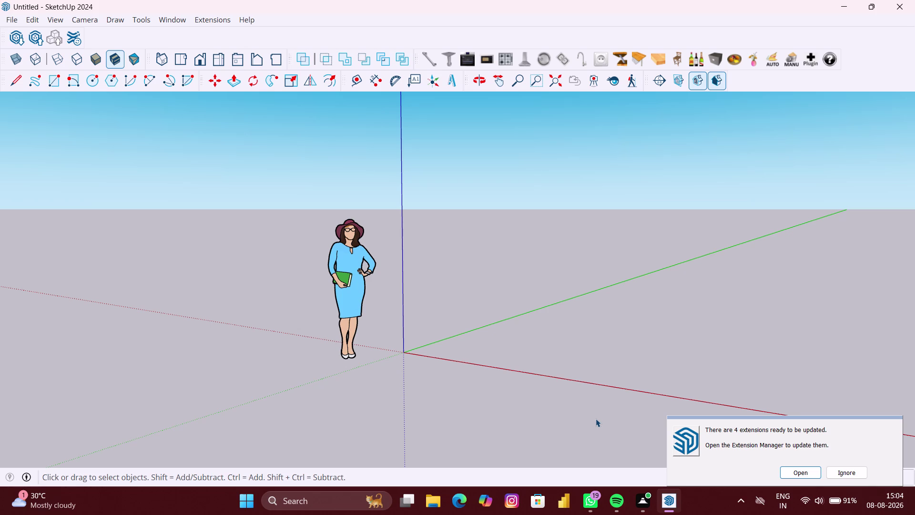
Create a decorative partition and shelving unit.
Delete the default scale figure and orbit the empty scene to look along the axes.
scroll(down, 3)
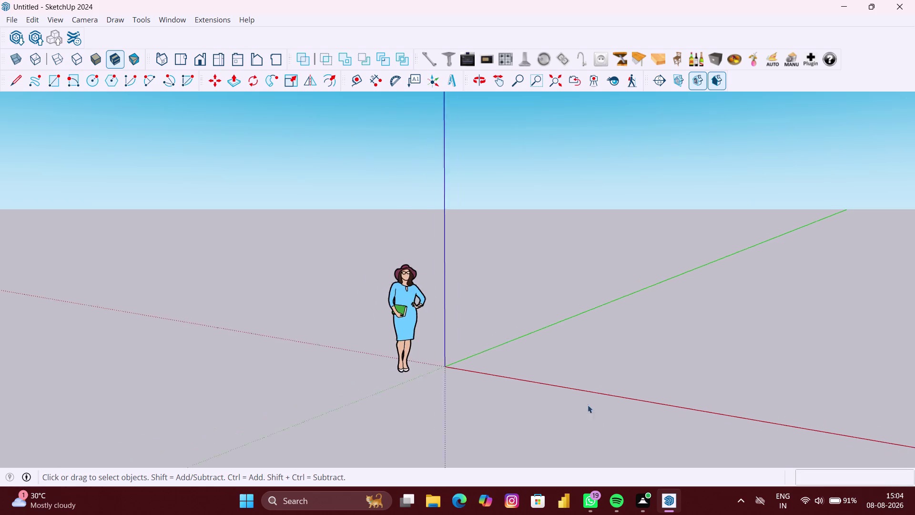
middle_drag(583, 390, 800, 380)
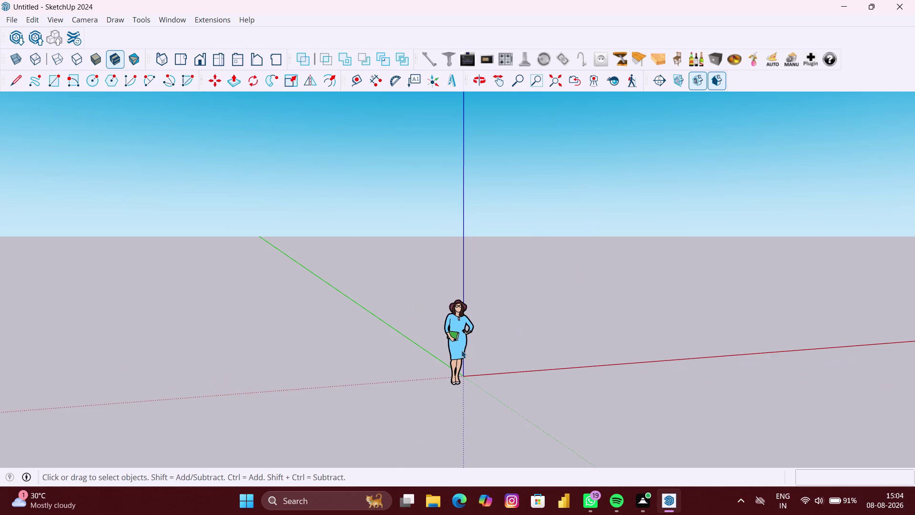
click(461, 350)
key(Delete)
scroll(down, 3)
middle_drag(619, 382, 533, 419)
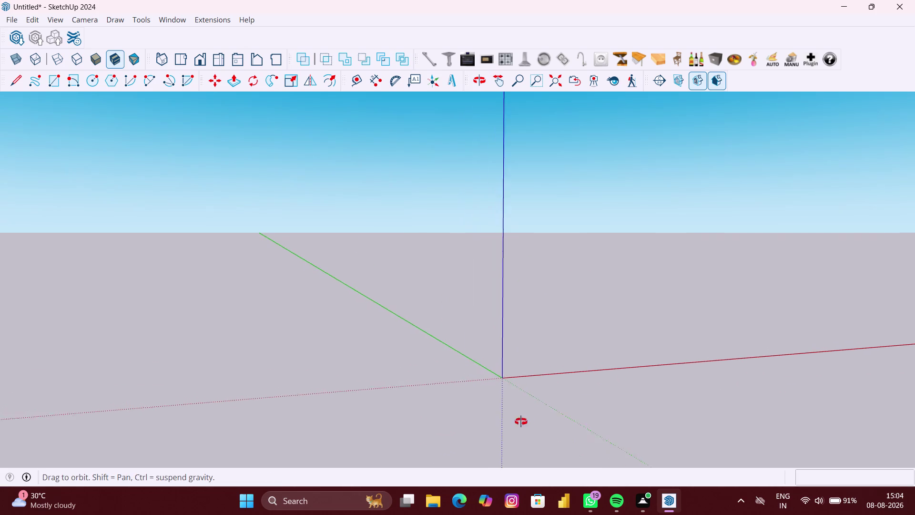
middle_drag(532, 419, 432, 438)
scroll(down, 3)
middle_drag(582, 421, 660, 378)
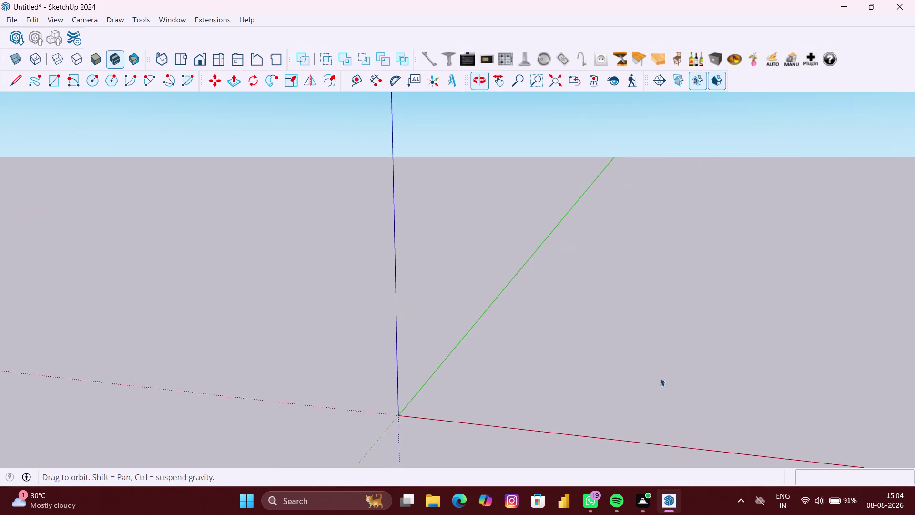
middle_drag(685, 387, 699, 384)
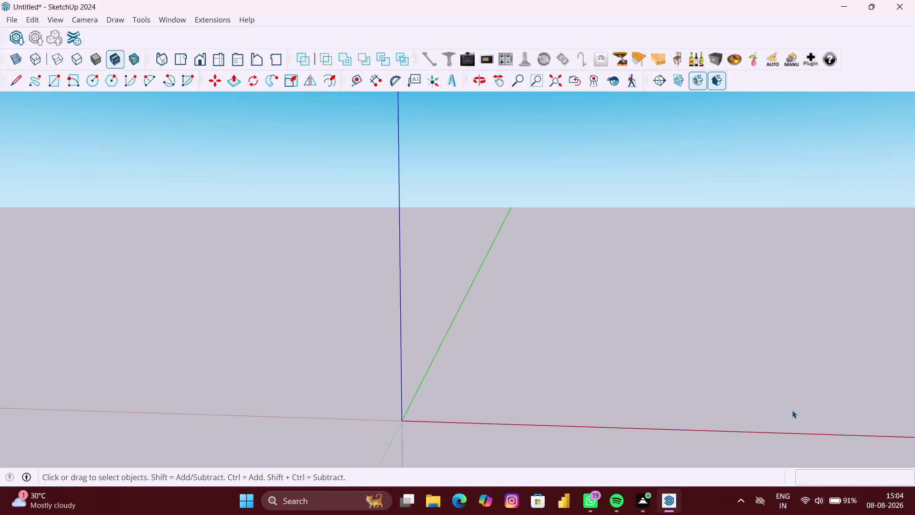
key(r)
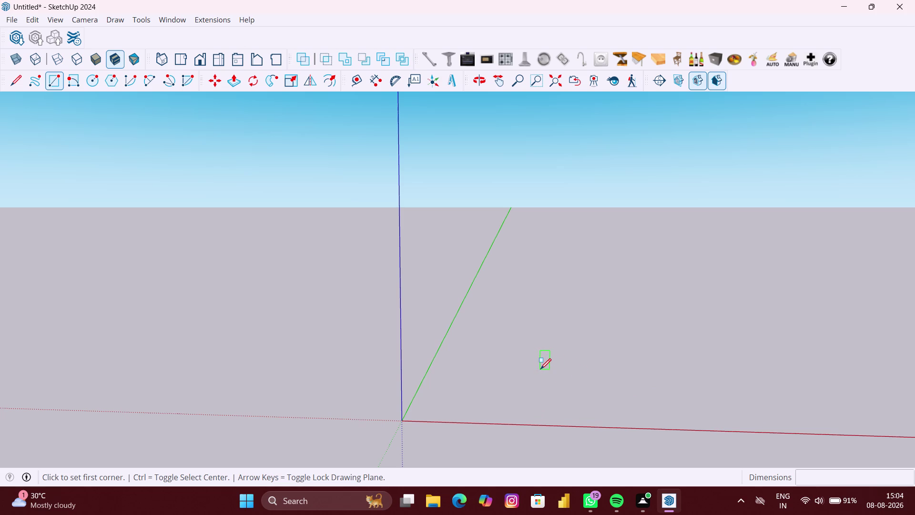
Draw the first rectangle face, 48 inches by 104.91 inches.
click(540, 369)
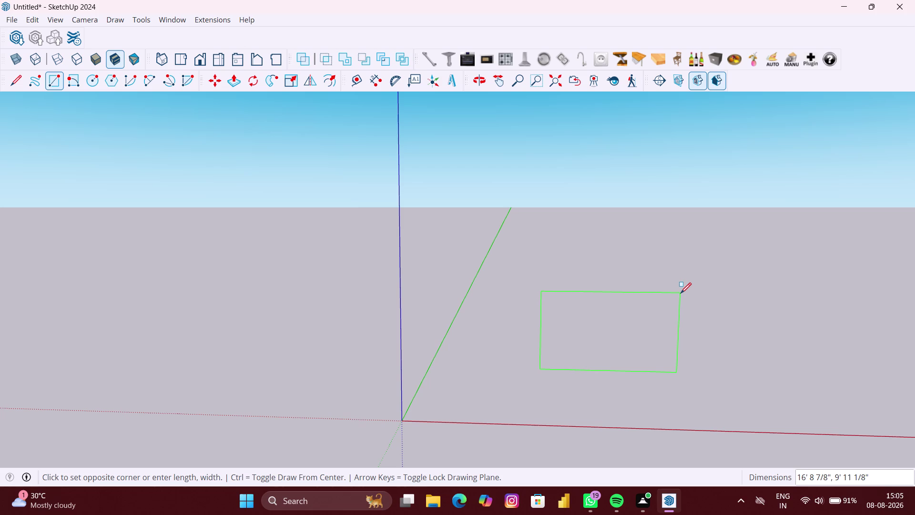
text(48)
key(shift+quotedbl)
key(comma)
text(10)
key(4)
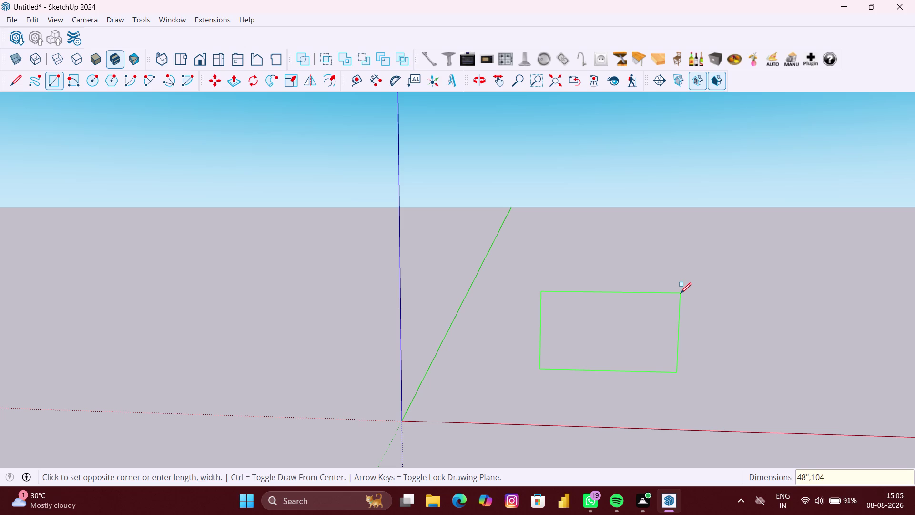
text(.)
text(91)
key(shift+quotedbl)
key(Return)
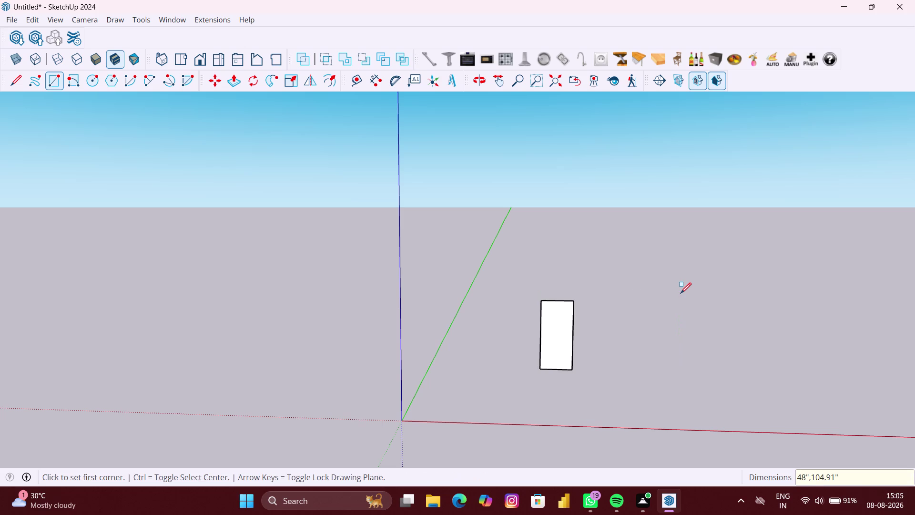
Place a Tape Measure guide 30 inches above the rectangle's bottom edge.
scroll(up, 3)
key(space)
click(621, 337)
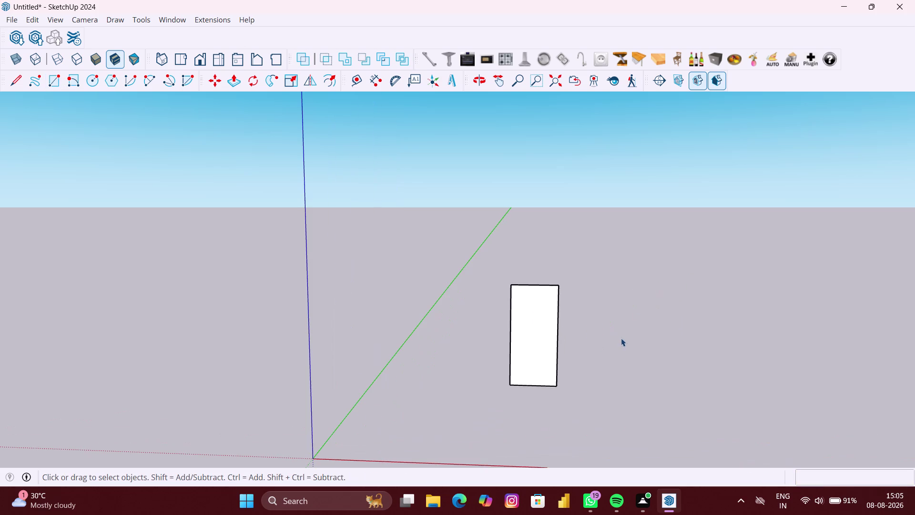
scroll(up, 3)
middle_drag(538, 392, 544, 383)
scroll(up, 3)
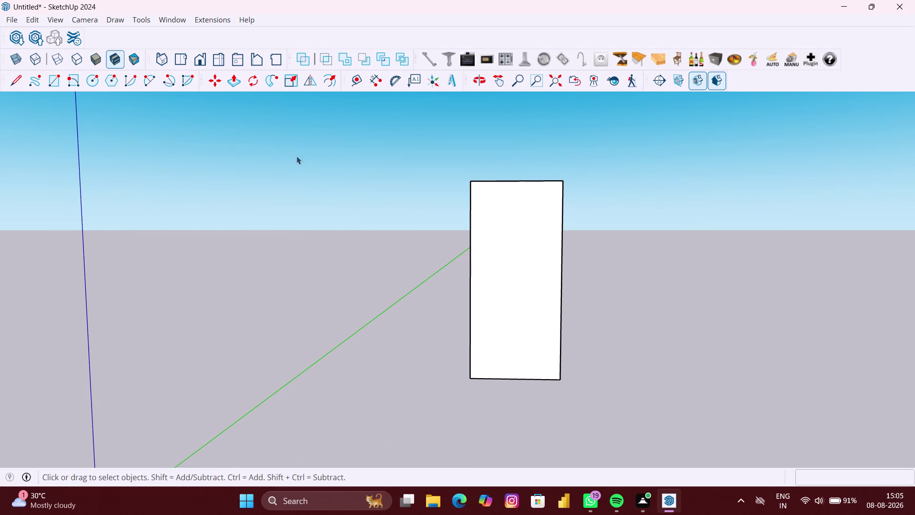
middle_click(307, 174)
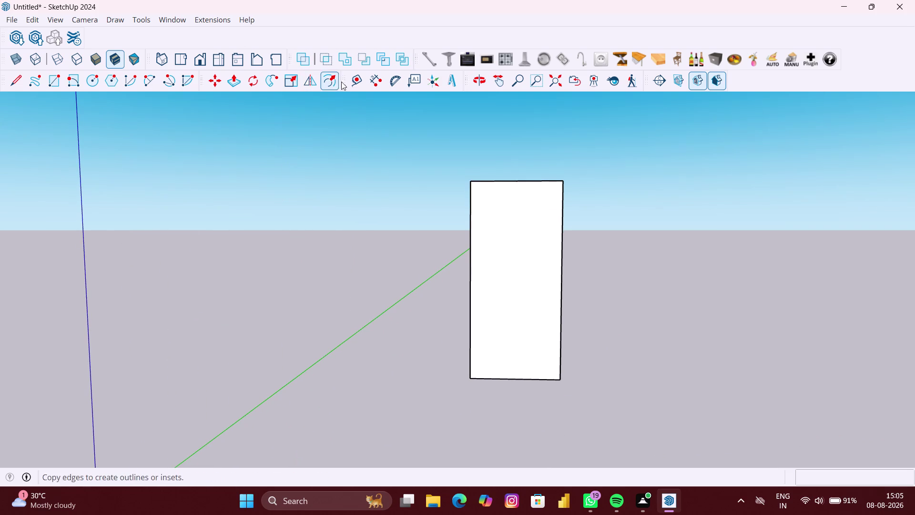
click(351, 82)
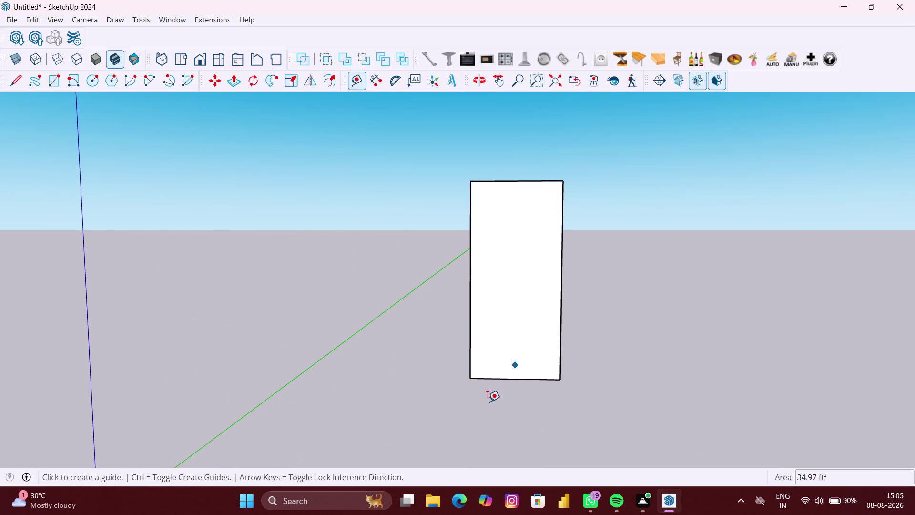
click(536, 379)
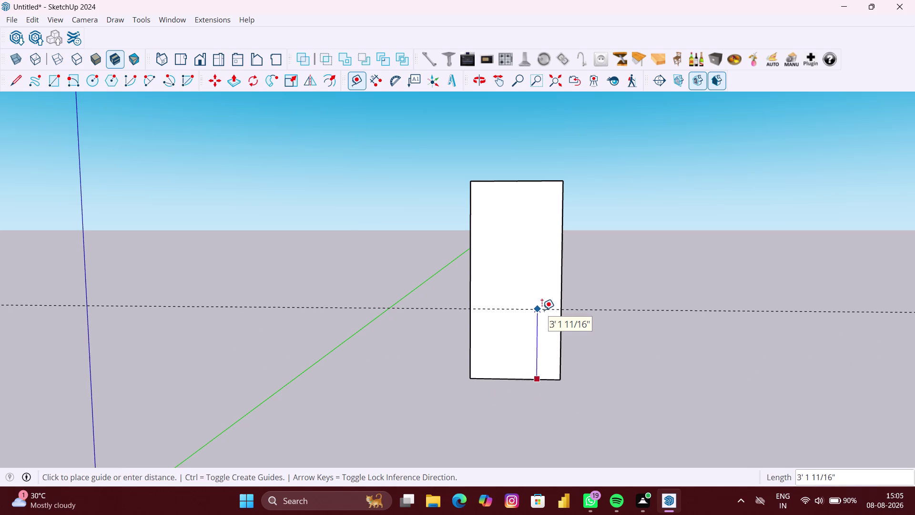
text(30")
key(Return)
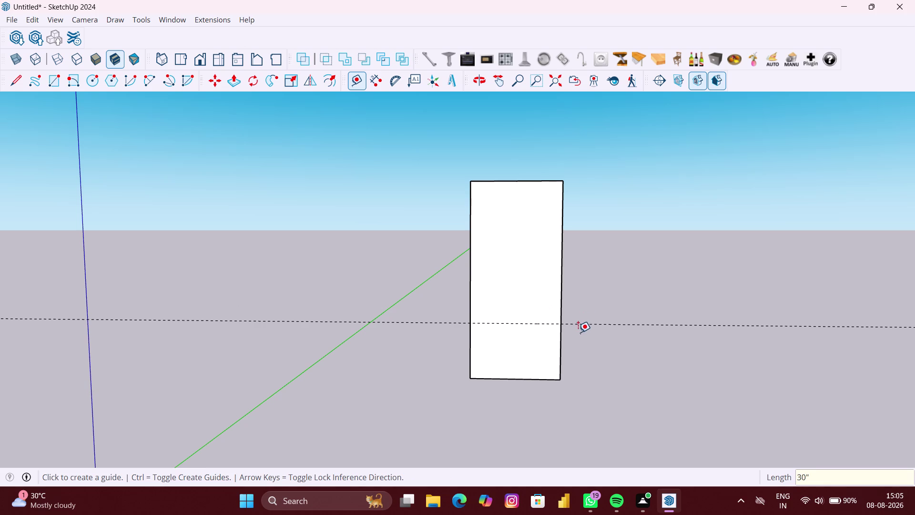
Add a second guide 3 inches above the first, at 33 inches.
click(548, 324)
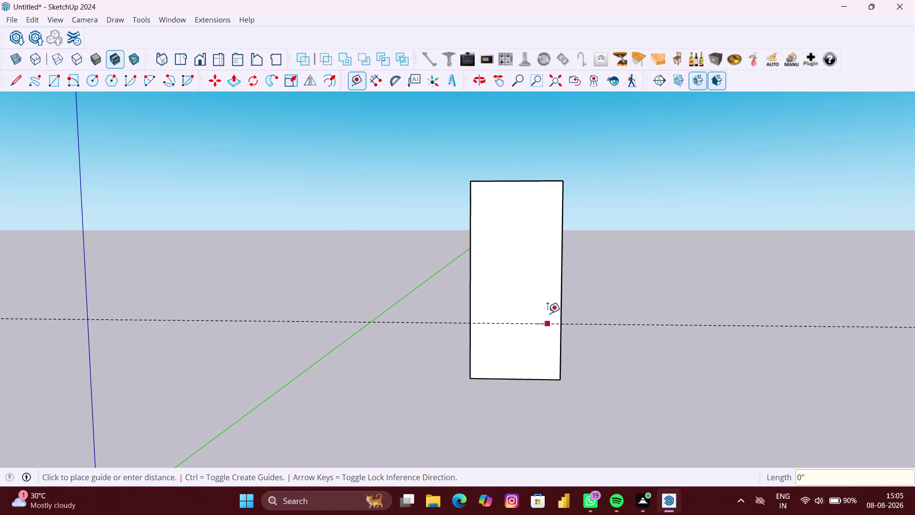
text(3")
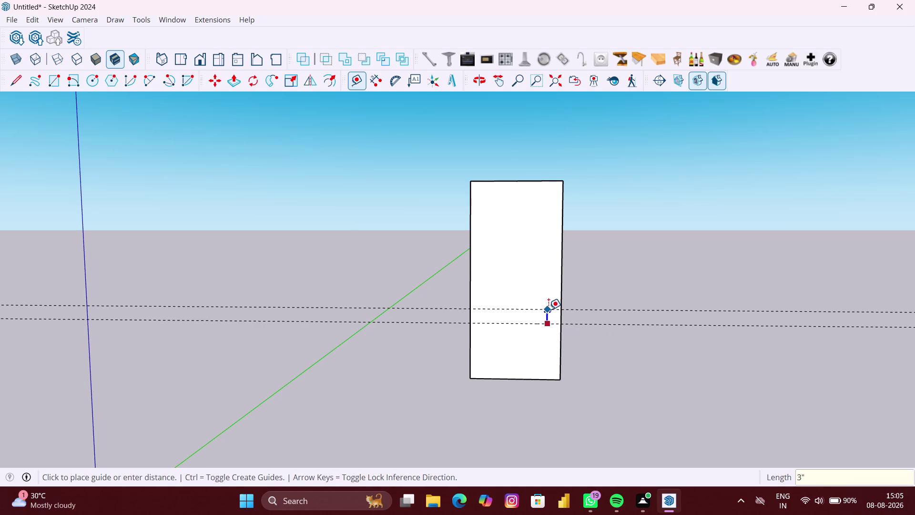
key(Return)
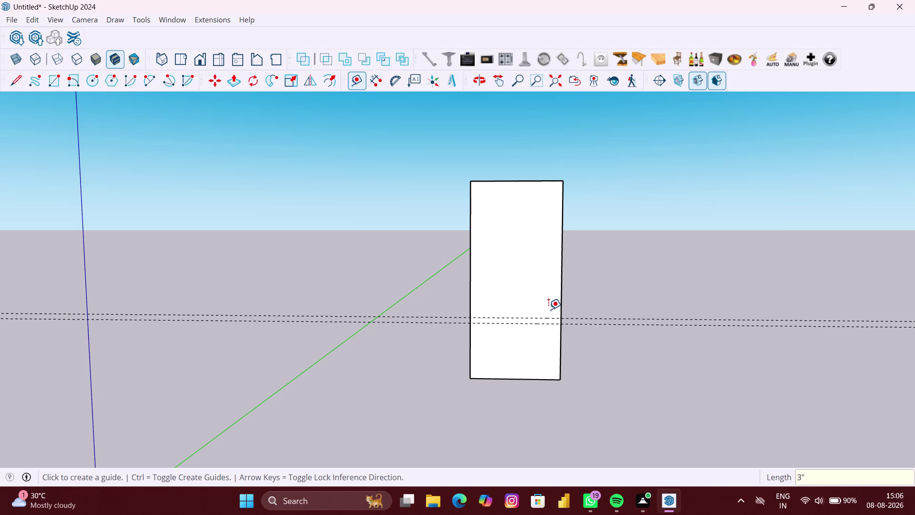
scroll(down, 3)
middle_drag(549, 310, 572, 276)
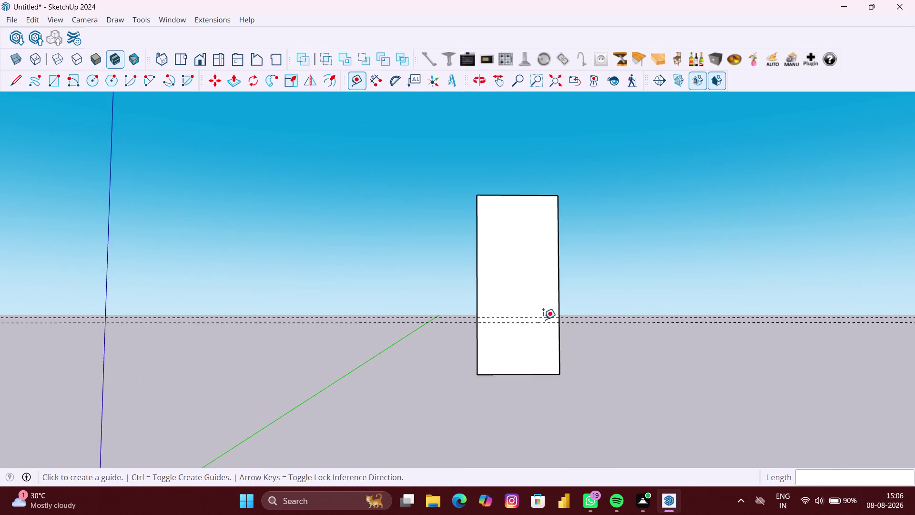
scroll(up, 3)
scroll(up, 3)
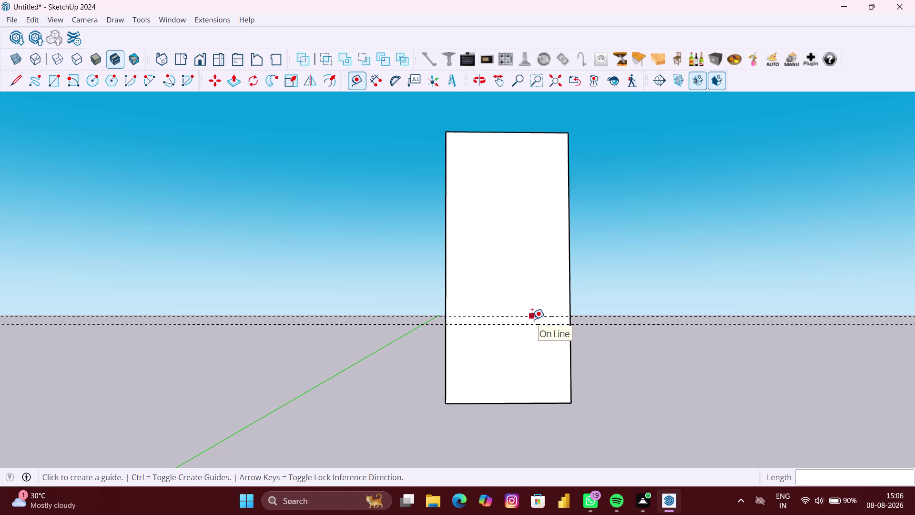
Select the rectangle face with its edges and make it a group.
key(space)
click(548, 295)
double_click(548, 294)
right_click(548, 295)
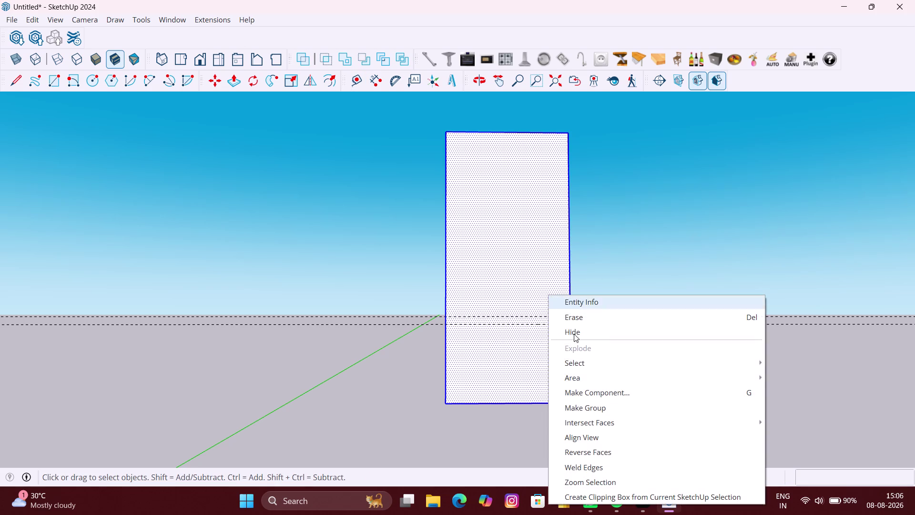
click(587, 406)
click(601, 359)
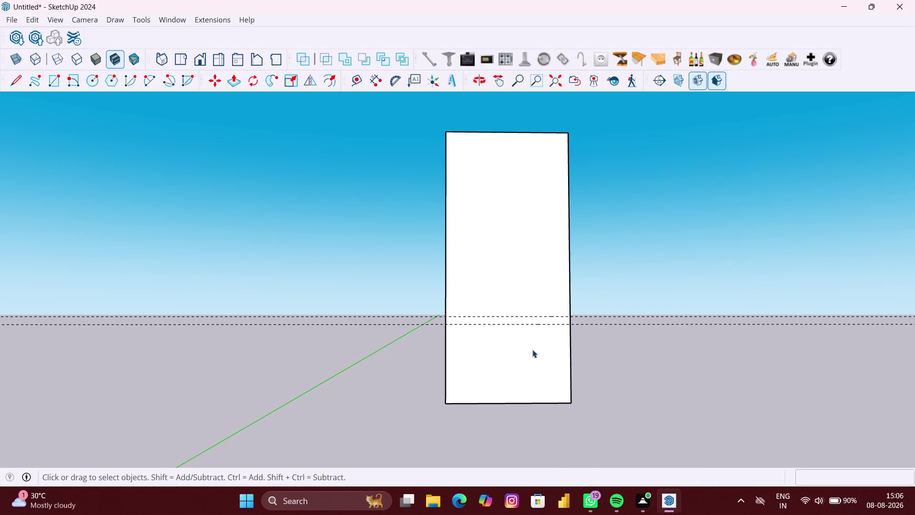
scroll(down, 3)
middle_drag(532, 350, 483, 368)
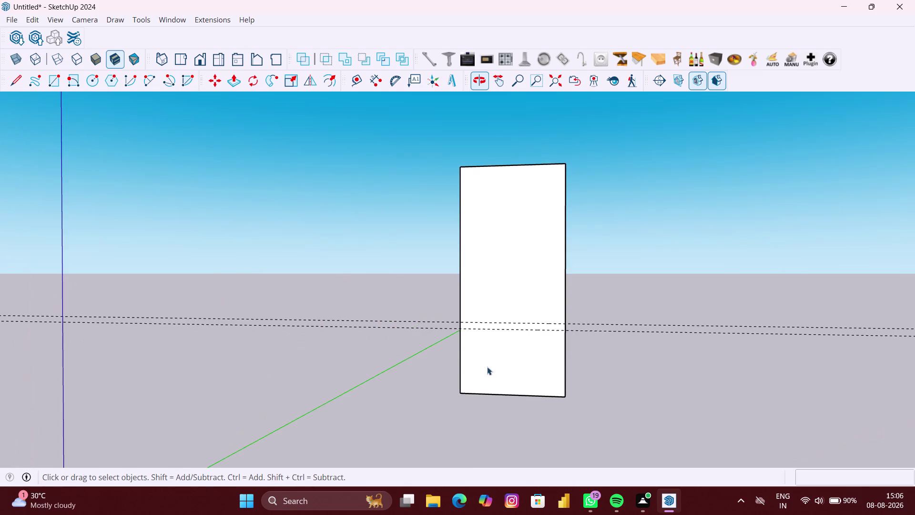
scroll(up, 3)
click(501, 357)
right_click(661, 341)
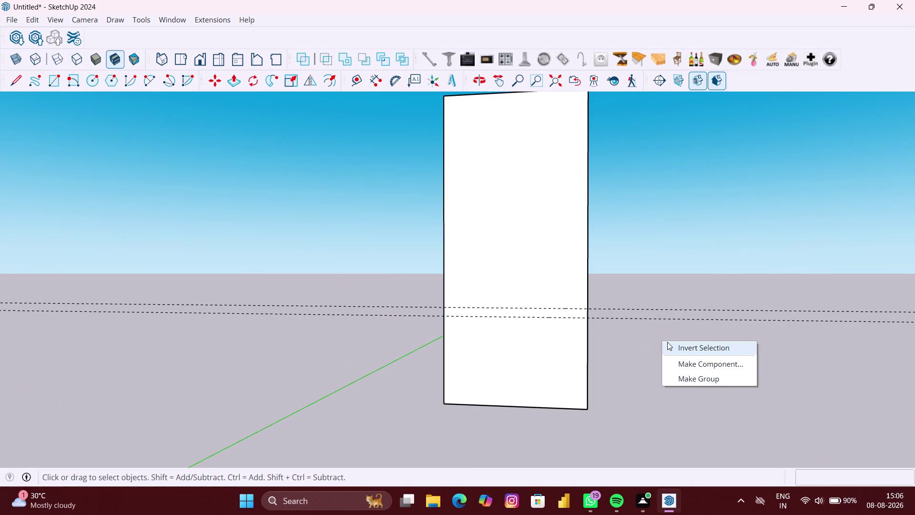
click(690, 381)
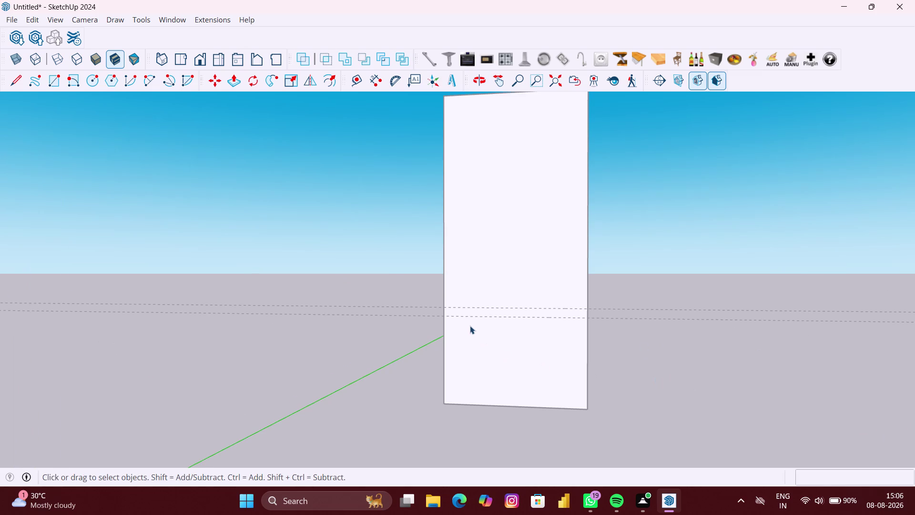
Draw a thin 3-inch strip rectangle between the two guides across the panel.
key(r)
click(444, 318)
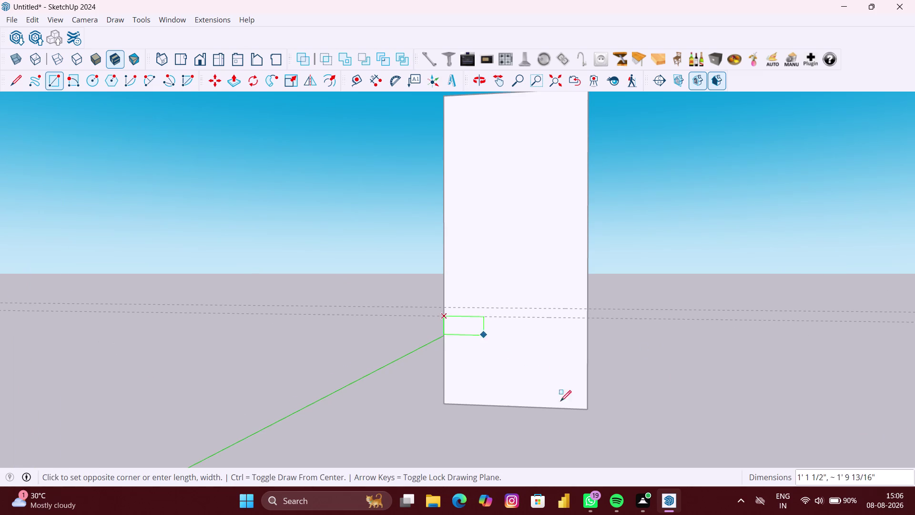
click(588, 412)
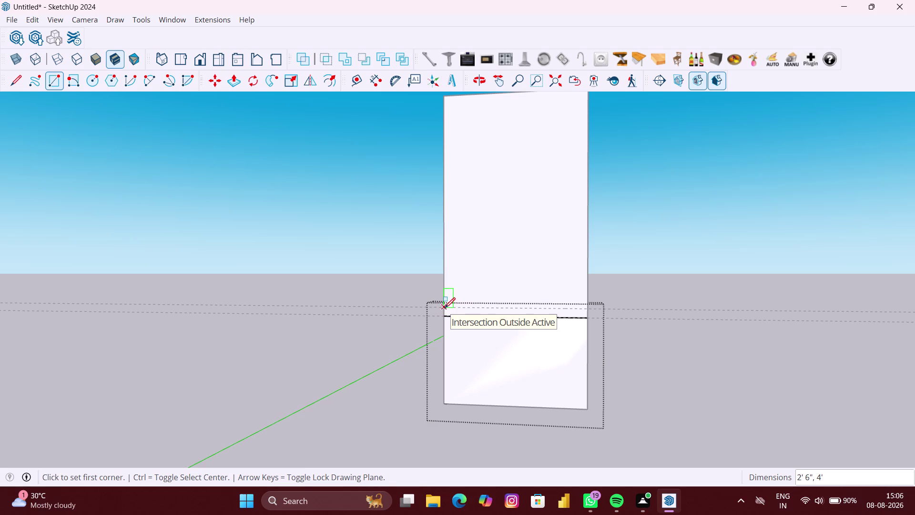
click(445, 308)
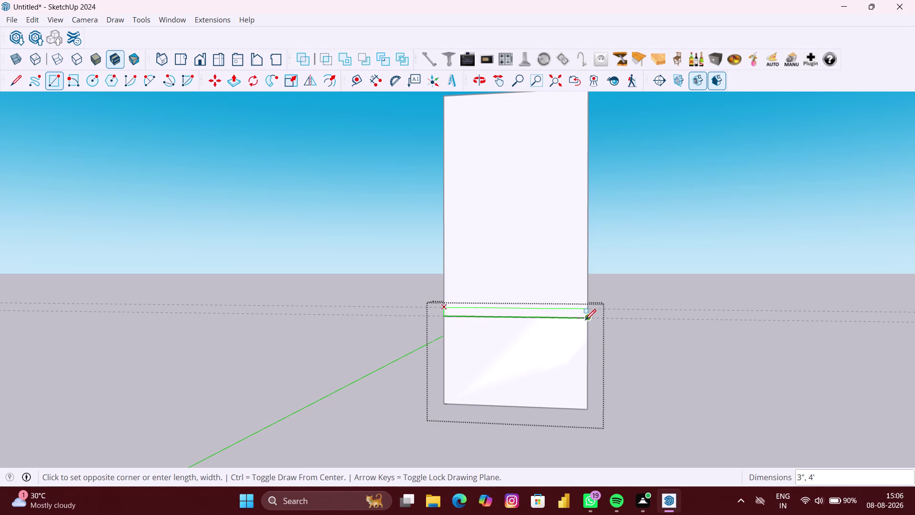
click(586, 320)
key(space)
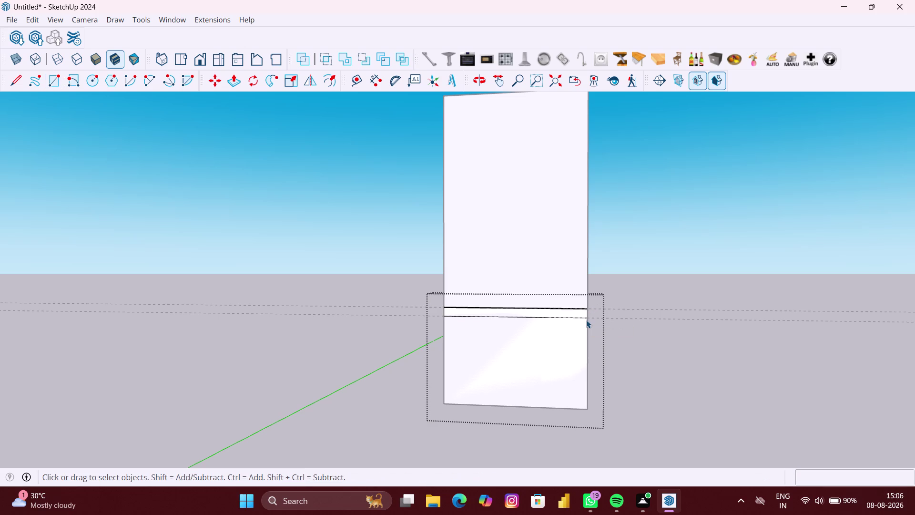
click(654, 315)
scroll(down, 3)
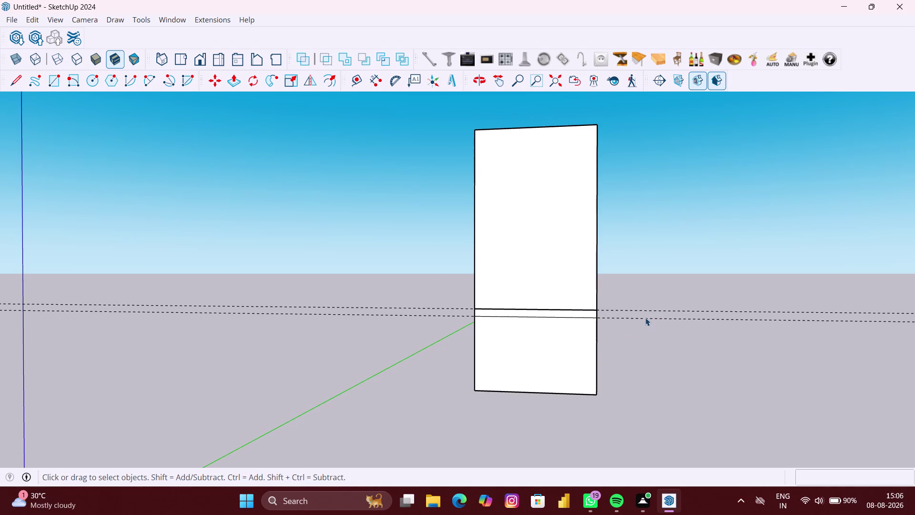
middle_drag(610, 307, 438, 336)
middle_drag(516, 336, 552, 336)
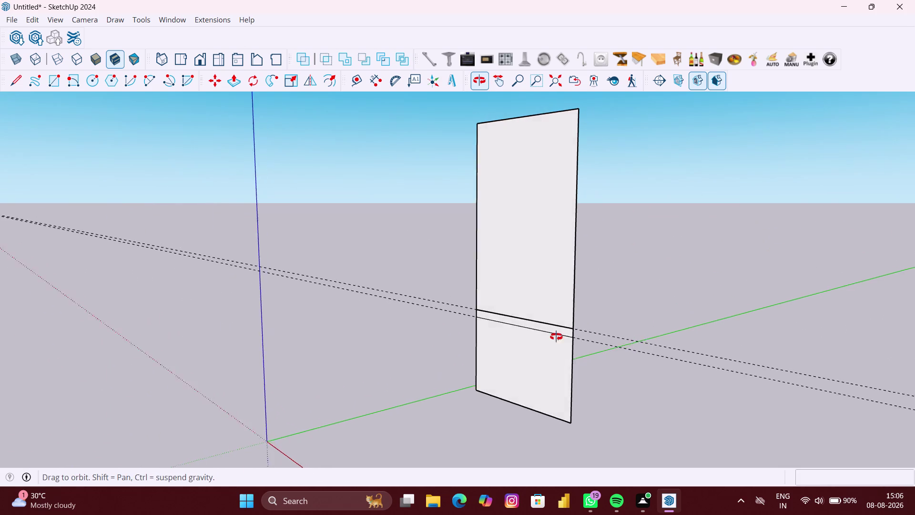
middle_drag(552, 337, 615, 330)
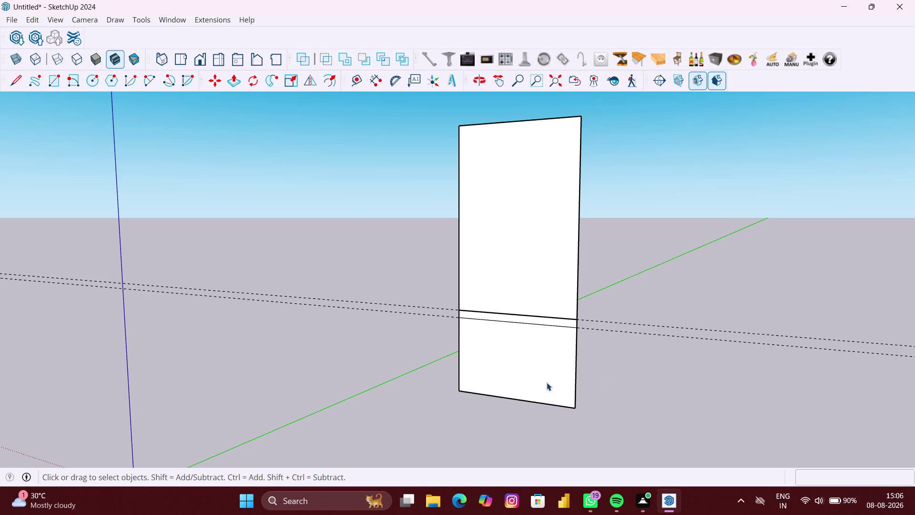
Enter the panel group and push the lower face out 4.5 inches.
key(p)
key(space)
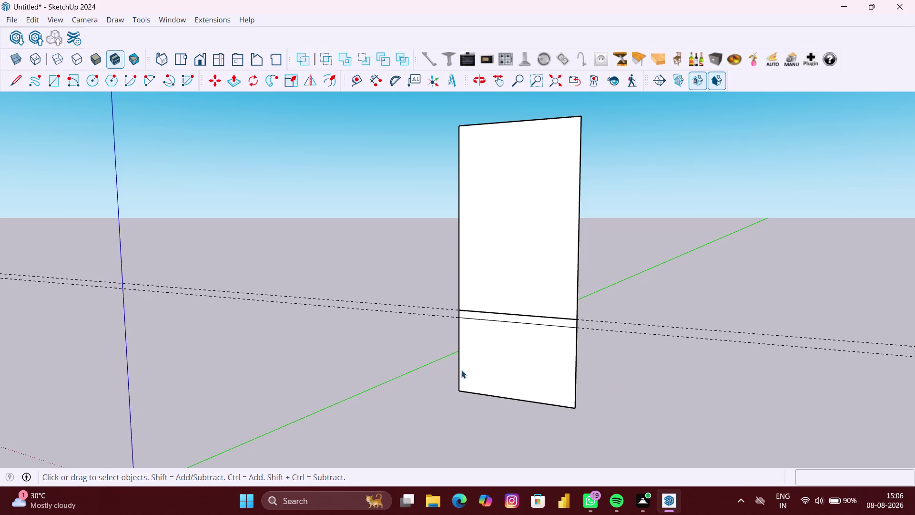
click(461, 370)
double_click(524, 366)
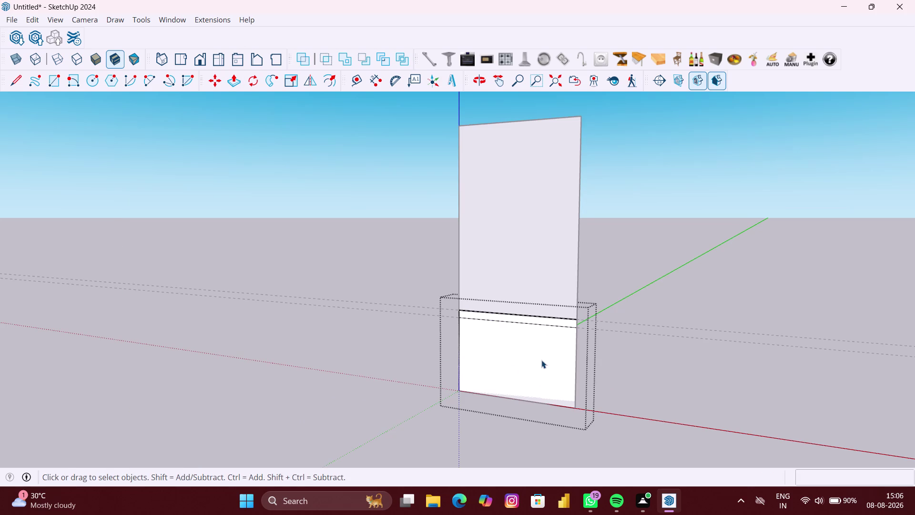
key(p)
click(542, 360)
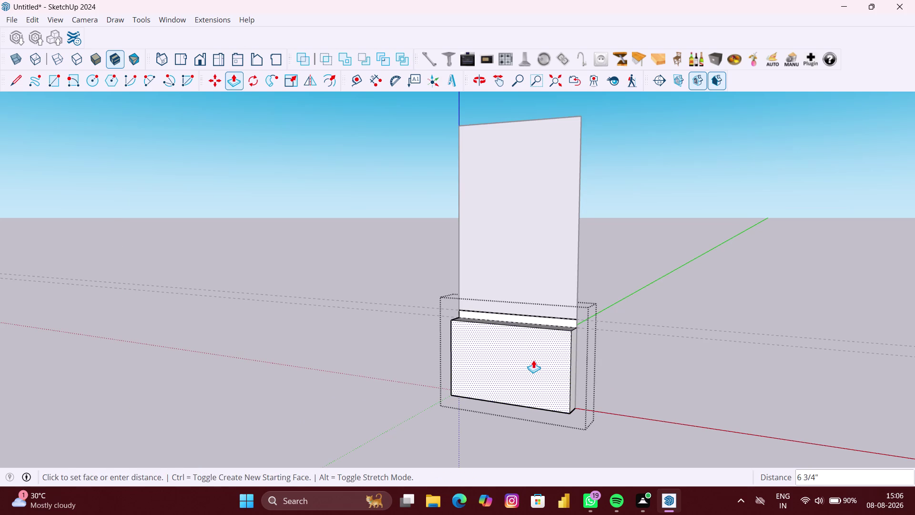
text(4.5")
key(Return)
Orbit and zoom around the new base, cancelling a stray pull on its top.
middle_drag(695, 332, 480, 373)
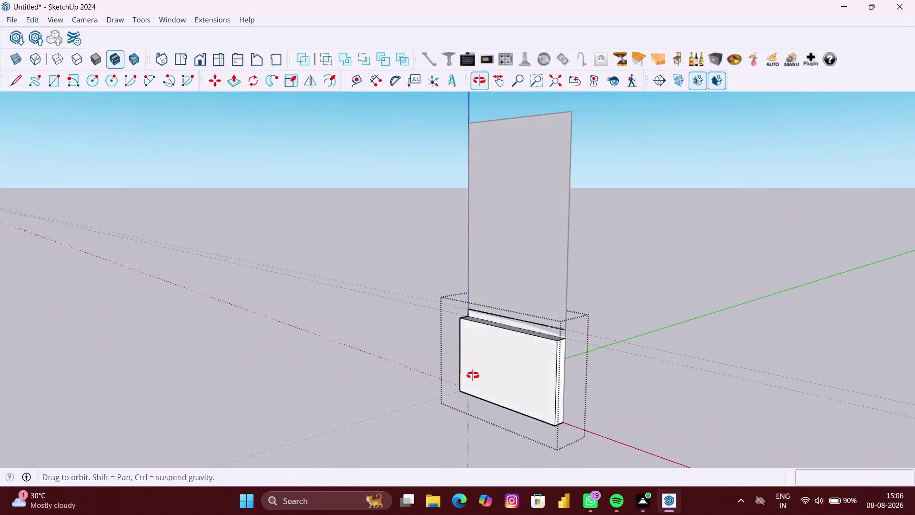
middle_drag(480, 373, 451, 381)
middle_drag(534, 365, 440, 344)
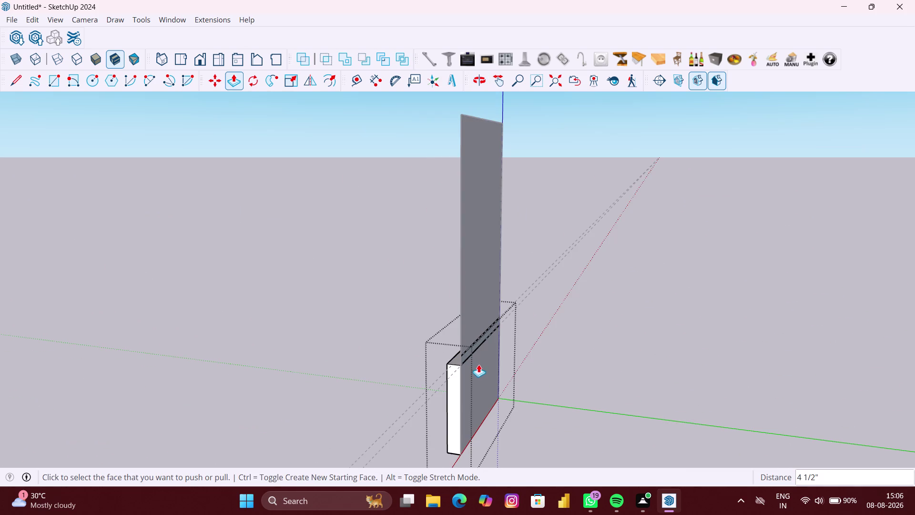
scroll(up, 3)
scroll(up, 3)
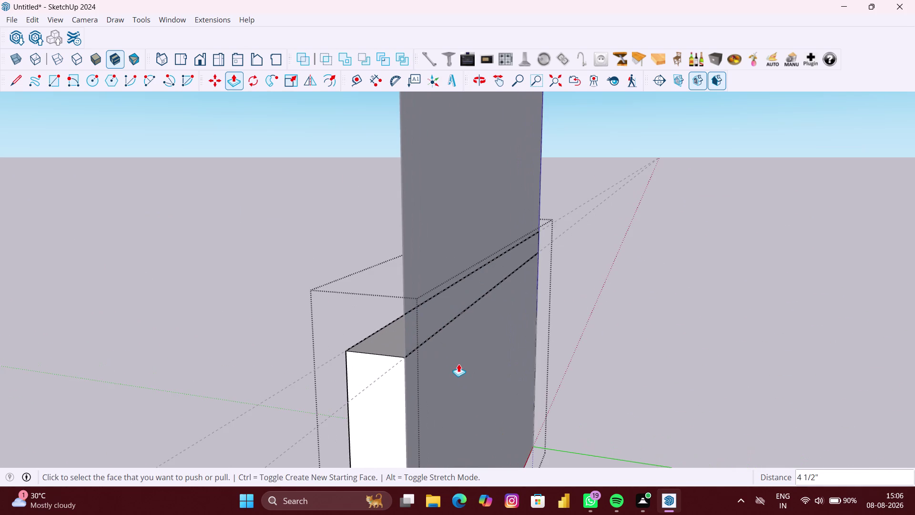
middle_drag(458, 363, 473, 357)
click(461, 361)
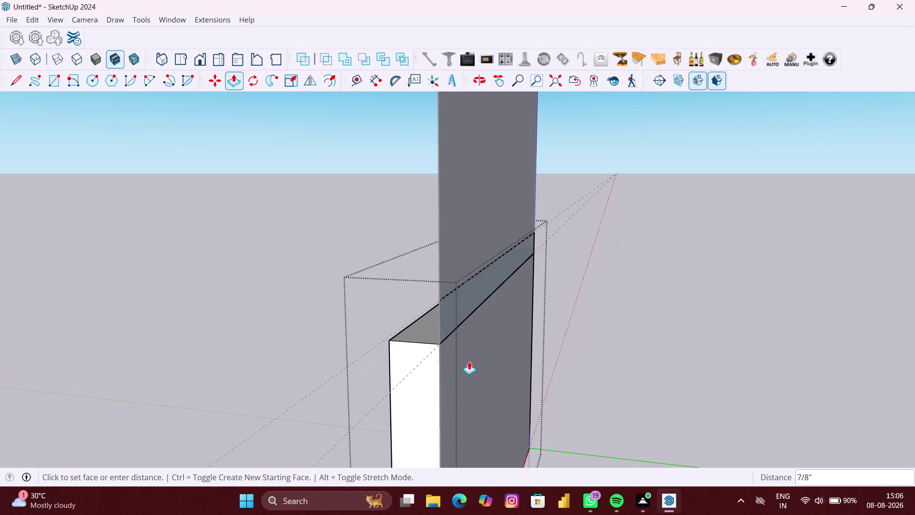
key(Escape)
scroll(down, 3)
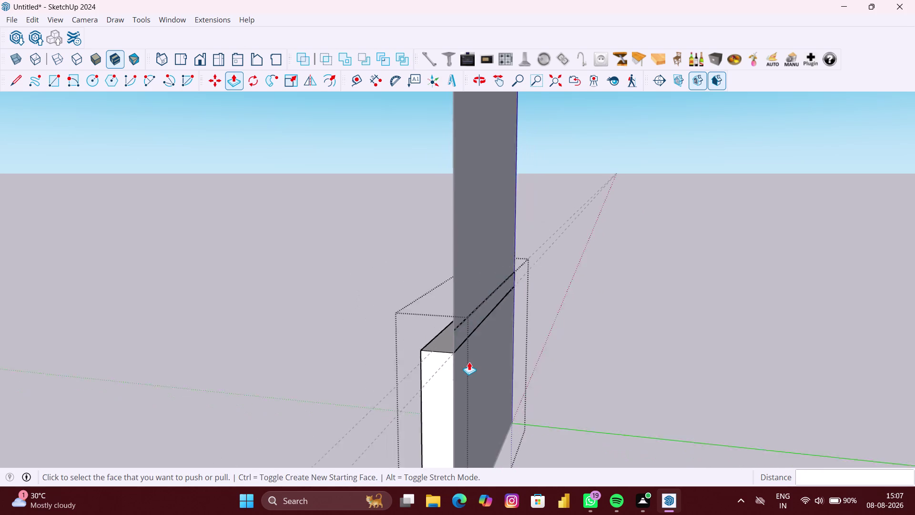
middle_drag(469, 362, 514, 337)
scroll(down, 3)
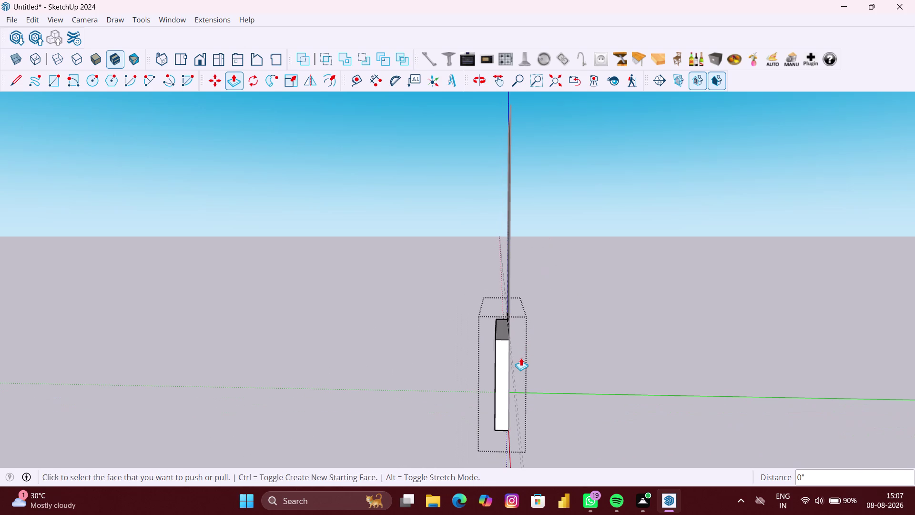
scroll(down, 3)
middle_drag(514, 351, 448, 351)
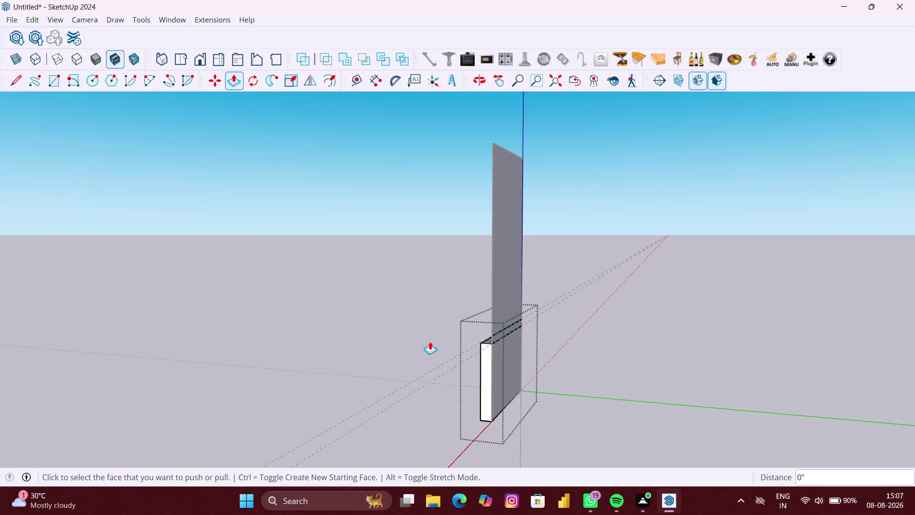
scroll(down, 3)
middle_drag(437, 342, 480, 340)
scroll(up, 3)
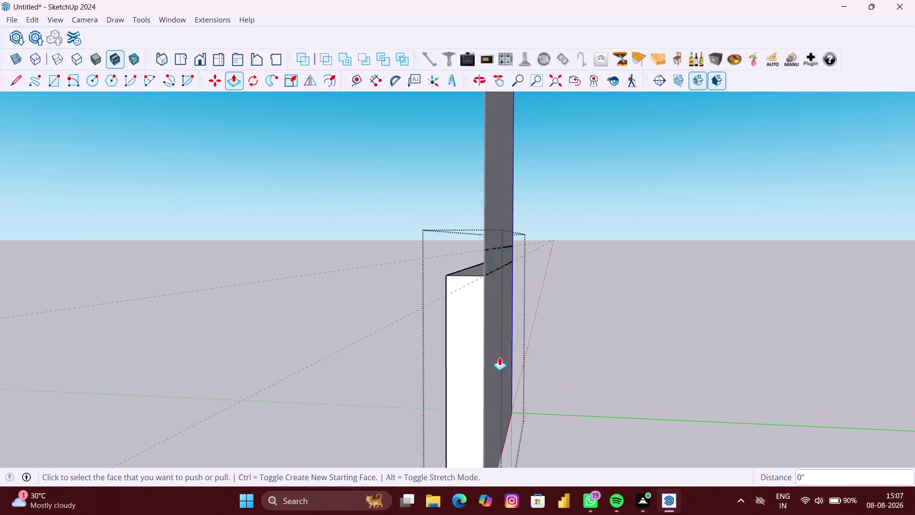
scroll(up, 3)
scroll(down, 3)
Select the panel's tall upper face and view the base from behind.
key(space)
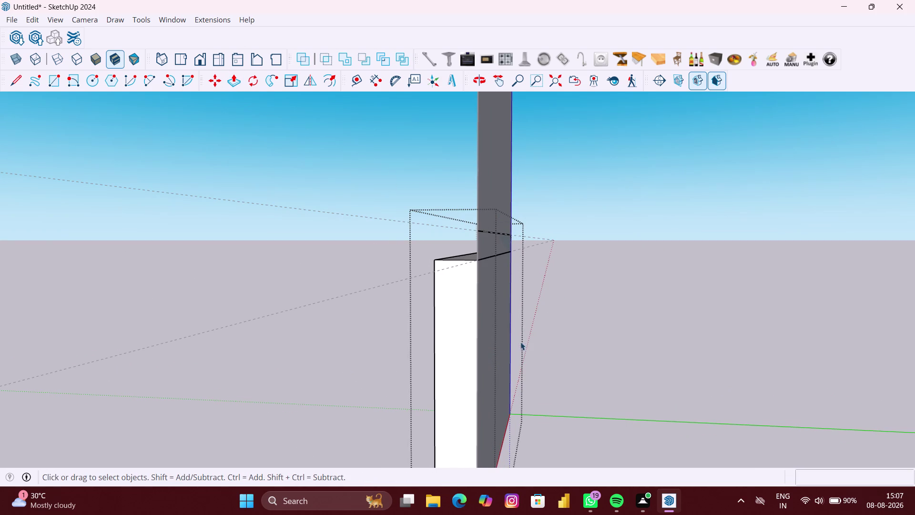
click(497, 340)
double_click(498, 340)
scroll(up, 3)
click(486, 336)
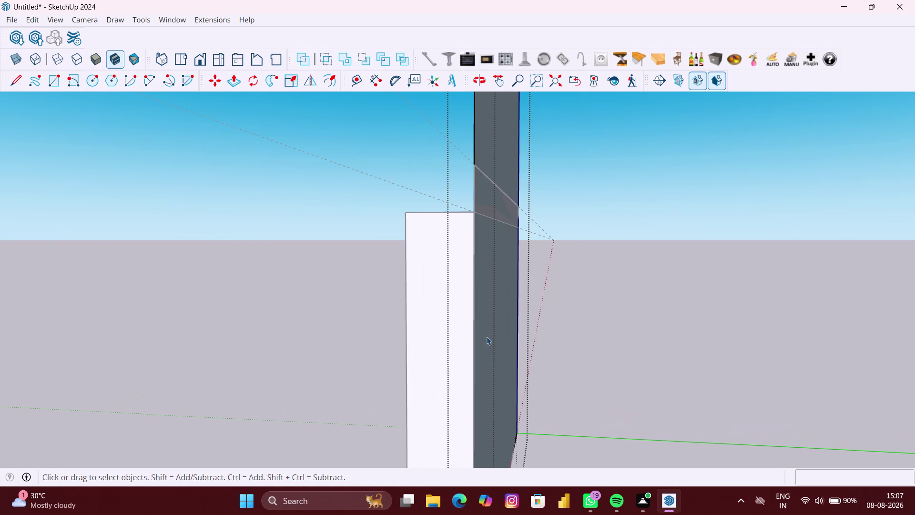
scroll(down, 3)
click(486, 336)
click(487, 336)
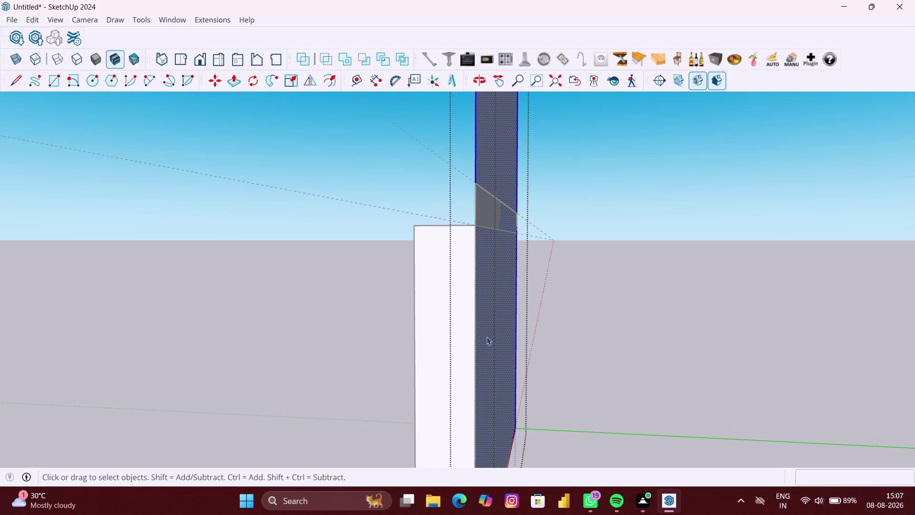
scroll(down, 3)
middle_drag(505, 324, 523, 323)
scroll(up, 3)
scroll(down, 3)
middle_drag(451, 336, 515, 344)
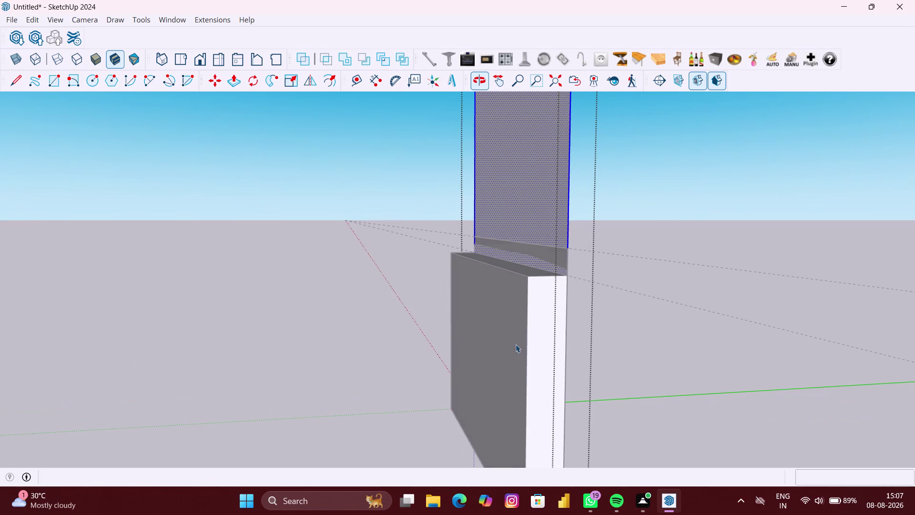
Clear the selection and reselect the tall panel face with its edges.
key(p)
key(space)
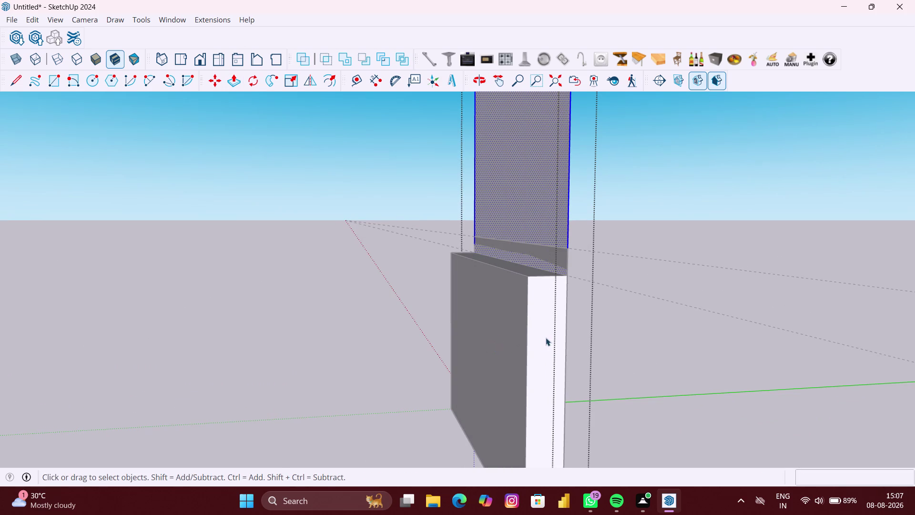
click(546, 337)
click(504, 342)
click(717, 350)
scroll(down, 3)
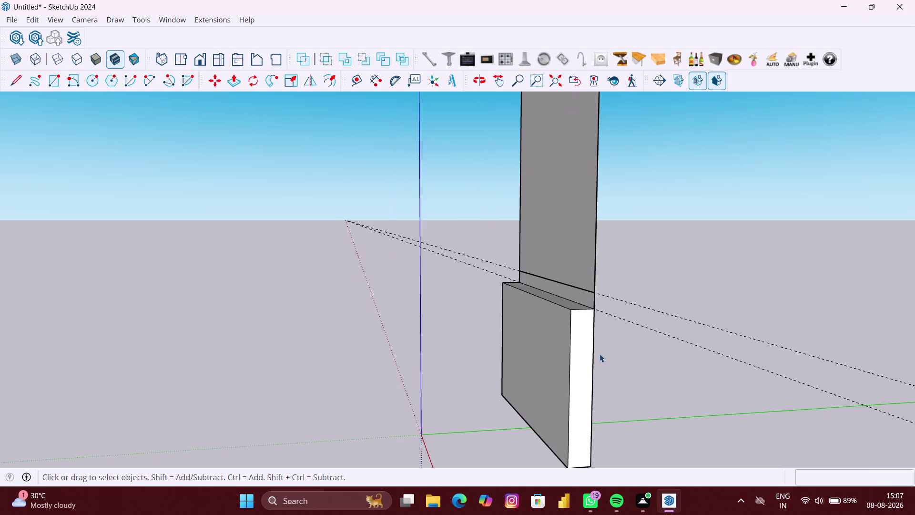
middle_drag(598, 353, 424, 347)
click(487, 342)
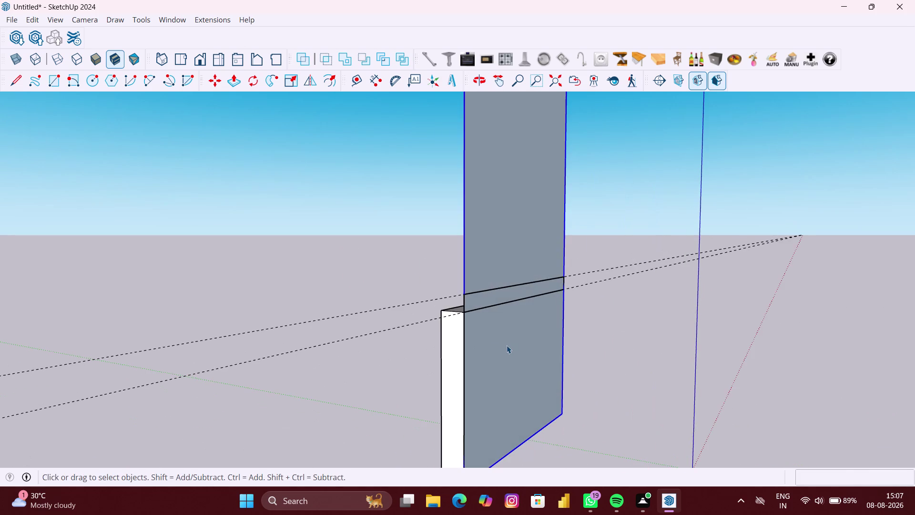
double_click(506, 345)
click(506, 345)
scroll(up, 3)
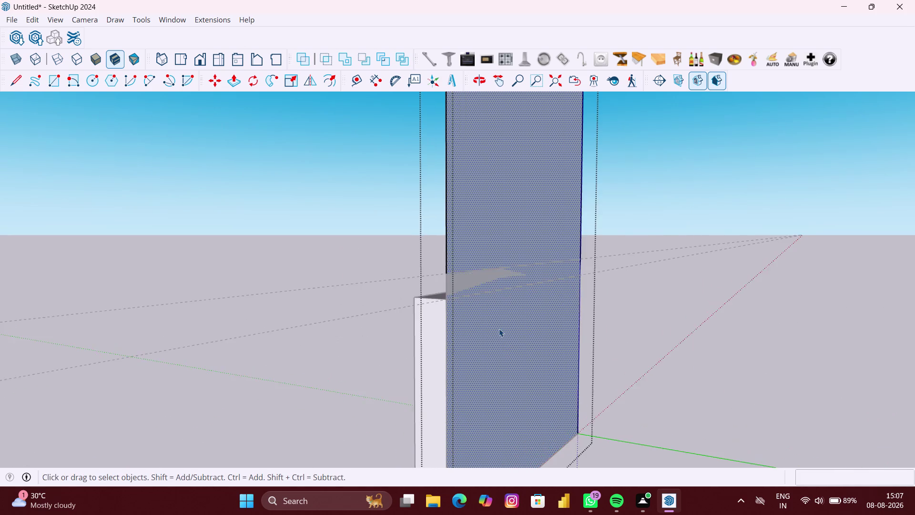
scroll(up, 3)
middle_drag(497, 324, 440, 343)
scroll(down, 3)
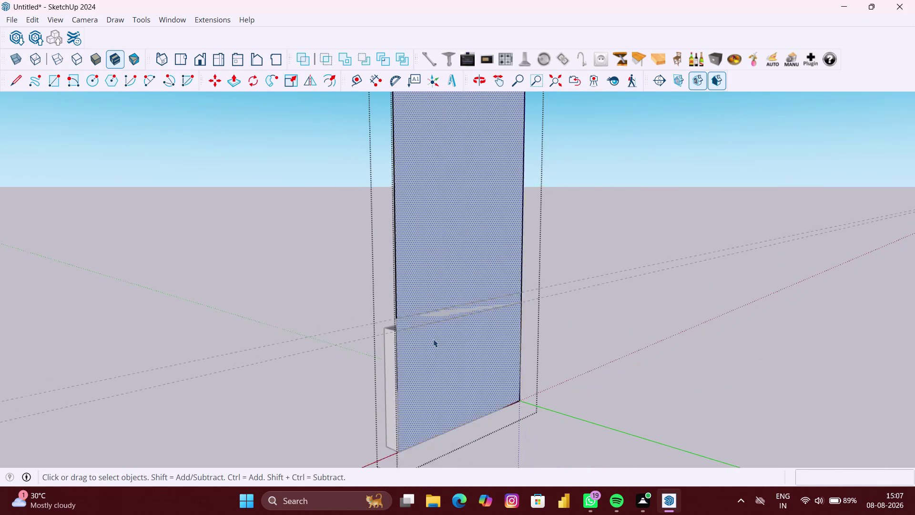
Undo the last five actions and orbit around the base to check it.
key(ctrl+z)
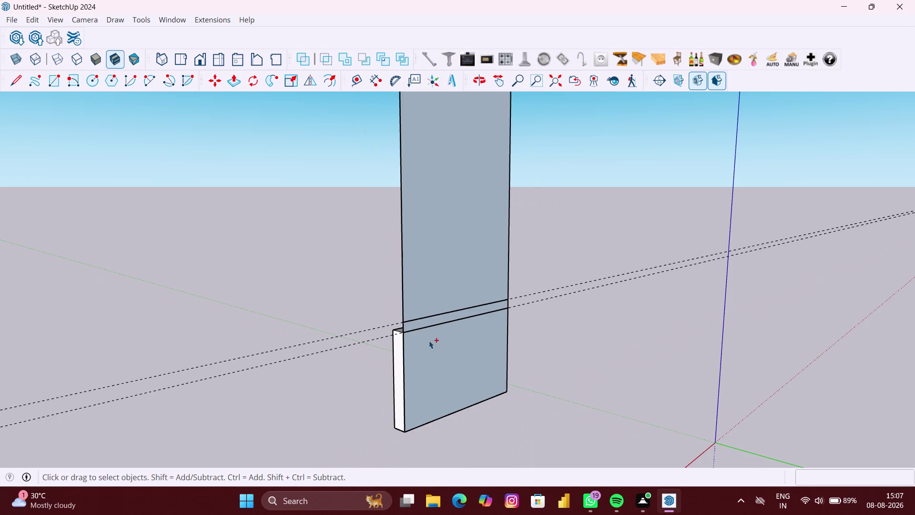
key(ctrl+z)
key(ctrl+z)
key(ctrl+z)
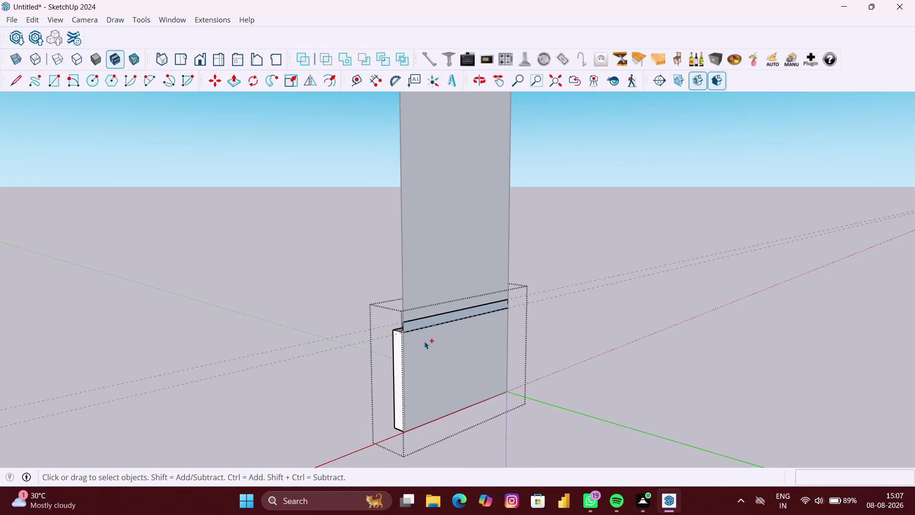
key(ctrl+z)
middle_drag(430, 341, 523, 357)
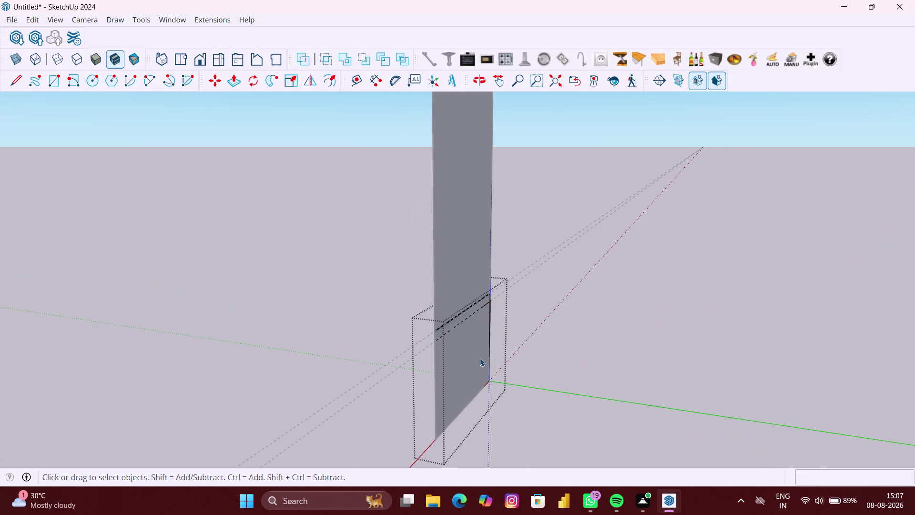
scroll(up, 3)
middle_drag(444, 363, 485, 365)
Pull the base face beside the panel out 4.5 inches.
key(p)
scroll(up, 3)
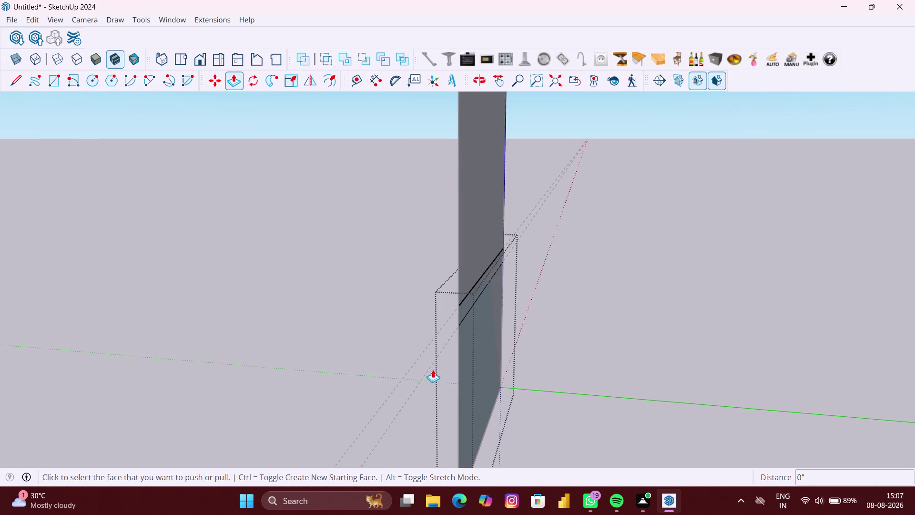
middle_drag(433, 368, 474, 370)
scroll(up, 3)
middle_drag(491, 356, 506, 357)
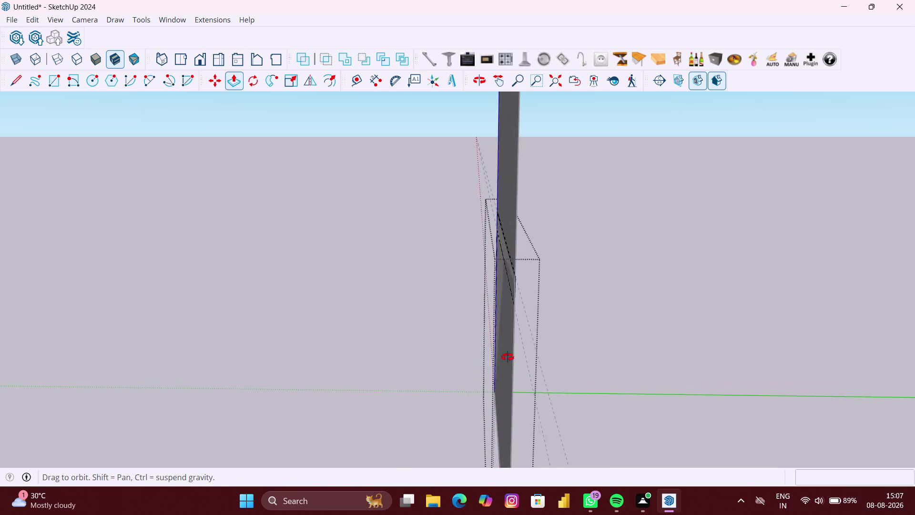
middle_drag(506, 357, 535, 360)
click(524, 351)
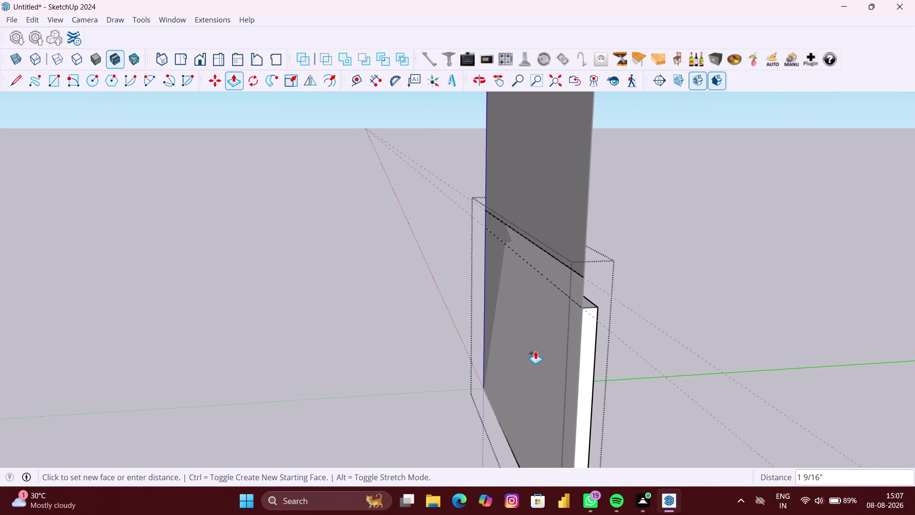
text(4.5)
text(")
Check the base thickness and extrude it a further 4.5 inches.
middle_drag(551, 348, 519, 351)
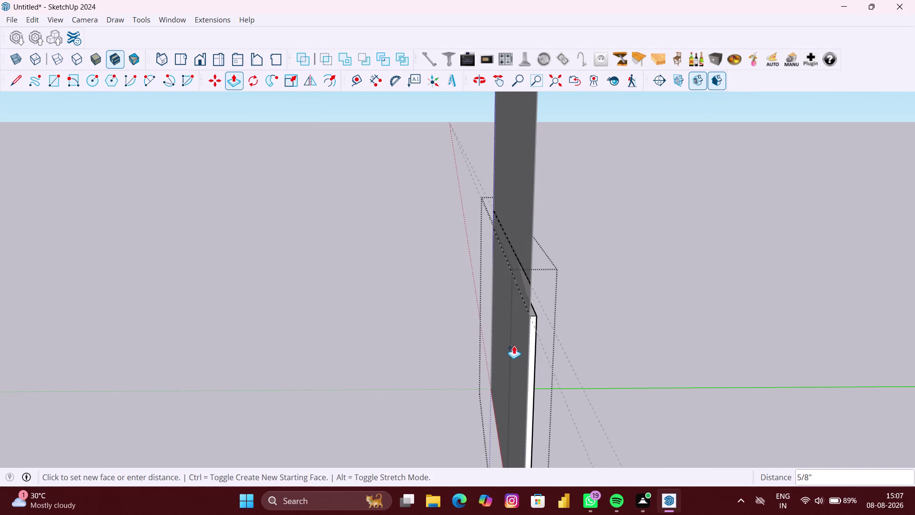
scroll(down, 3)
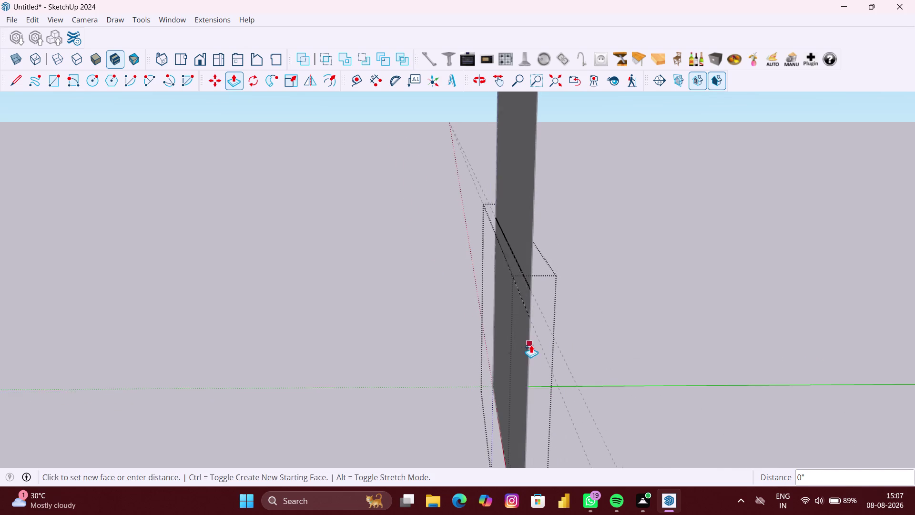
middle_click(529, 346)
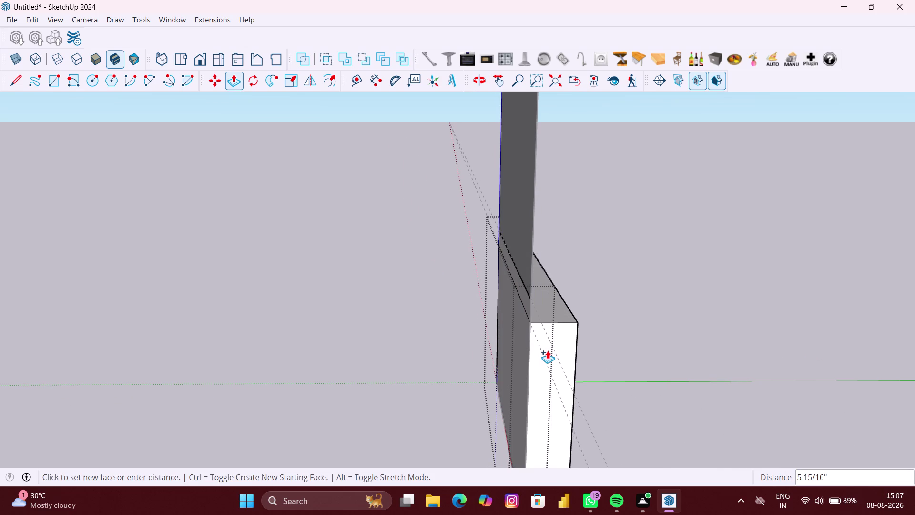
text(4.5)
key(shift+quotedbl)
key(Return)
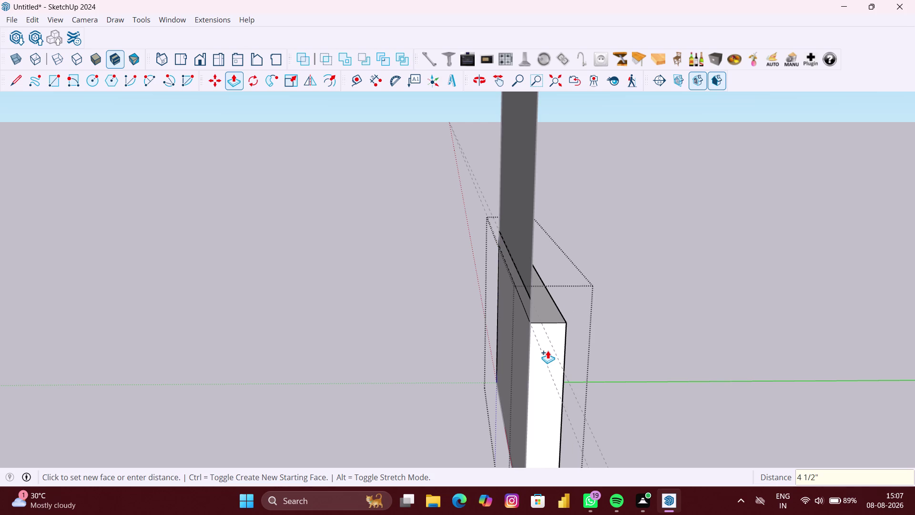
Extrude the base's side face 4.5 inches.
scroll(down, 3)
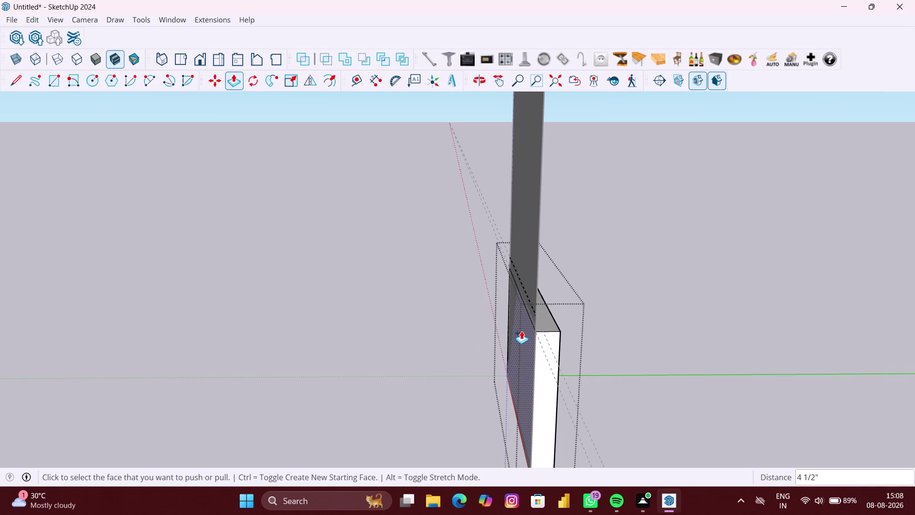
click(521, 331)
text(4)
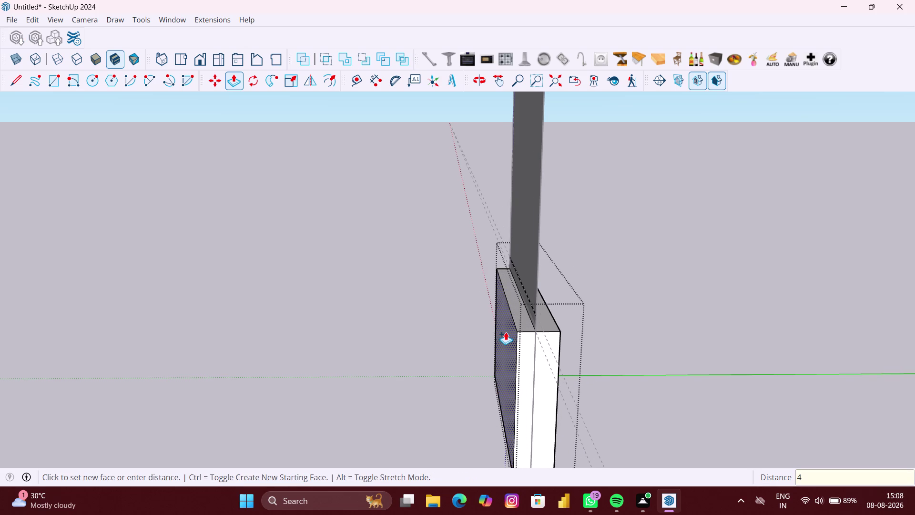
text(.5")
key(Return)
scroll(down, 3)
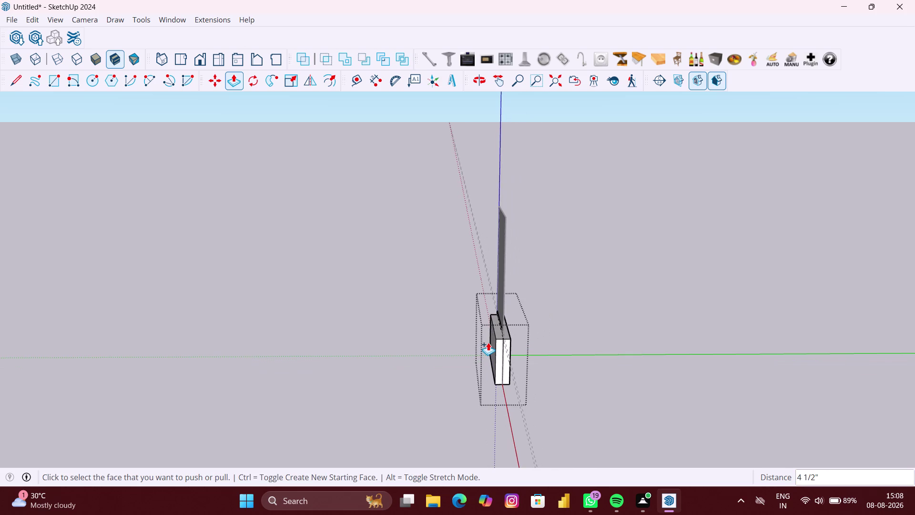
key(space)
click(575, 321)
View the base from the front, selecting and then deselecting its thin top strip.
scroll(down, 3)
middle_drag(555, 311, 636, 293)
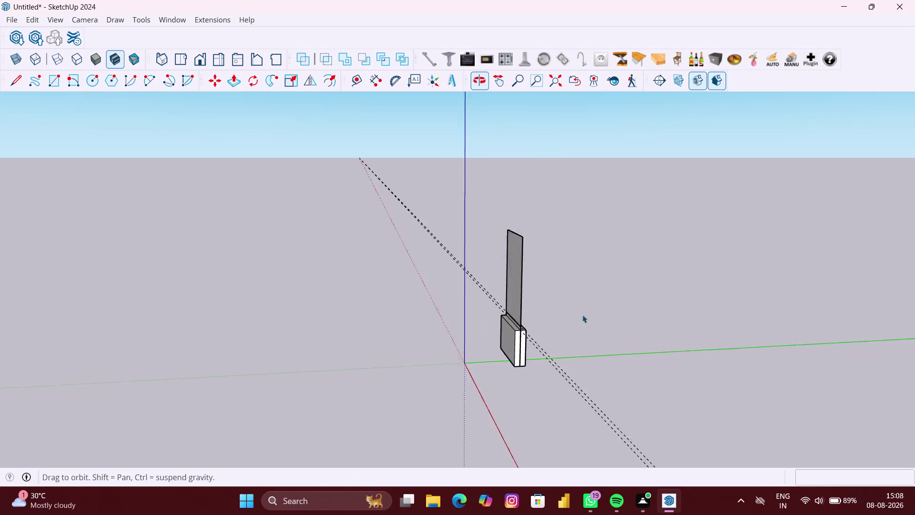
scroll(up, 3)
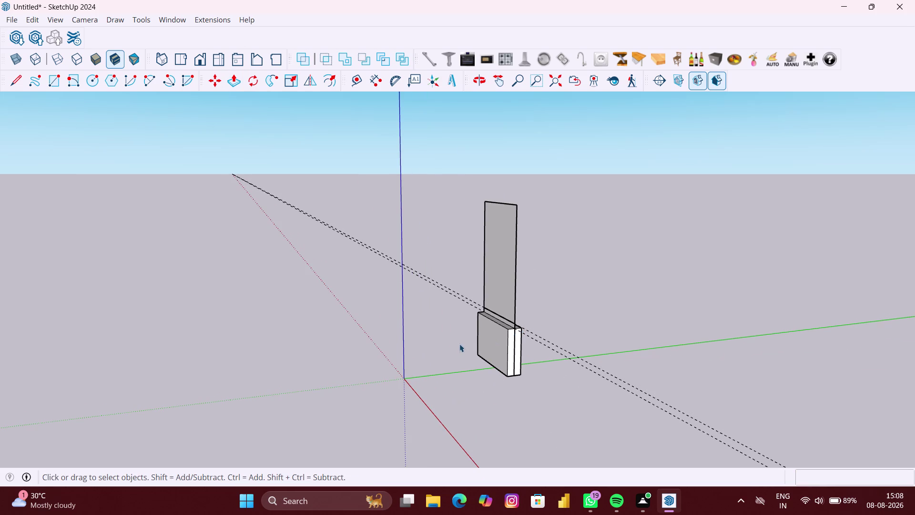
scroll(up, 3)
click(530, 310)
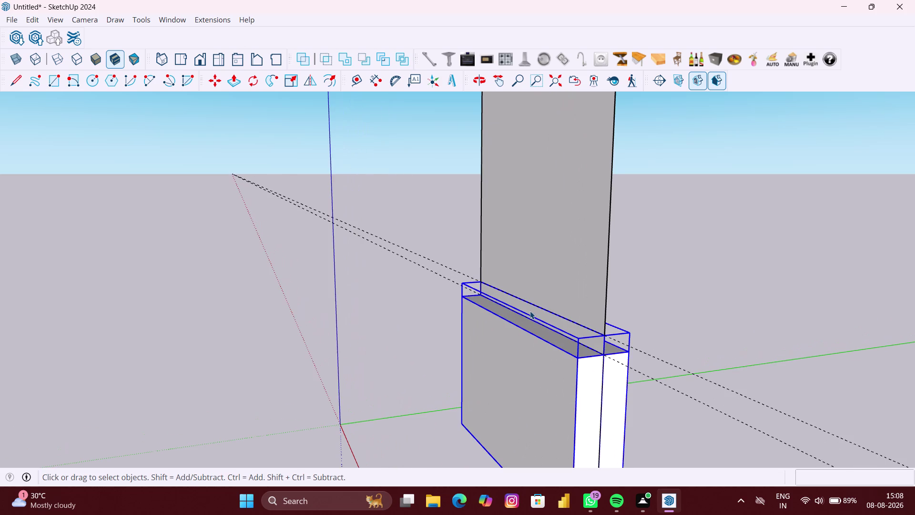
middle_drag(536, 315, 615, 276)
click(661, 308)
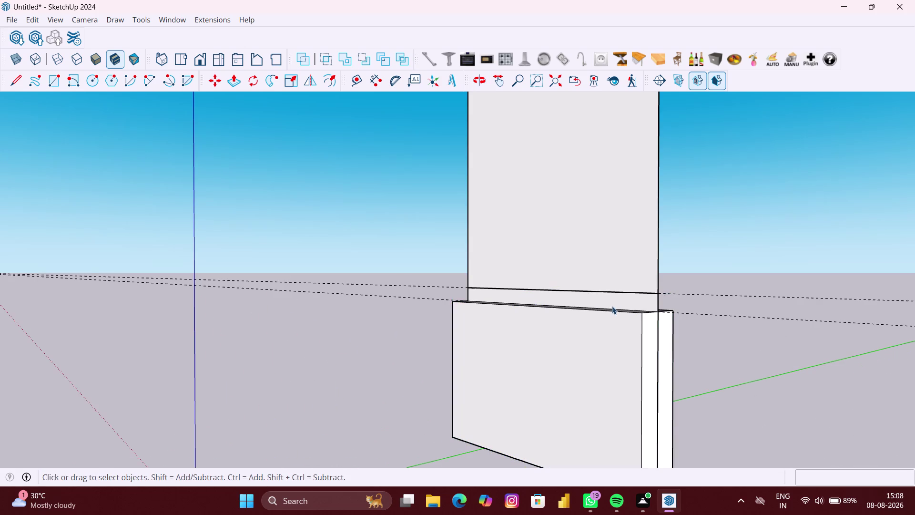
Repeat the last Push/Pull distance on the thin top strip and the base's top face.
double_click(613, 304)
key(p)
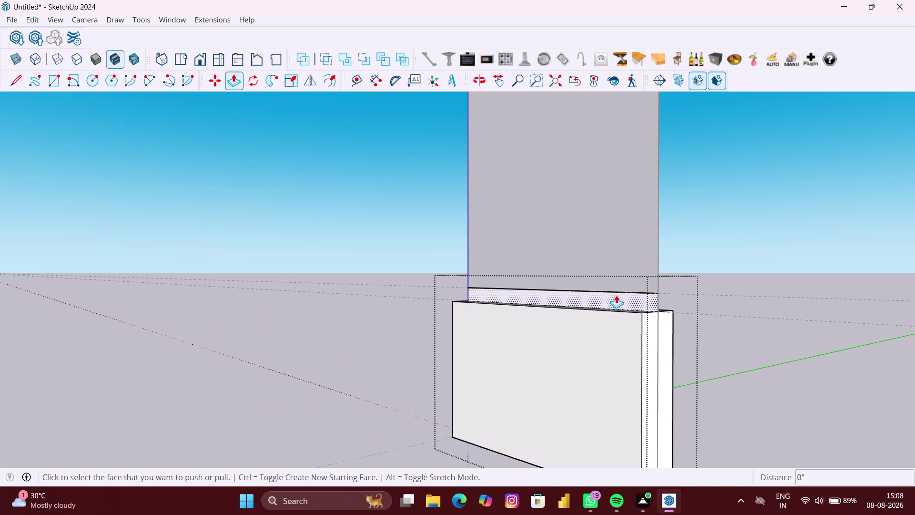
double_click(616, 295)
middle_drag(648, 304, 412, 323)
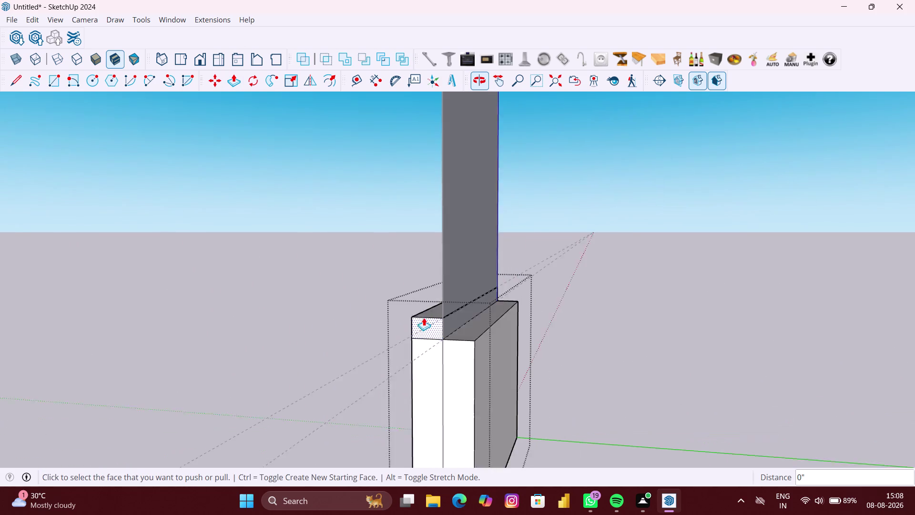
scroll(up, 3)
double_click(442, 319)
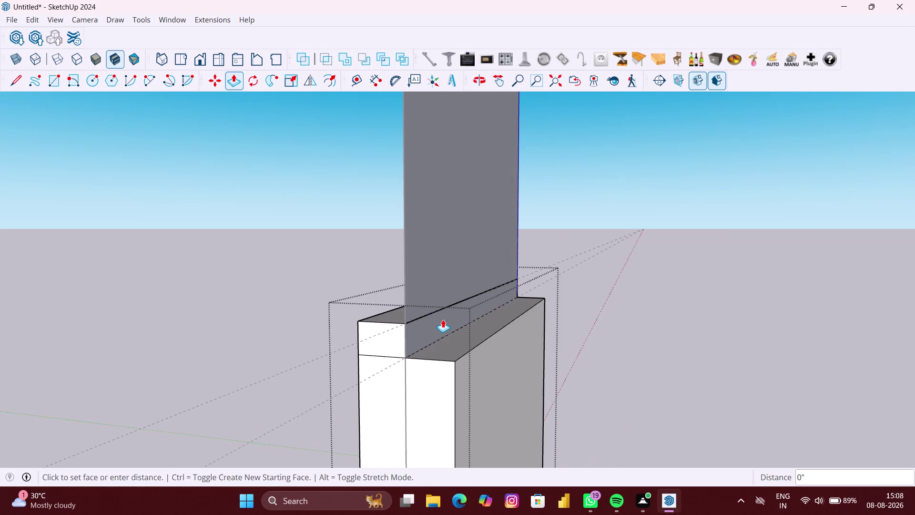
Undo those extrusions and look down over the base top.
scroll(down, 3)
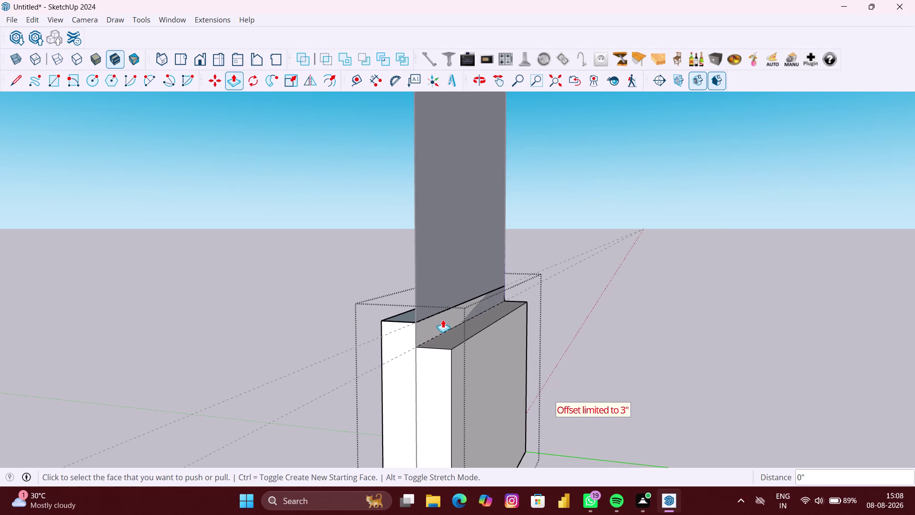
key(ctrl+z)
middle_drag(433, 327, 459, 322)
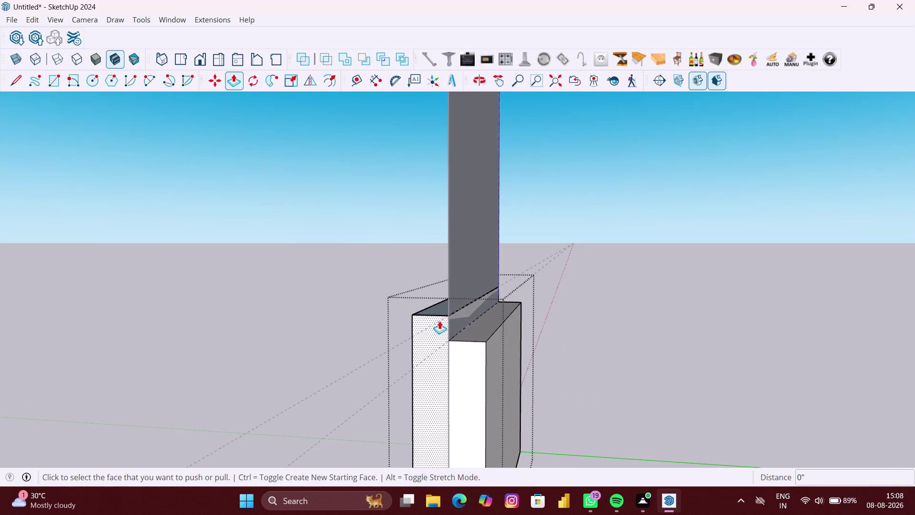
key(ctrl+z)
key(ctrl+z)
middle_drag(442, 320, 469, 320)
scroll(up, 3)
middle_drag(481, 320, 489, 321)
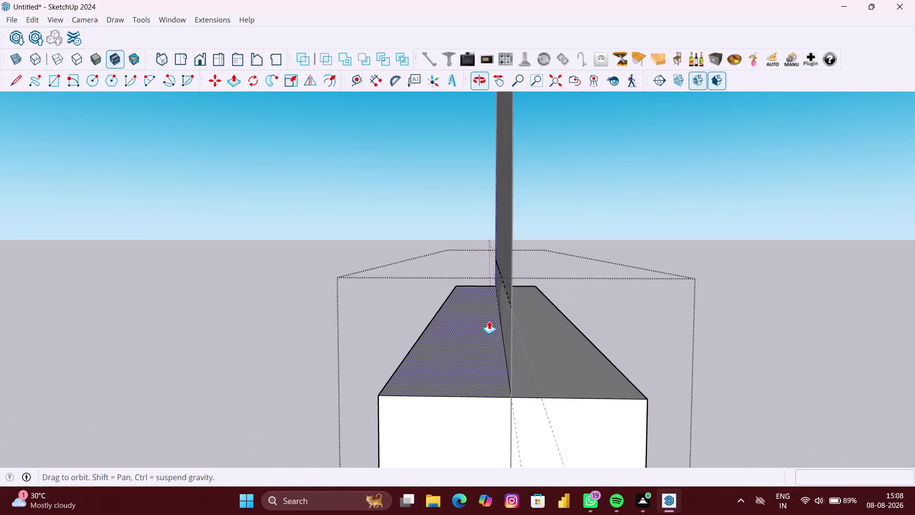
Raise a 4.5-inch block on the base top right of the panel.
click(499, 320)
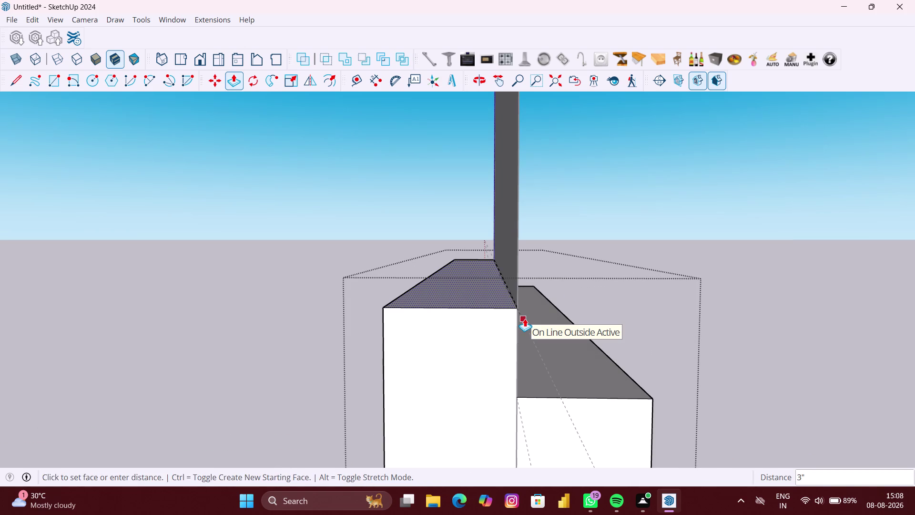
key(Escape)
scroll(up, 3)
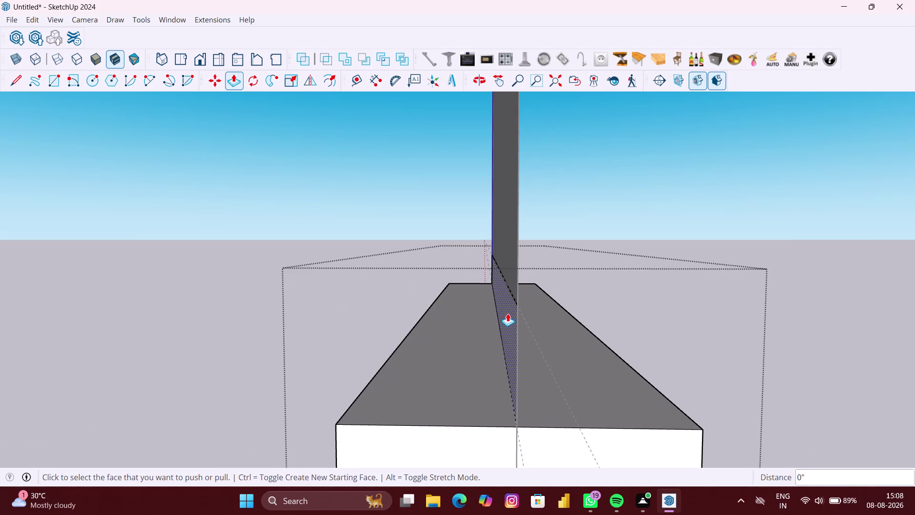
click(507, 313)
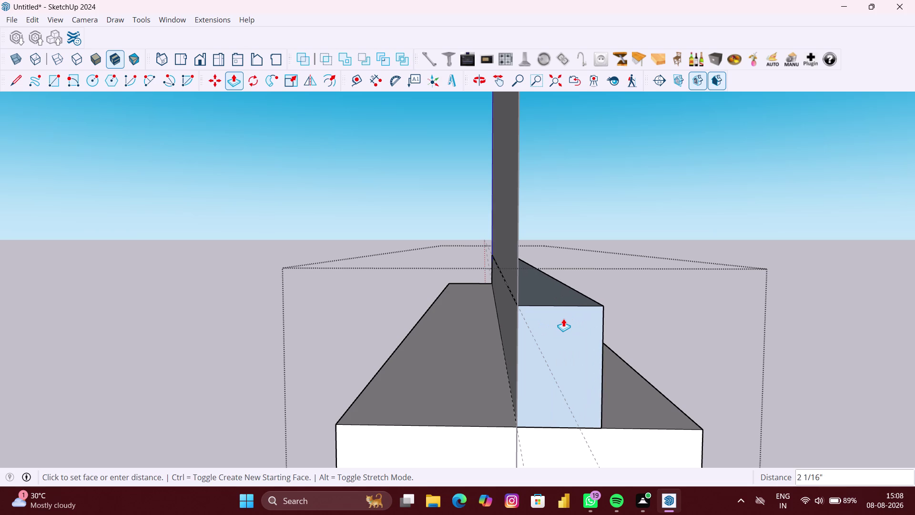
scroll(down, 3)
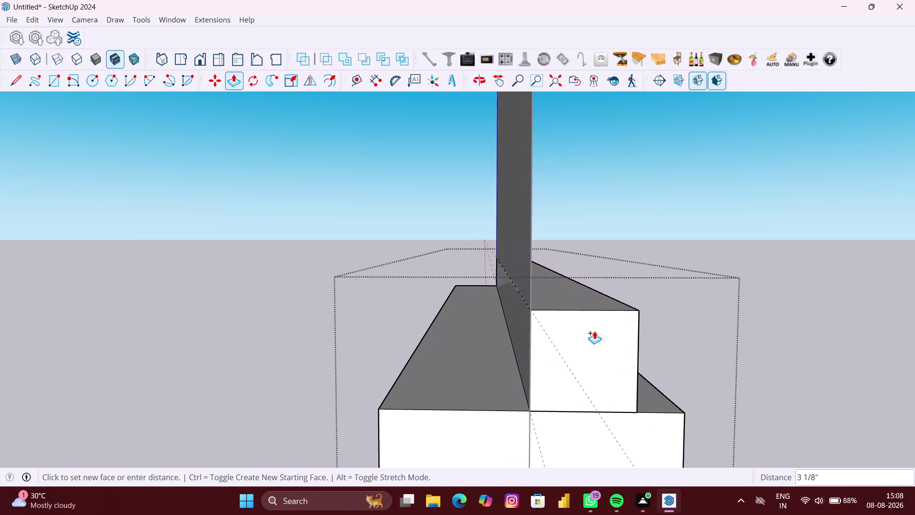
text(4.5)
key(shift+quotedbl)
key(Return)
Raise the thin strip along the panel by 4.5 inches.
scroll(down, 3)
middle_drag(544, 335, 544, 336)
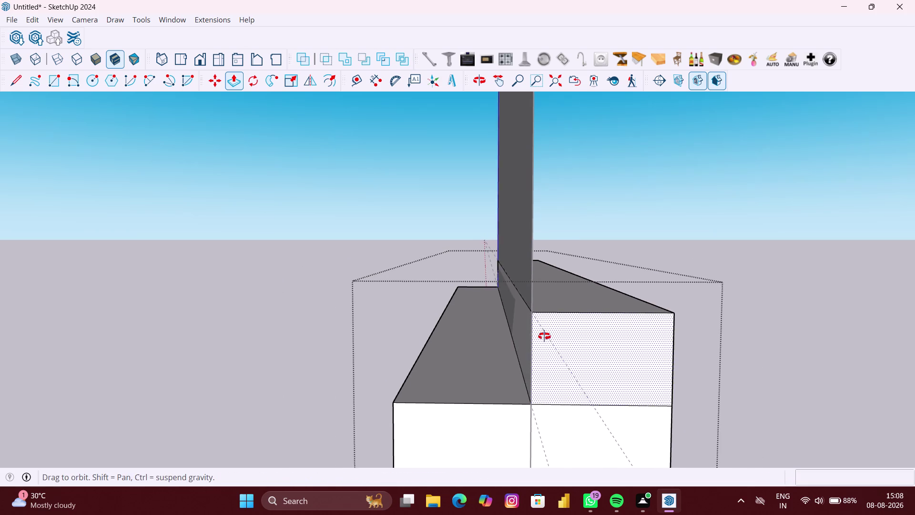
middle_drag(545, 336, 612, 348)
click(496, 329)
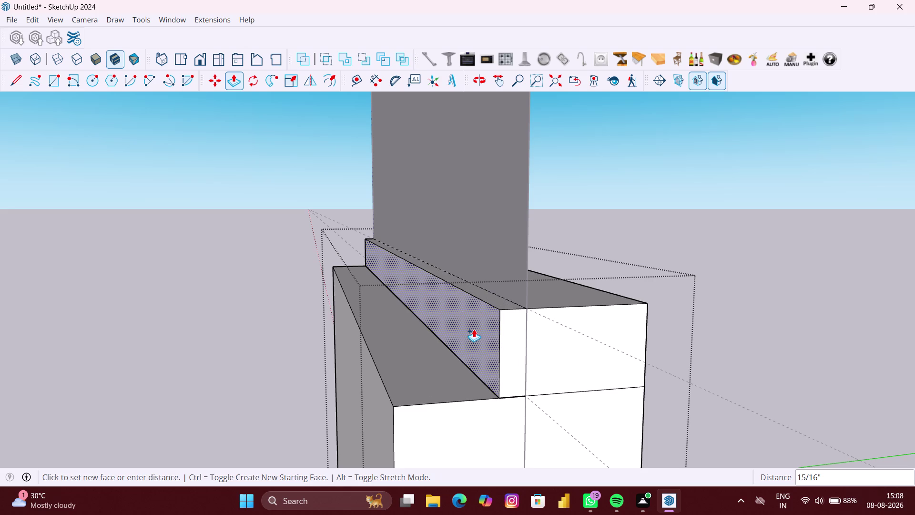
text(4.5)
text(")
key(Return)
Apply the same 4.5-inch extrusion to the front face and view the whole frame.
scroll(down, 3)
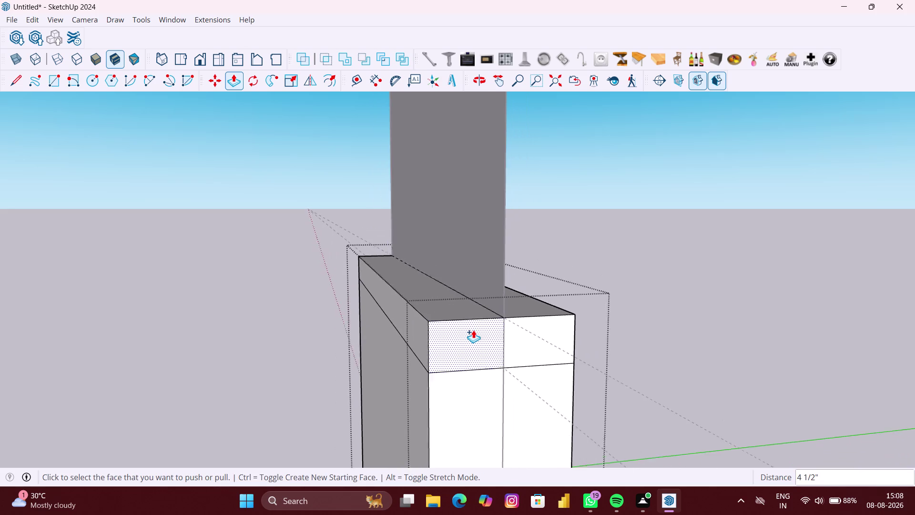
scroll(down, 3)
key(space)
click(669, 312)
scroll(down, 3)
middle_drag(606, 300, 562, 300)
scroll(down, 3)
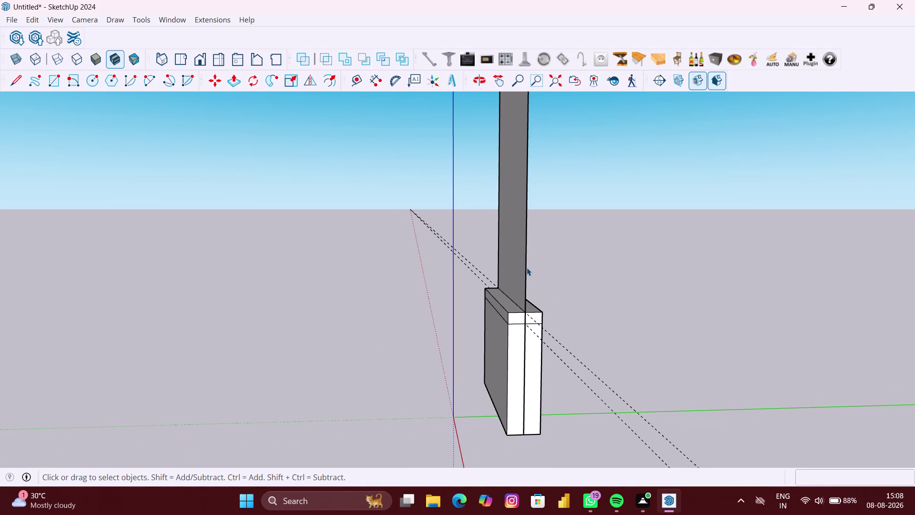
Orbit and zoom to center the base and panel from the front.
middle_click(501, 267)
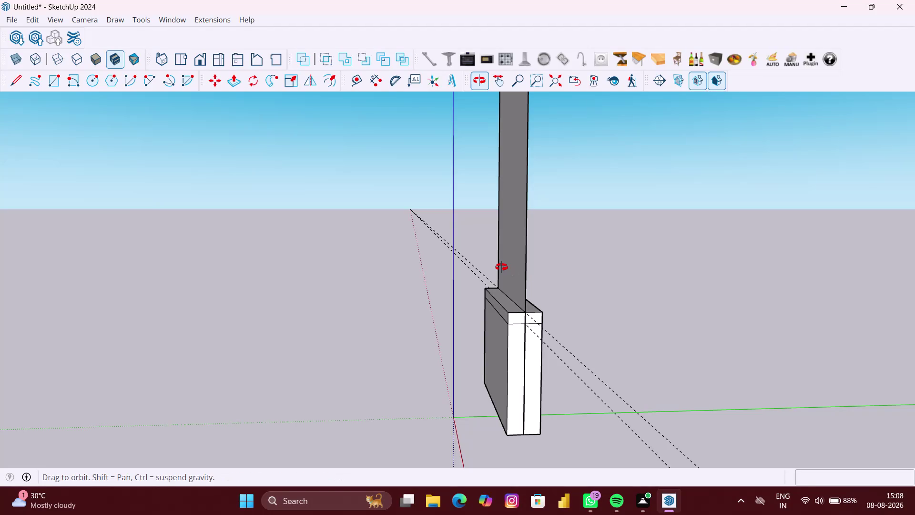
scroll(down, 3)
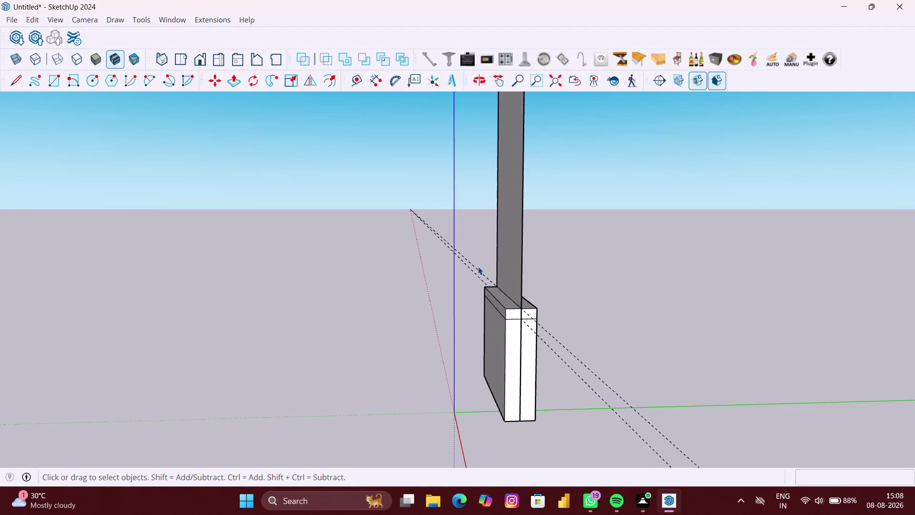
scroll(down, 3)
scroll(down, 3)
middle_drag(497, 257, 624, 274)
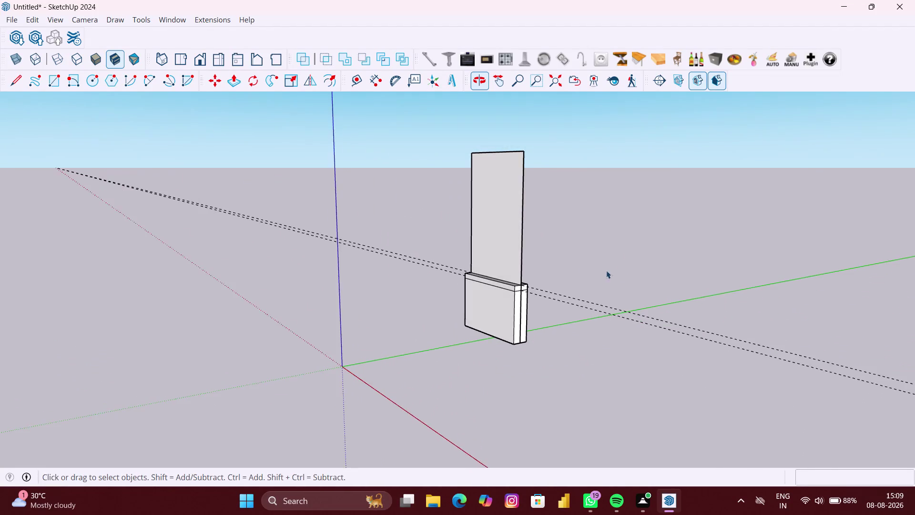
scroll(down, 3)
middle_drag(566, 264, 630, 272)
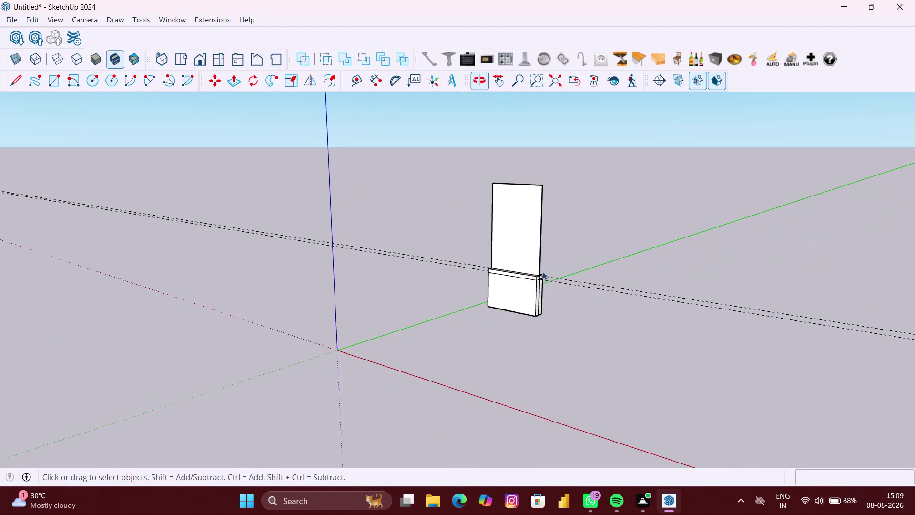
scroll(up, 3)
middle_drag(490, 268, 561, 283)
scroll(up, 3)
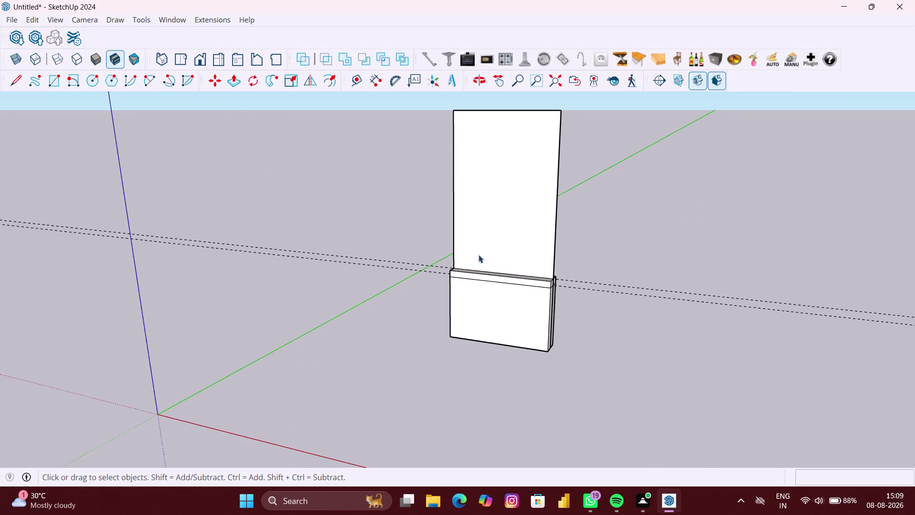
middle_drag(478, 255, 533, 259)
scroll(up, 3)
Drag-select and delete geometry near the panel, then face the panel's front.
drag(376, 281, 355, 257)
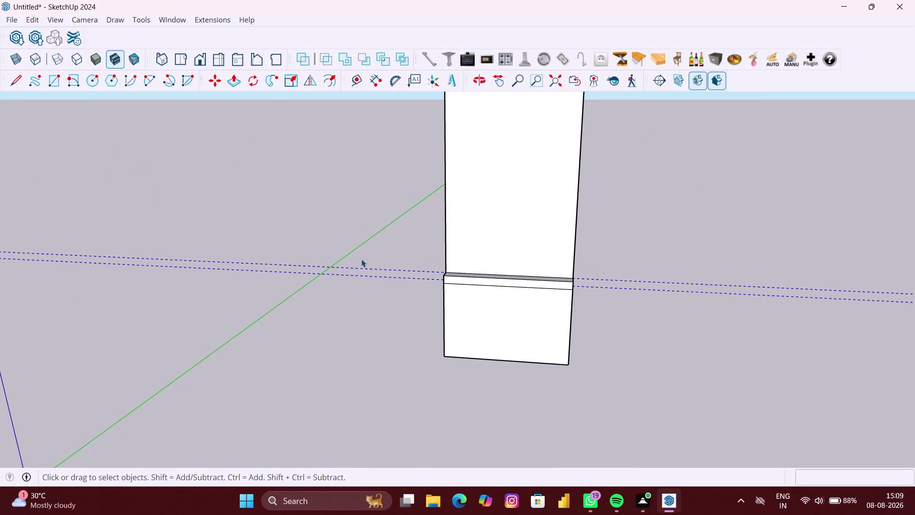
key(Delete)
scroll(down, 3)
middle_drag(381, 245, 382, 236)
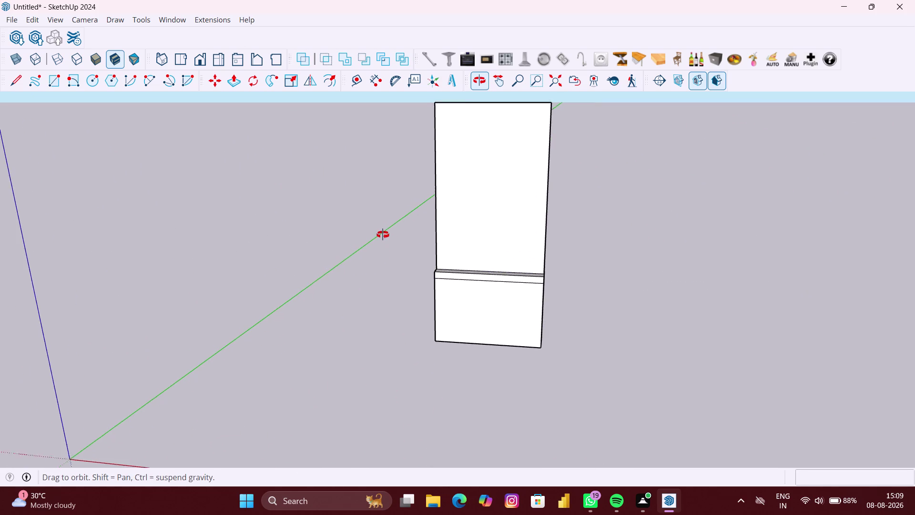
middle_drag(382, 236, 386, 210)
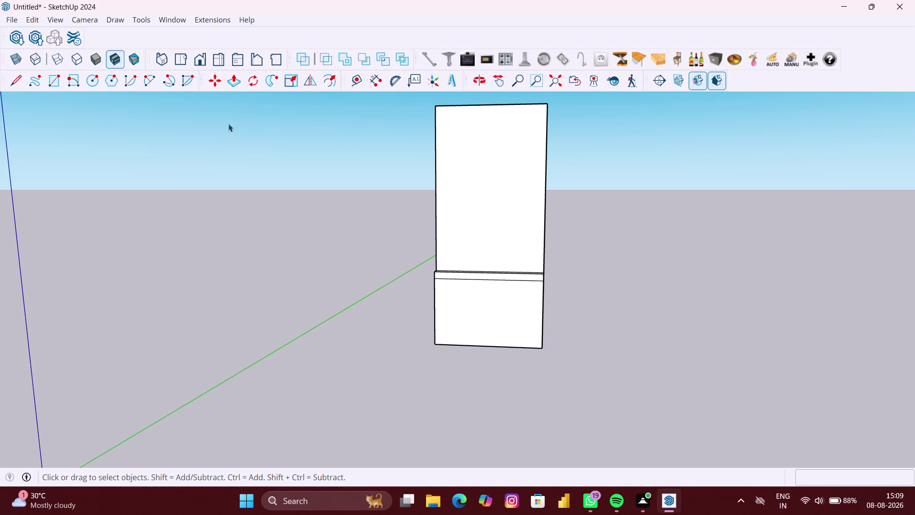
Orbit around the base and undo two recent changes.
scroll(down, 3)
middle_click(295, 148)
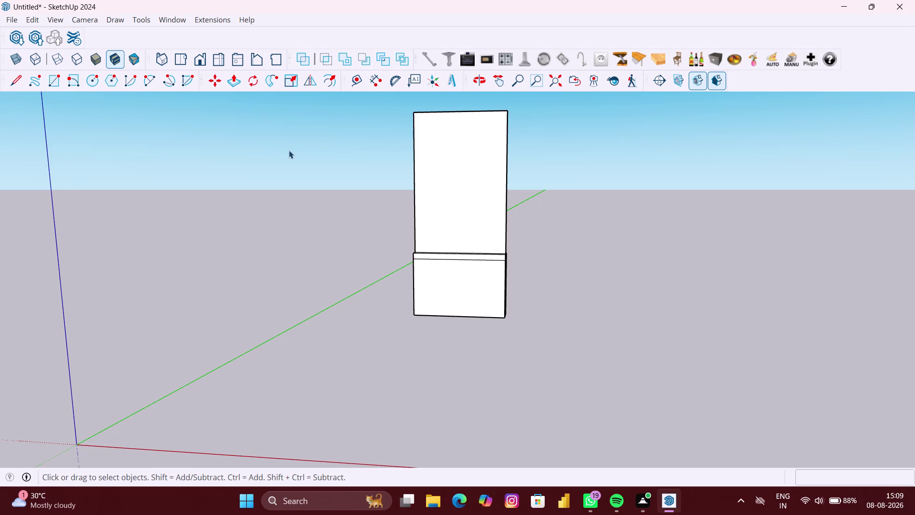
scroll(down, 3)
scroll(up, 3)
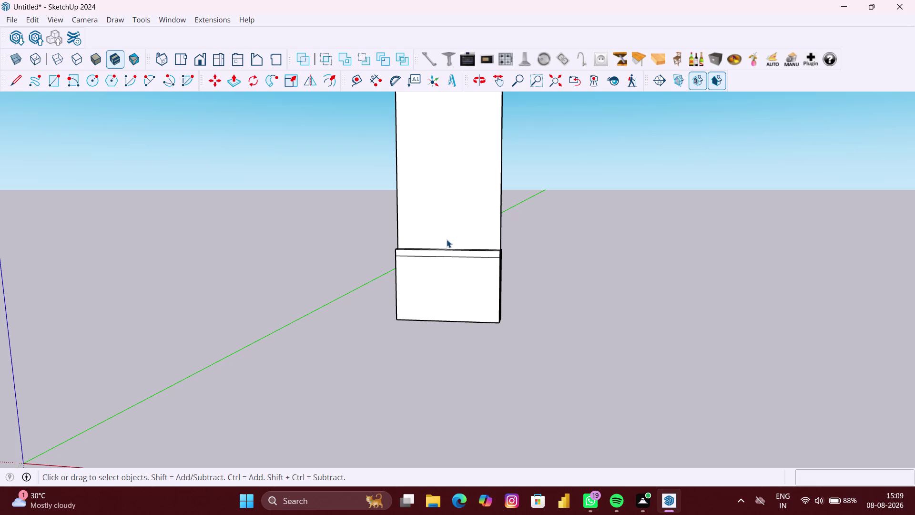
middle_drag(498, 261, 495, 262)
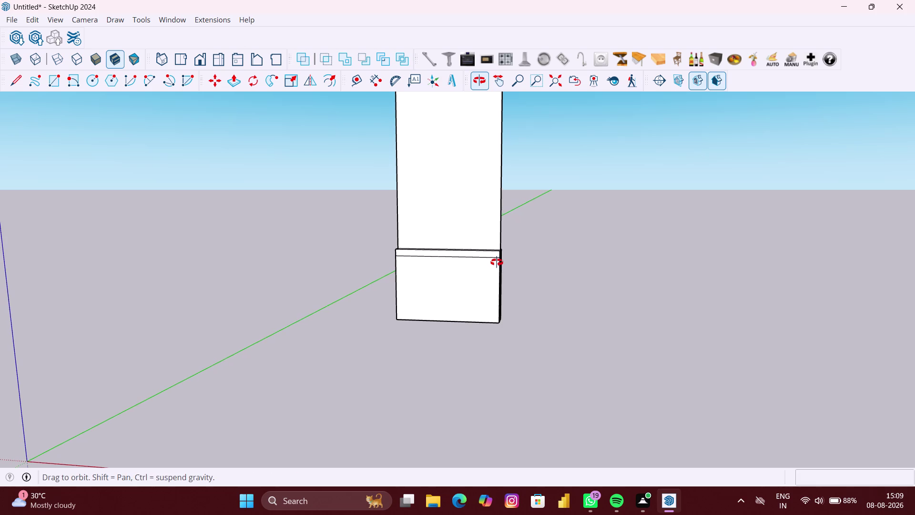
middle_drag(496, 262, 527, 256)
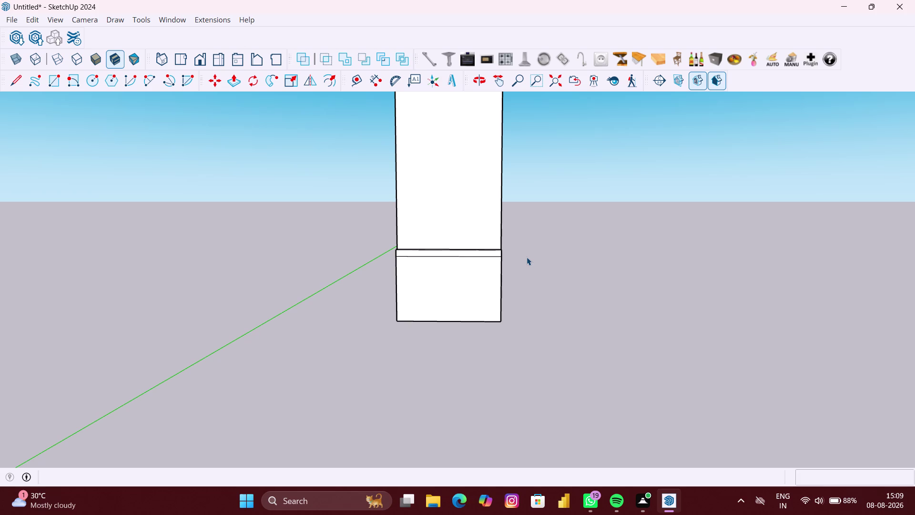
key(ctrl+z)
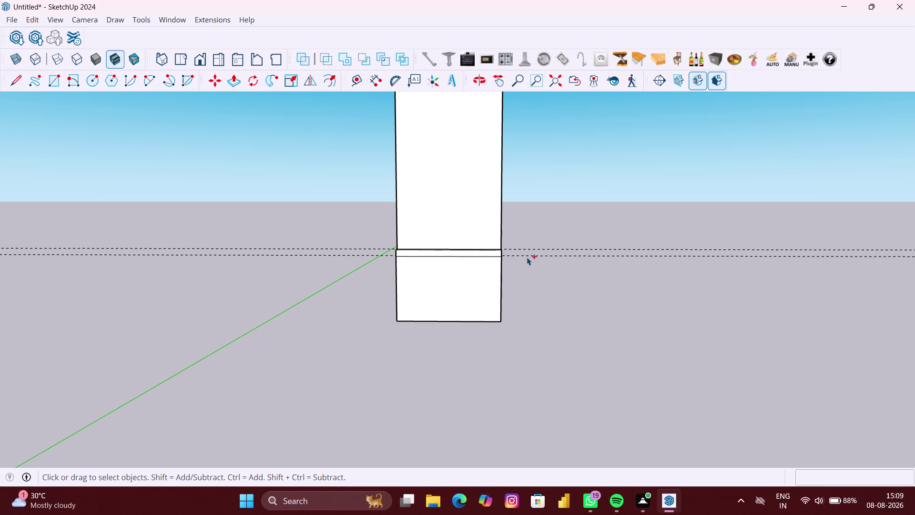
middle_drag(510, 271, 339, 307)
key(ctrl+z)
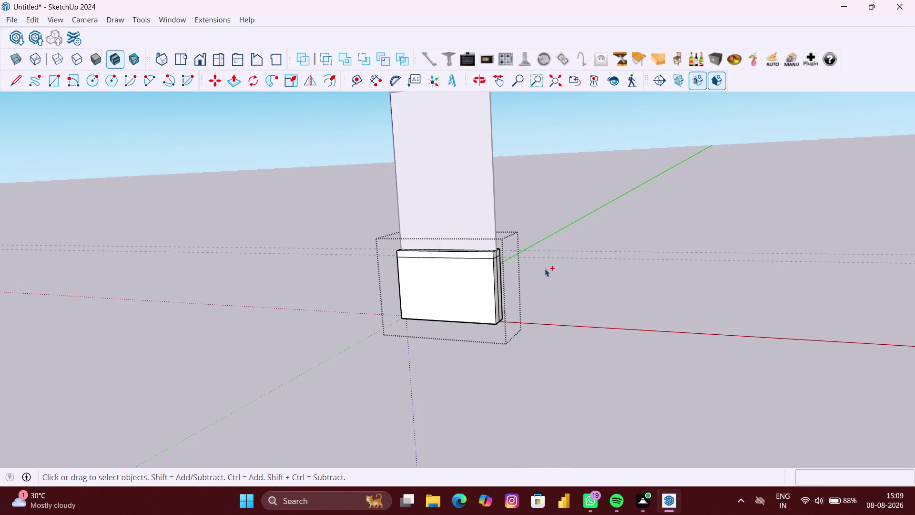
Undo two more changes and frame the base top with Push/Pull active.
middle_drag(545, 268, 396, 296)
key(ctrl+z)
key(ctrl+z)
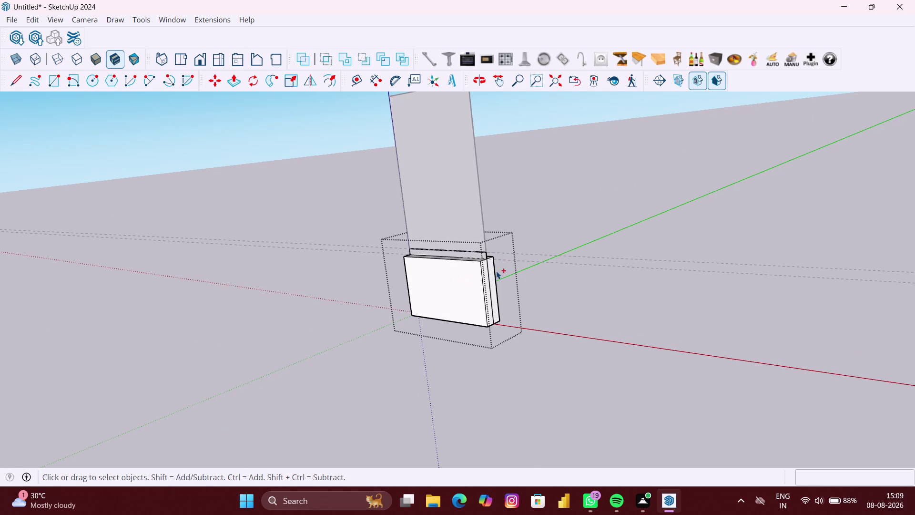
middle_drag(496, 271, 432, 295)
scroll(up, 3)
scroll(up, 3)
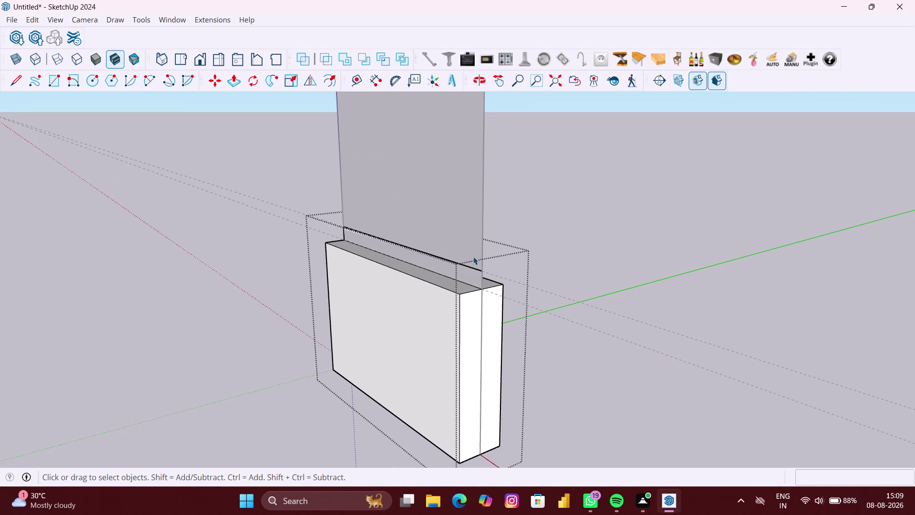
key(p)
middle_drag(464, 271, 414, 269)
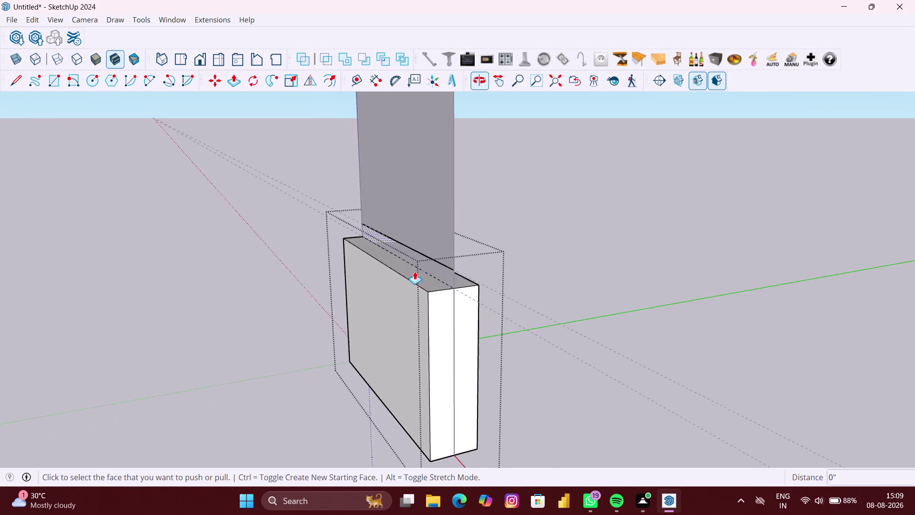
scroll(up, 3)
Pull the base's top face 3 feet, then undo the oversized pull.
click(446, 278)
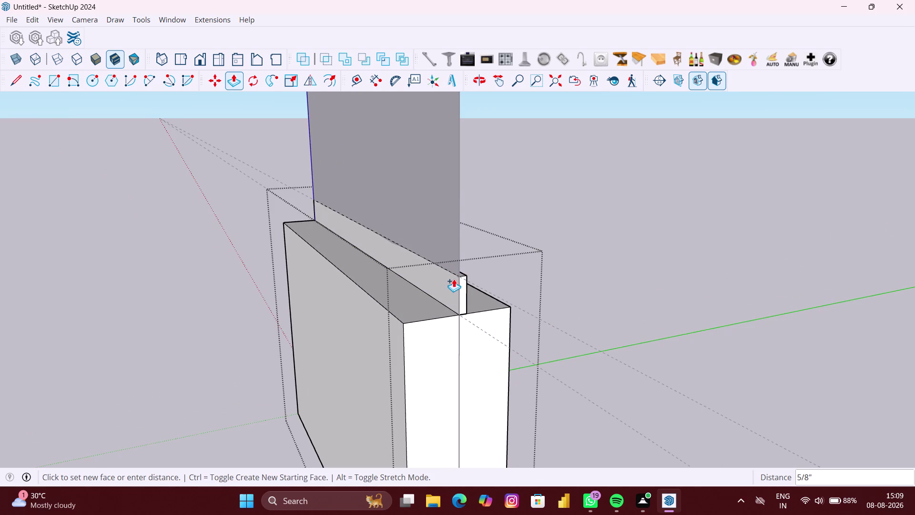
key(3)
text("')
key(Return)
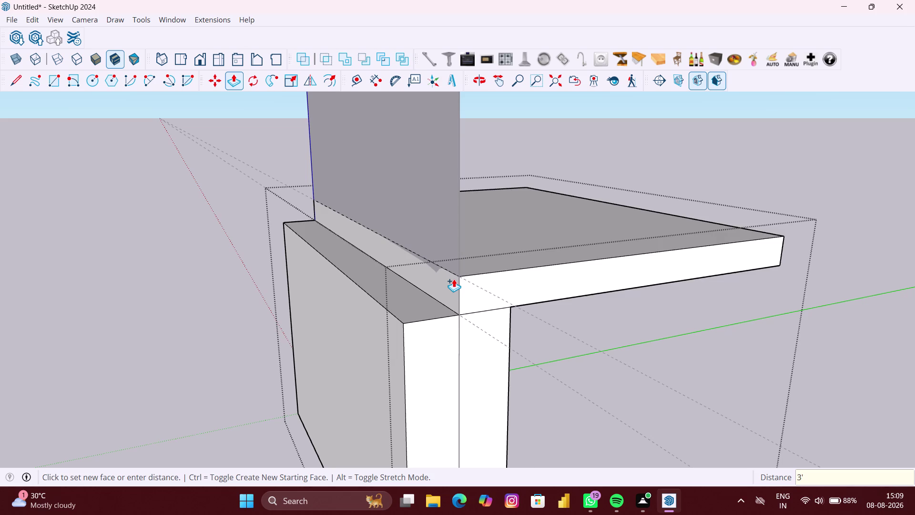
key(ctrl+z)
Pull the rear top strip of the base up 3 inches.
middle_drag(465, 275, 407, 278)
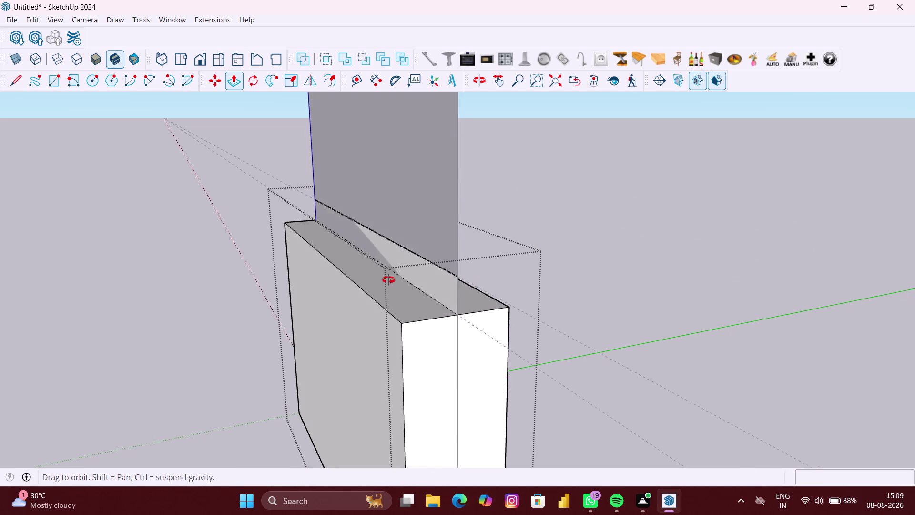
middle_drag(407, 277, 313, 296)
scroll(up, 3)
middle_drag(310, 291, 420, 274)
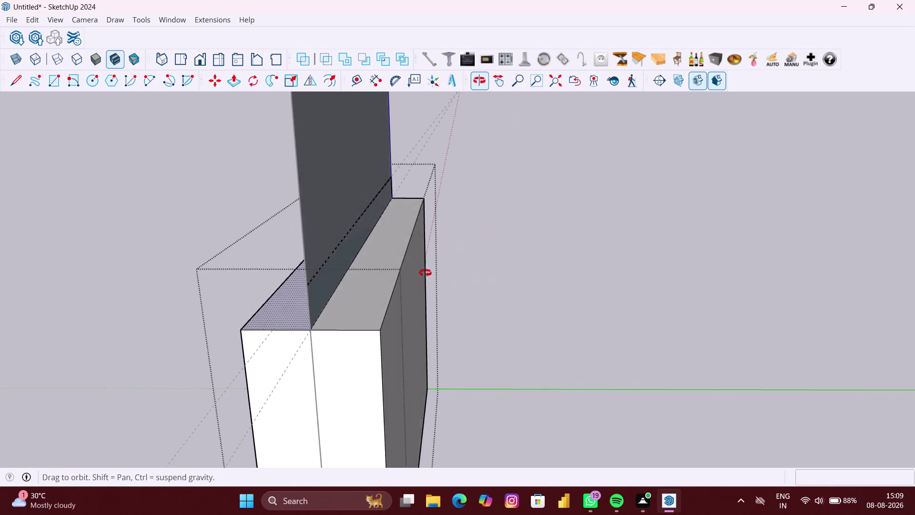
middle_drag(369, 281, 421, 269)
click(380, 256)
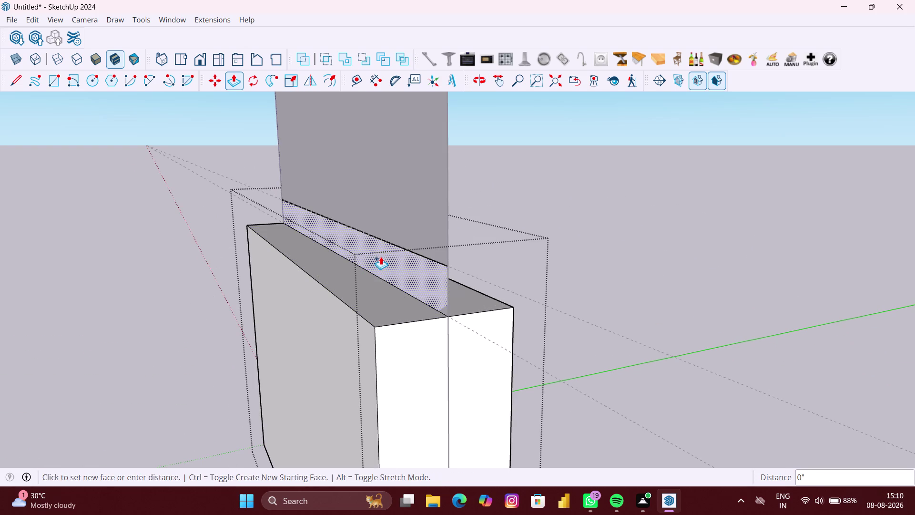
key(3)
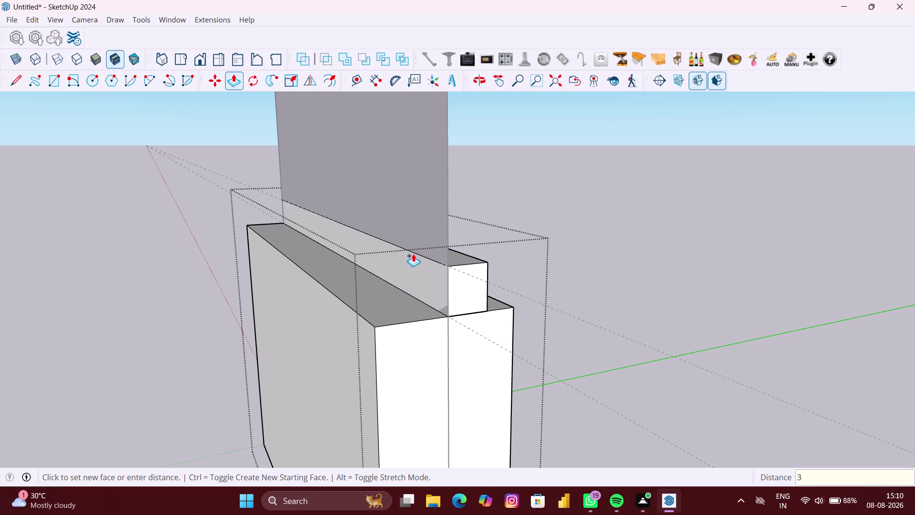
key(shift+quotedbl)
key(Return)
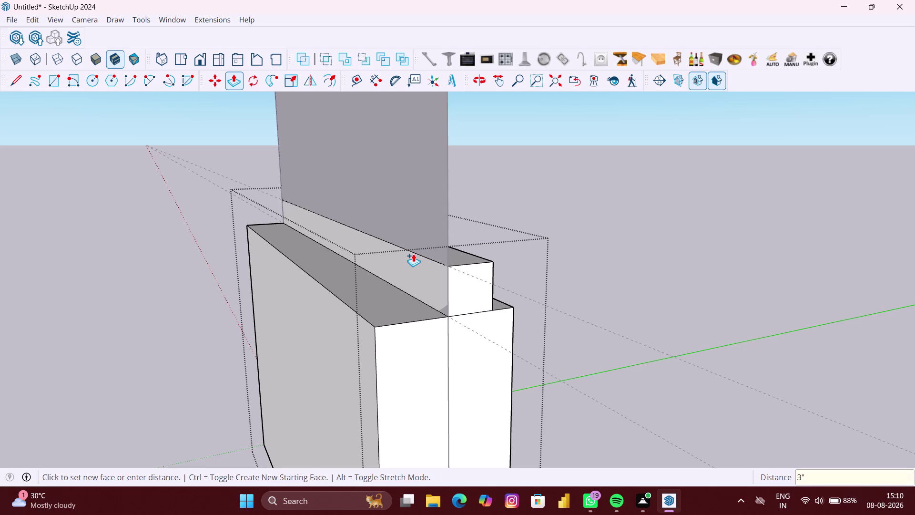
Pull the front top strip up 3 inches and exit the base group.
click(435, 283)
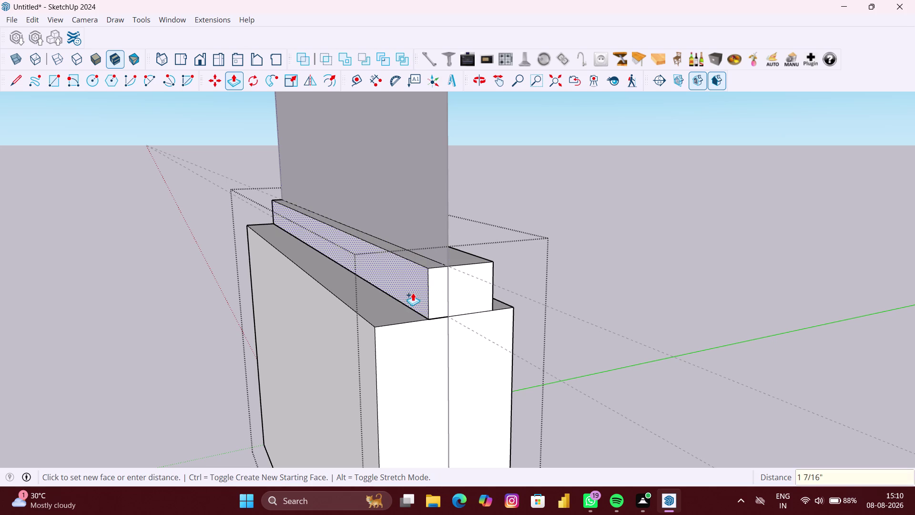
key(3)
key(shift+quotedbl)
key(Return)
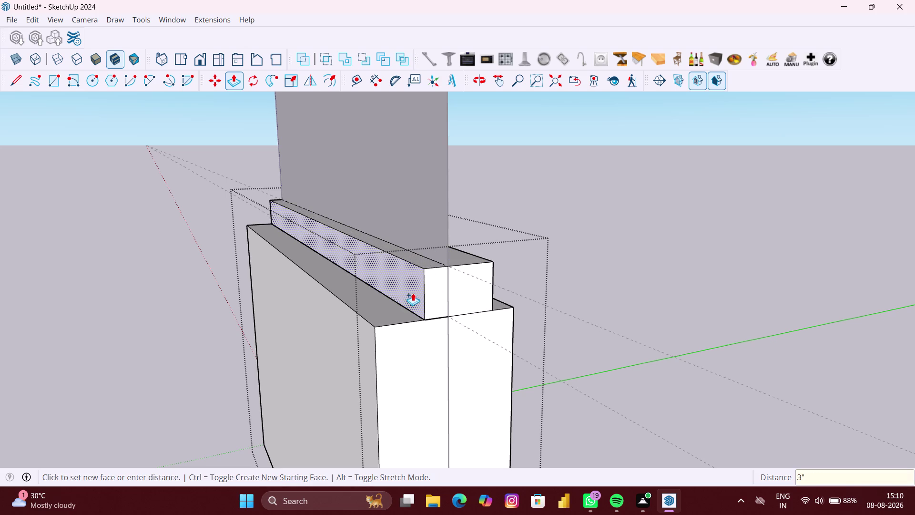
scroll(down, 3)
key(space)
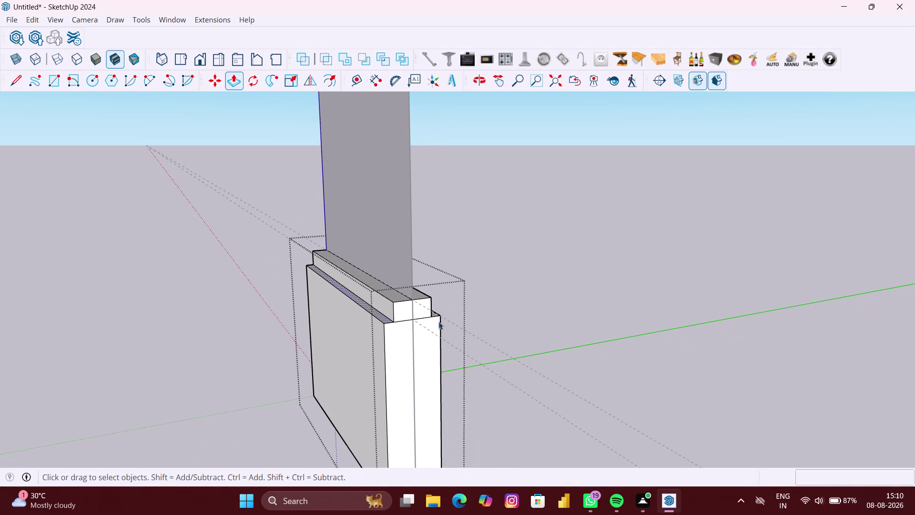
click(511, 321)
Orbit out to inspect the stepped rail and face the panel squarely.
scroll(down, 3)
middle_drag(463, 322, 500, 326)
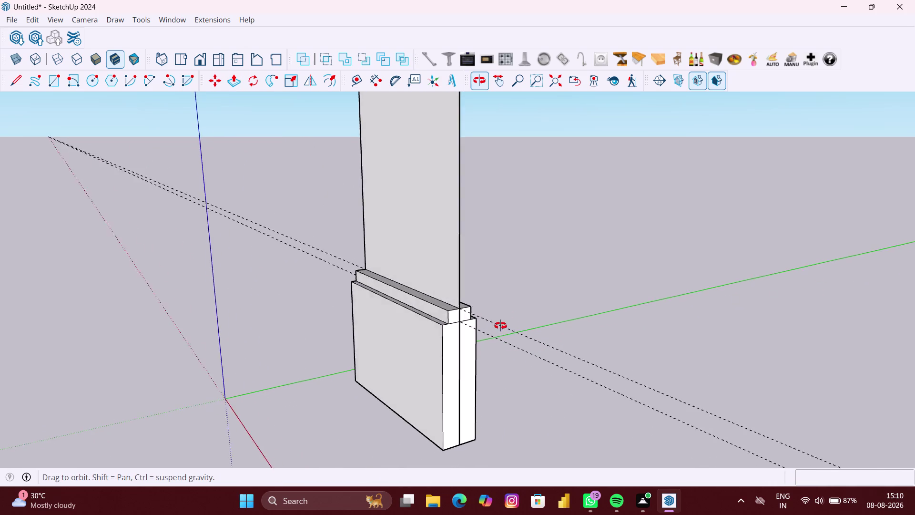
middle_drag(500, 325, 501, 326)
scroll(down, 3)
scroll(down, 3)
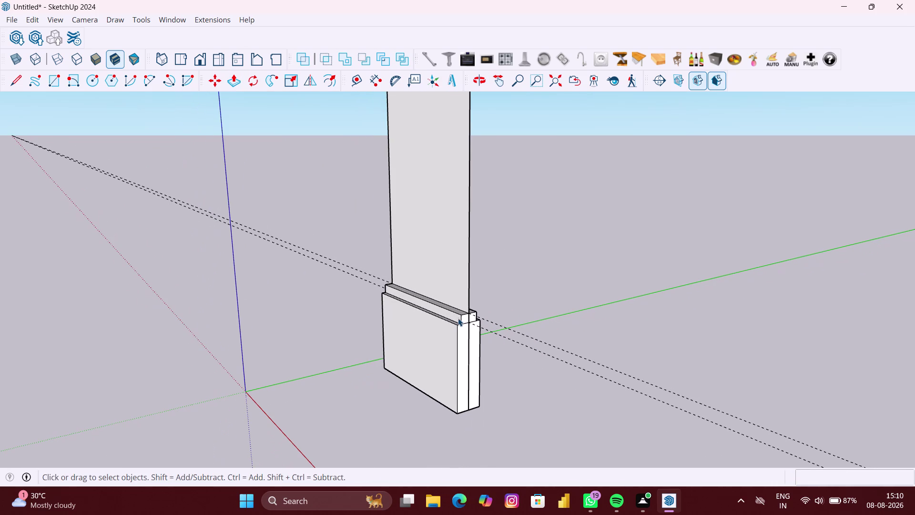
scroll(down, 3)
scroll(down, 3)
middle_drag(433, 317, 572, 308)
scroll(up, 3)
middle_drag(420, 302, 450, 303)
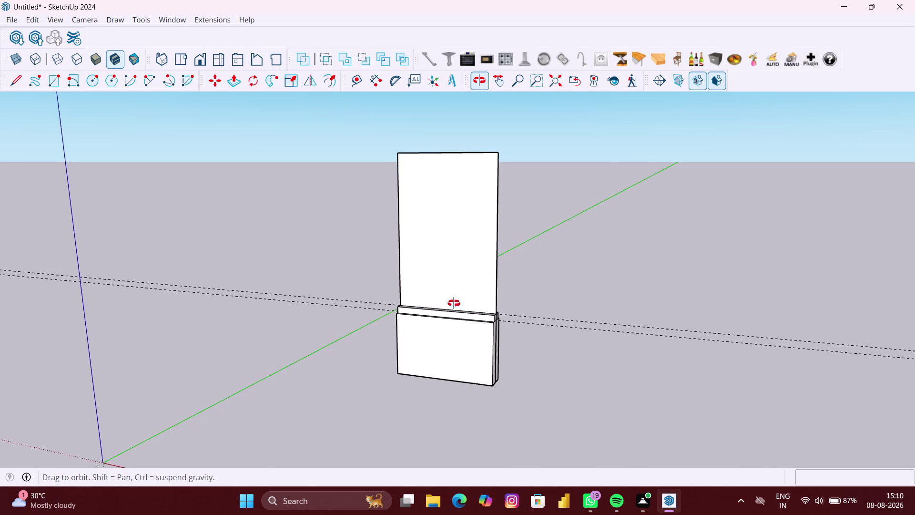
middle_drag(450, 303, 478, 303)
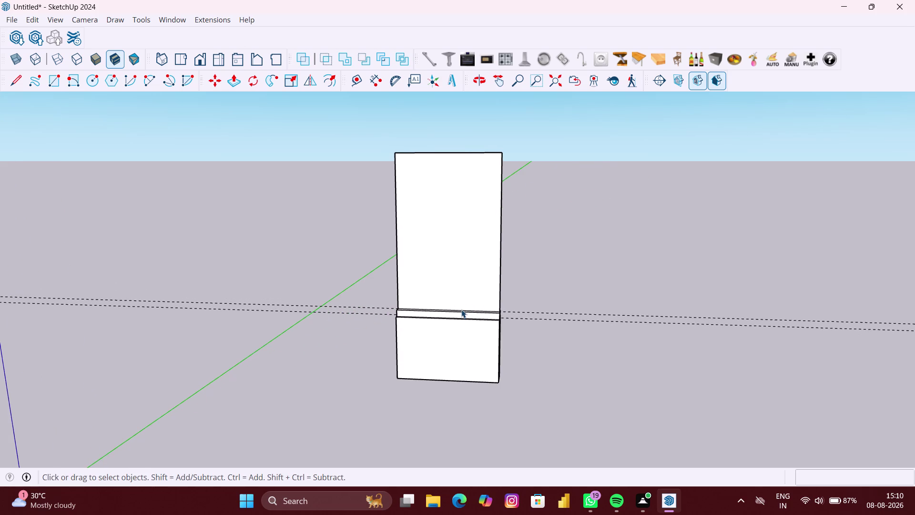
scroll(down, 3)
middle_drag(382, 294, 401, 287)
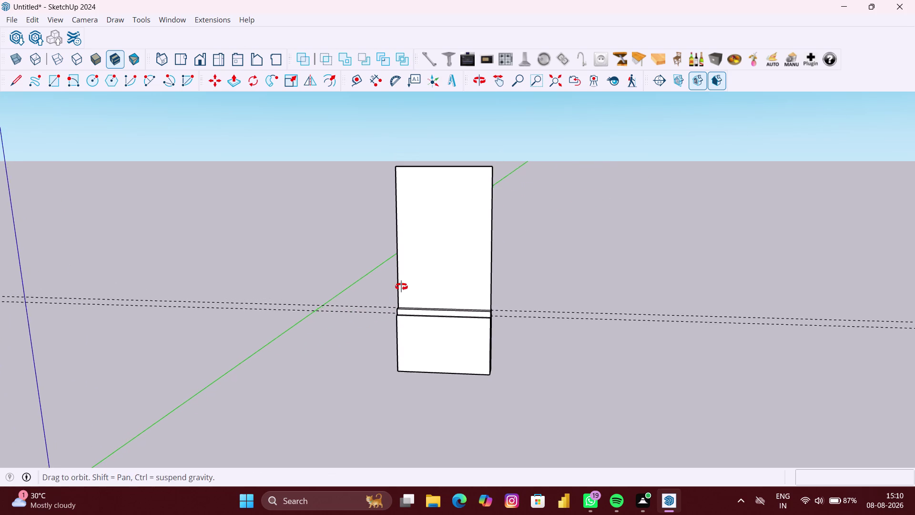
middle_drag(401, 286, 408, 284)
scroll(up, 3)
Place guide lines 3 inches inside the upper panel's left and right edges.
click(361, 80)
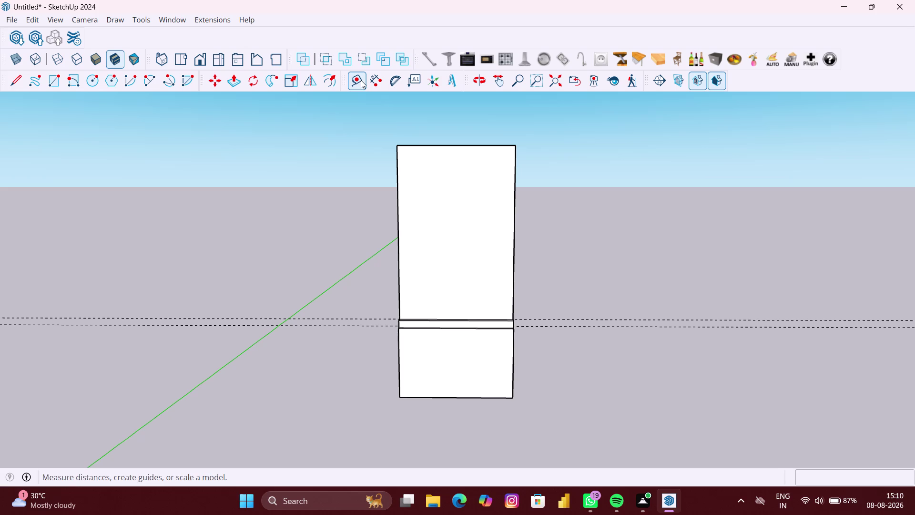
click(397, 245)
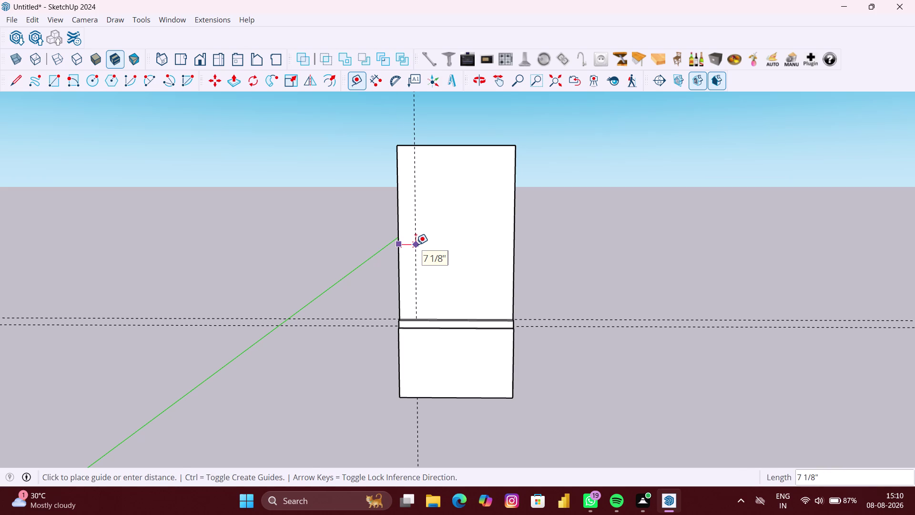
text(3)
text(")
key(Return)
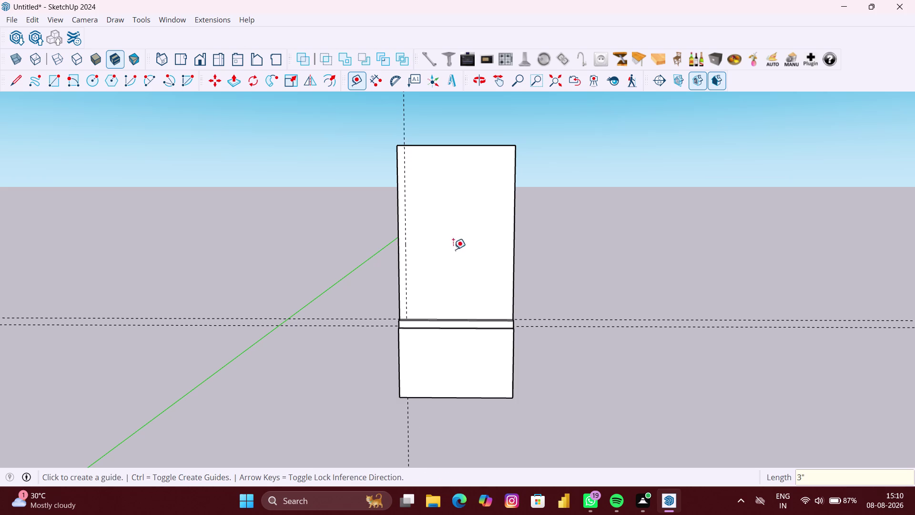
click(511, 251)
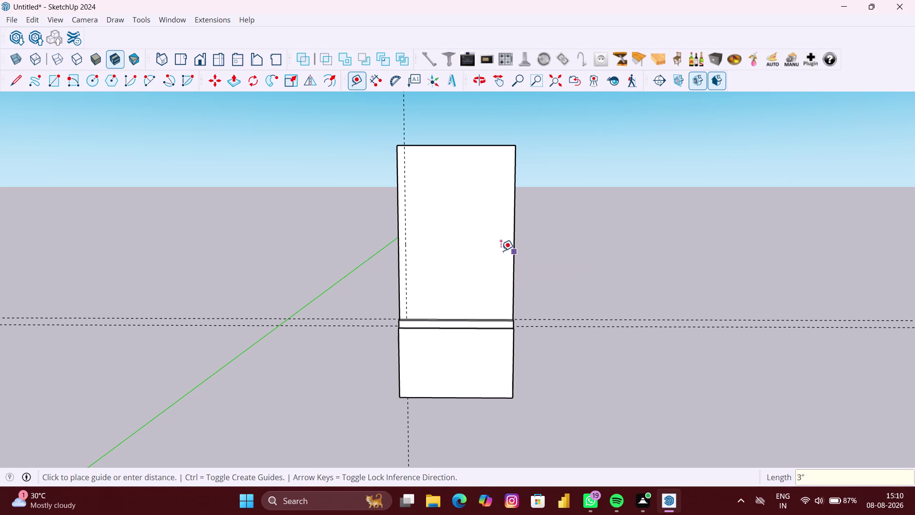
text(3")
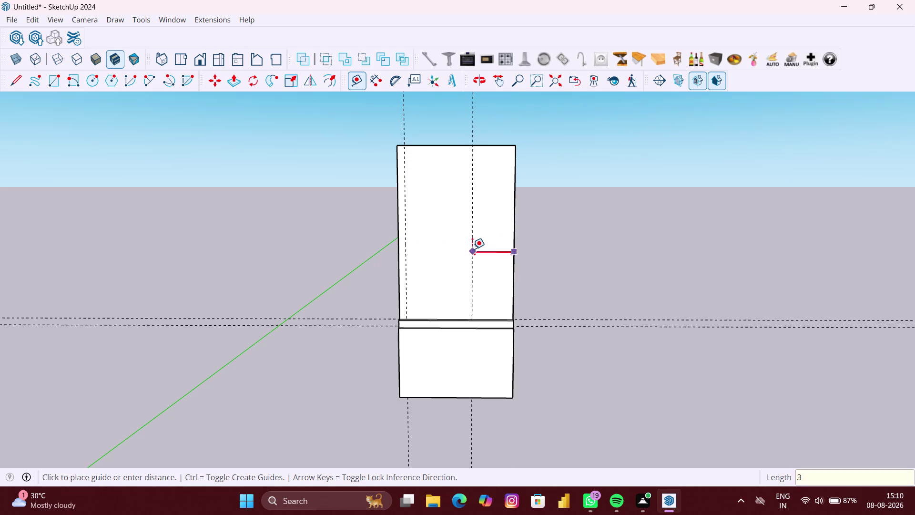
key(Return)
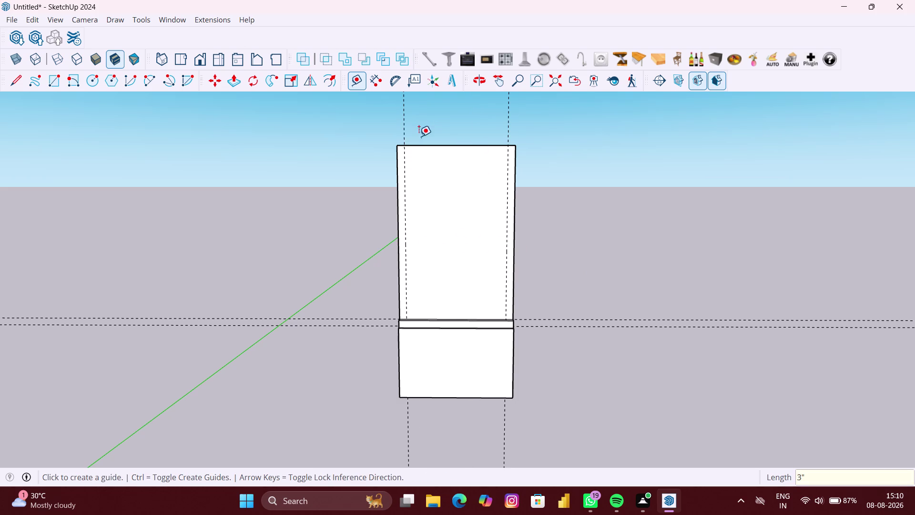
Add a 3-inch guide line below the upper panel's top edge.
click(449, 147)
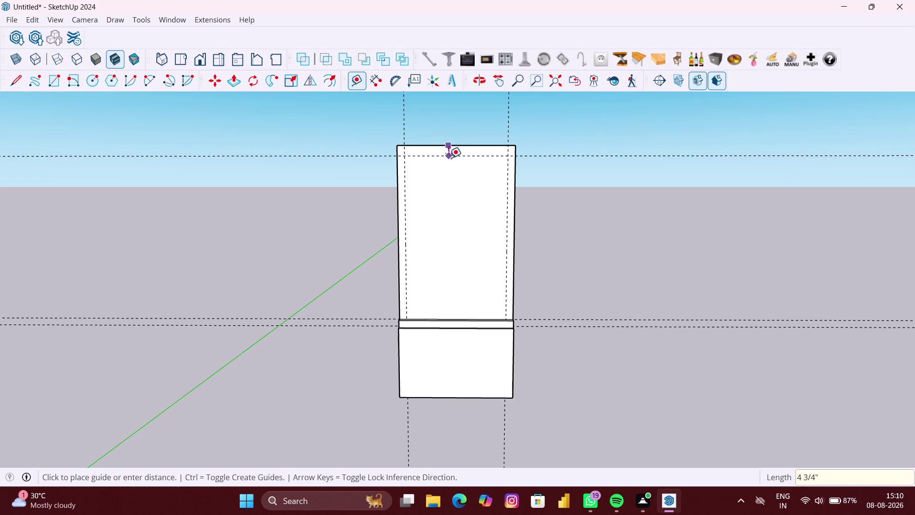
text(3")
key(Return)
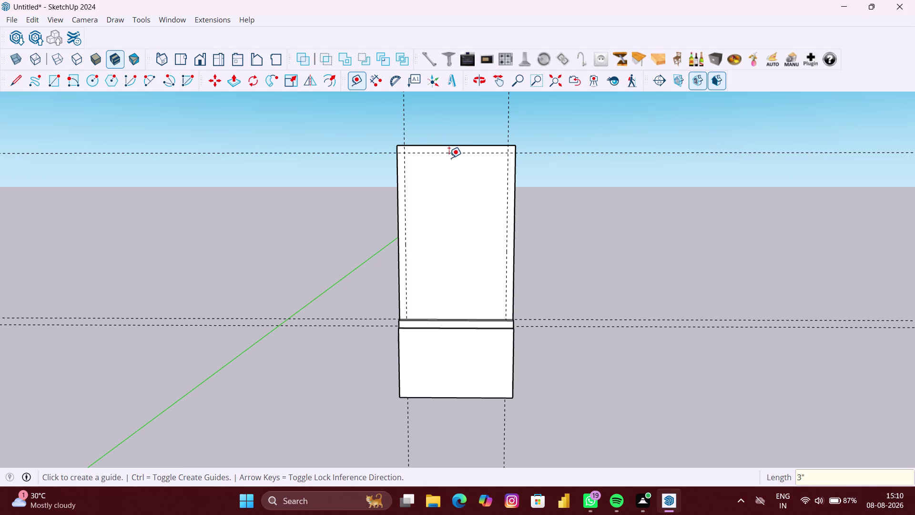
key(space)
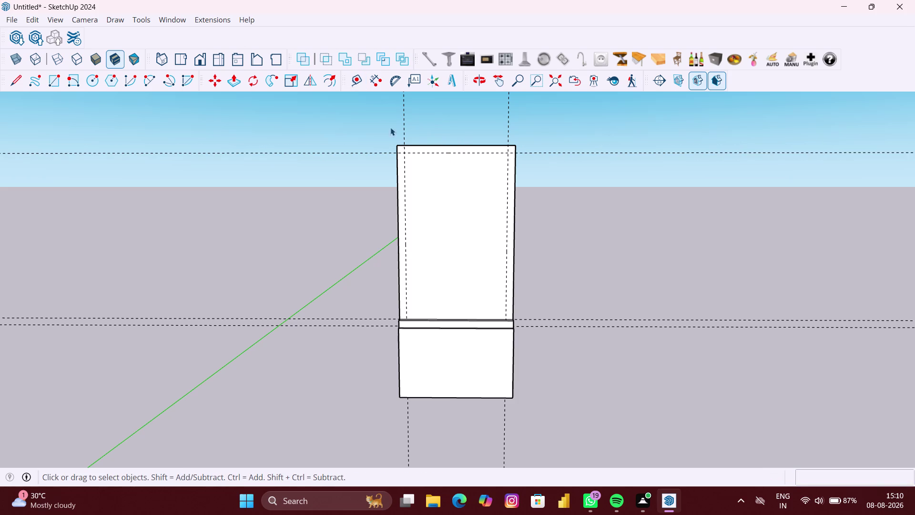
scroll(up, 3)
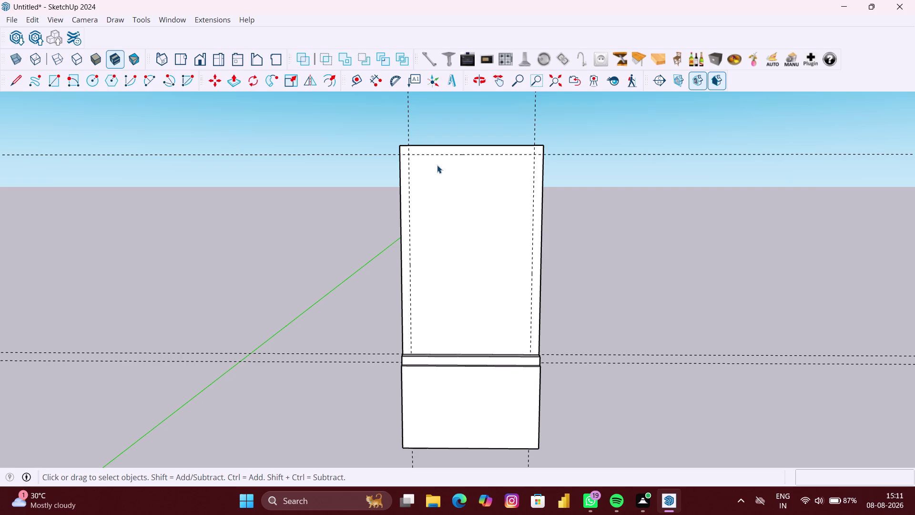
scroll(down, 3)
scroll(down, 3)
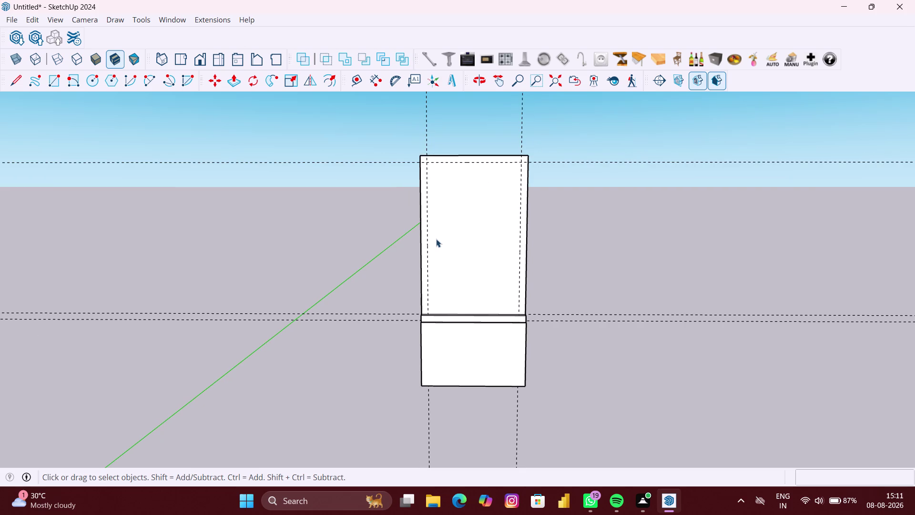
click(359, 81)
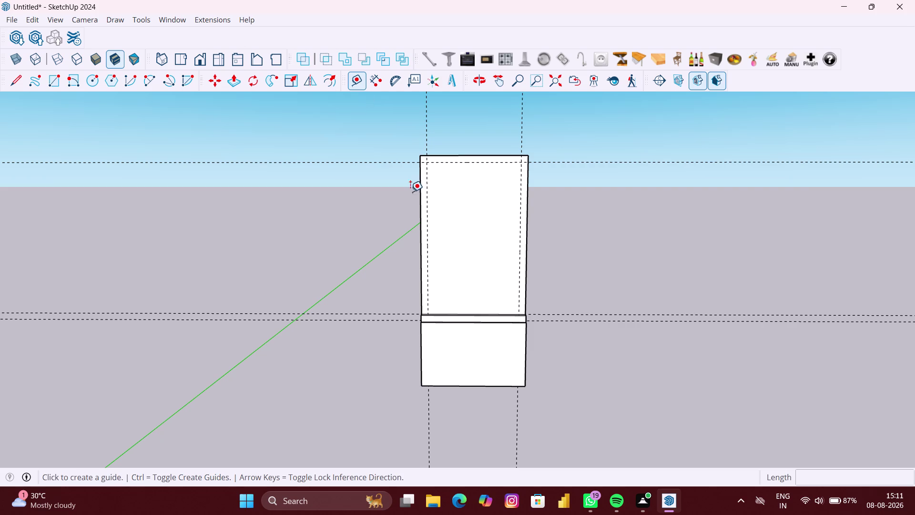
click(429, 224)
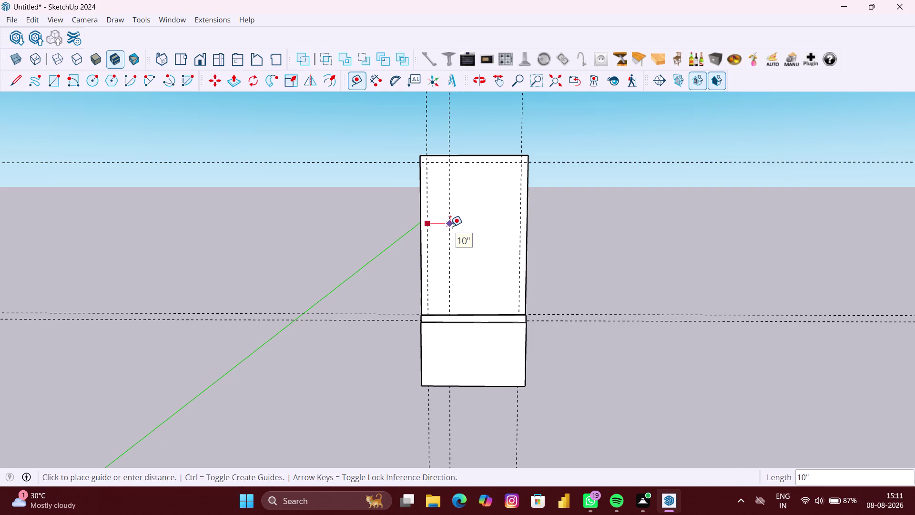
text(12)
key(shift+quotedbl)
key(Return)
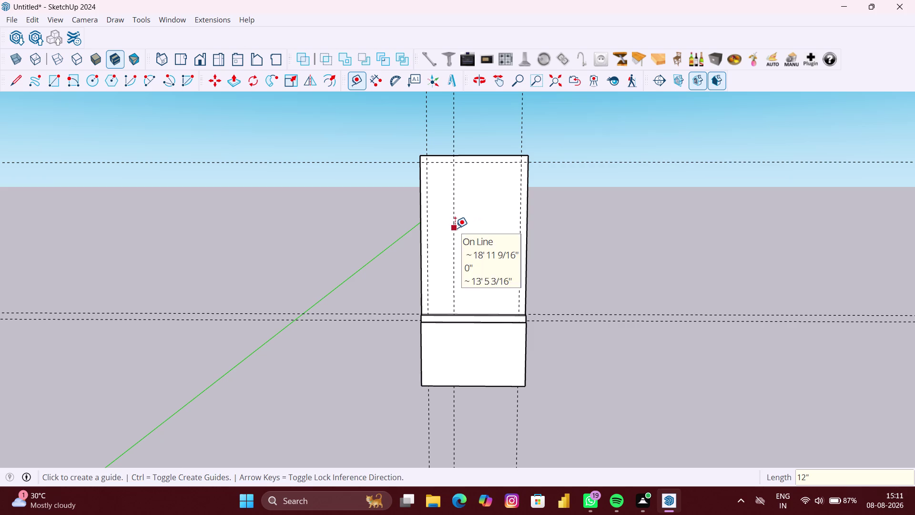
click(455, 228)
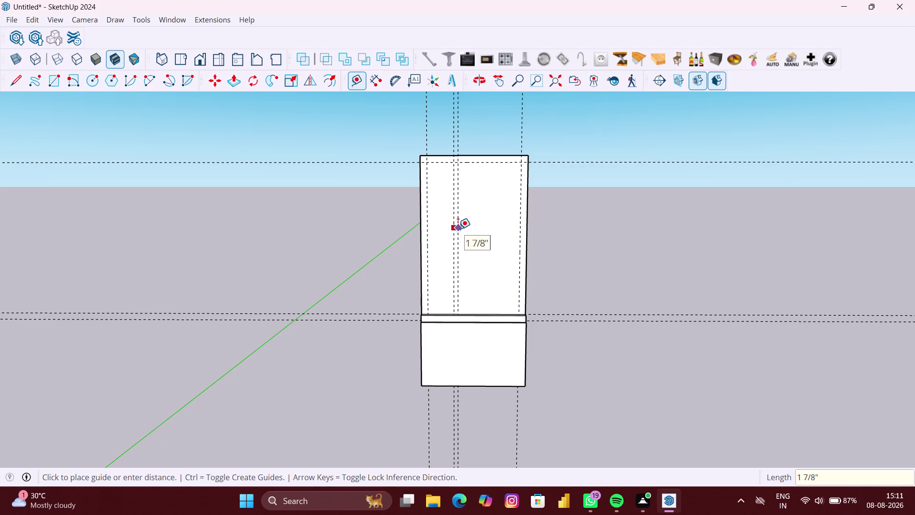
text(12)
key(shift+quotedbl)
key(BackSpace)
key(BackSpace)
key(BackSpace)
text(3")
key(Return)
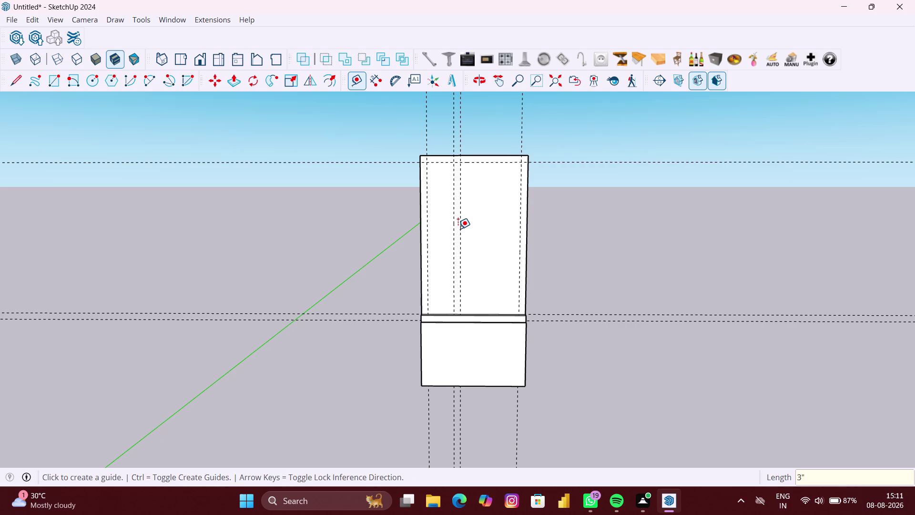
click(459, 229)
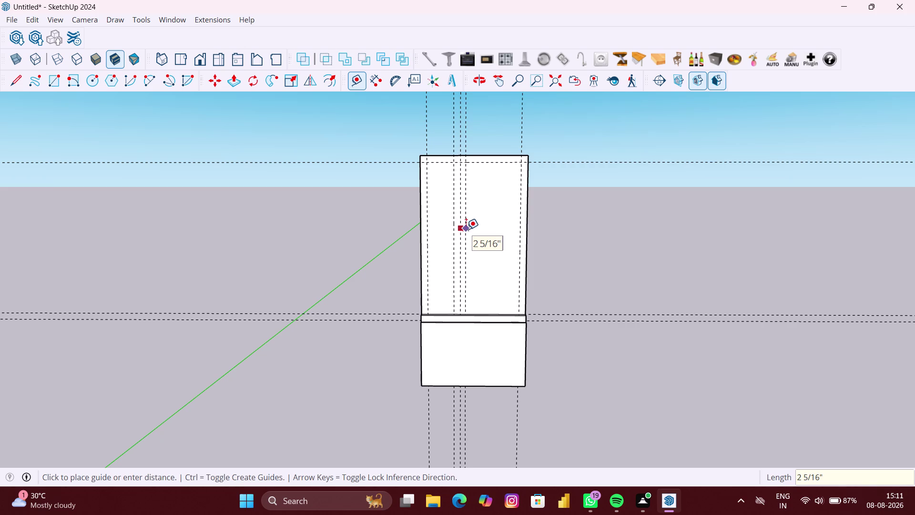
text(12")
key(Return)
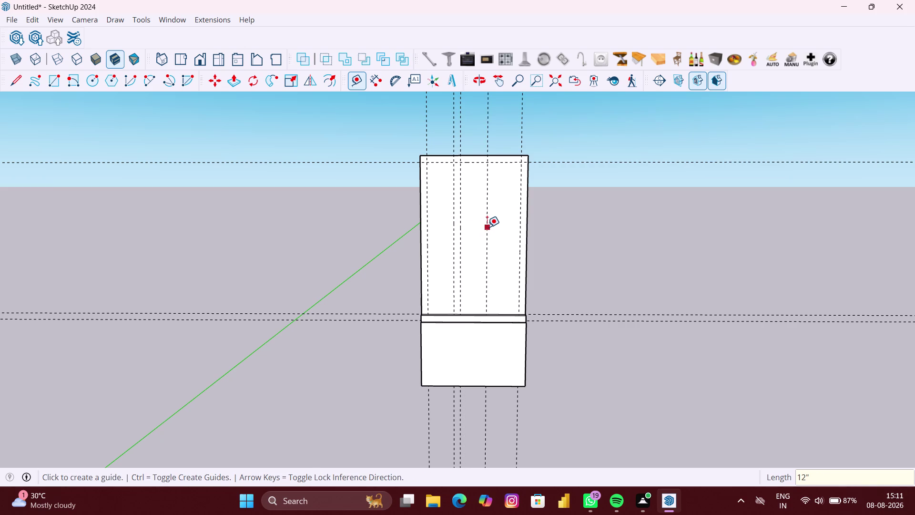
click(487, 227)
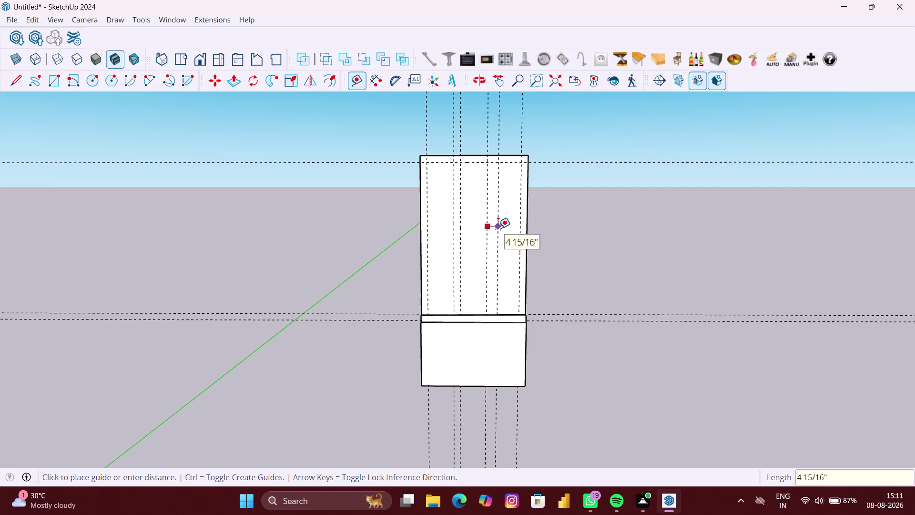
text(3")
key(Return)
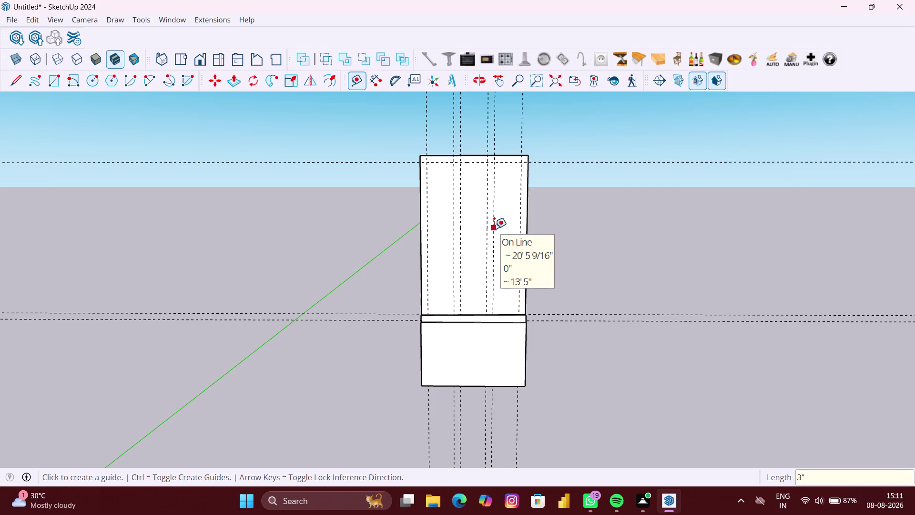
click(379, 80)
click(495, 256)
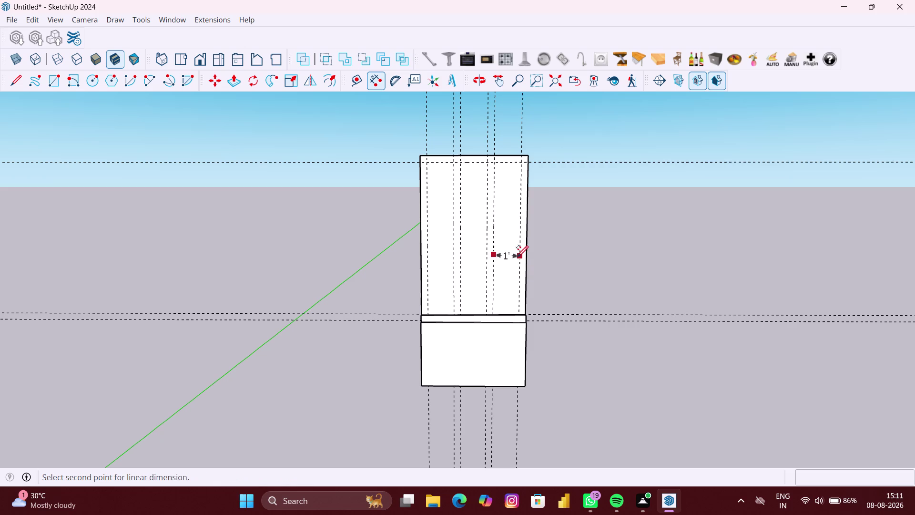
scroll(up, 3)
key(space)
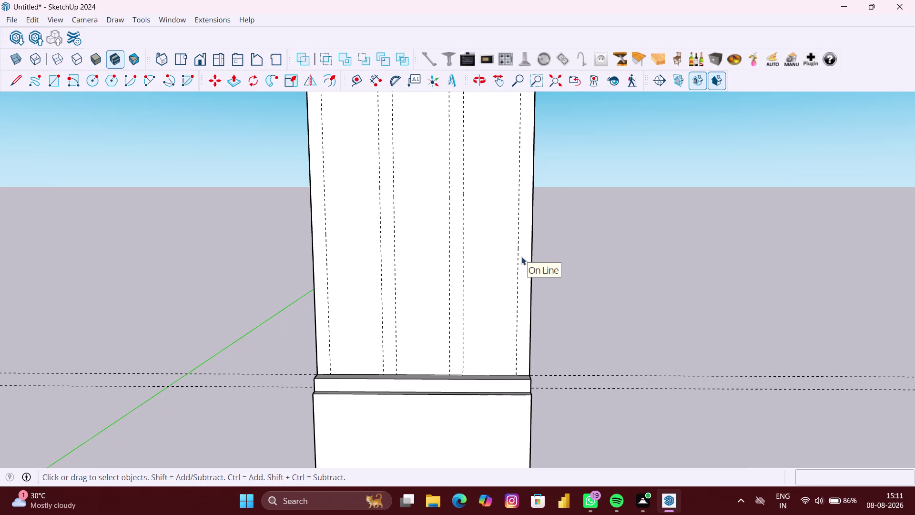
scroll(down, 3)
click(180, 258)
scroll(down, 3)
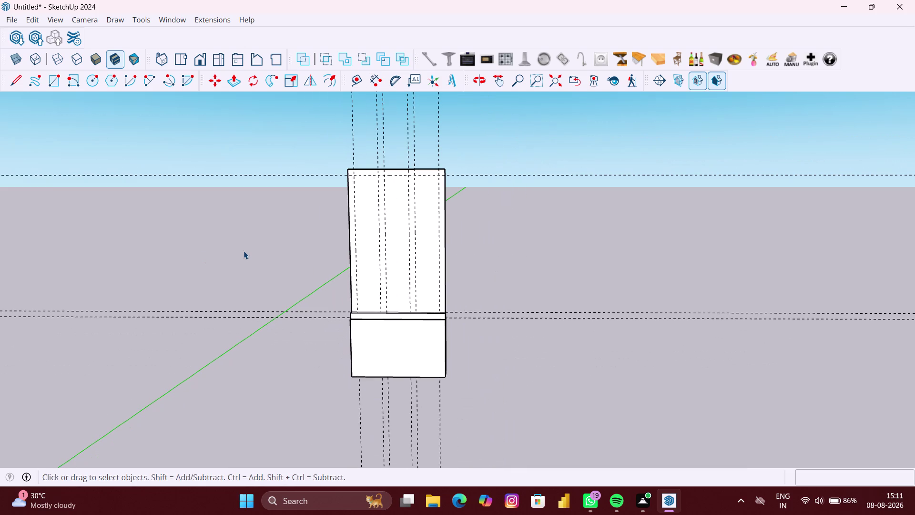
scroll(up, 3)
scroll(up, 3)
scroll(up, 3)
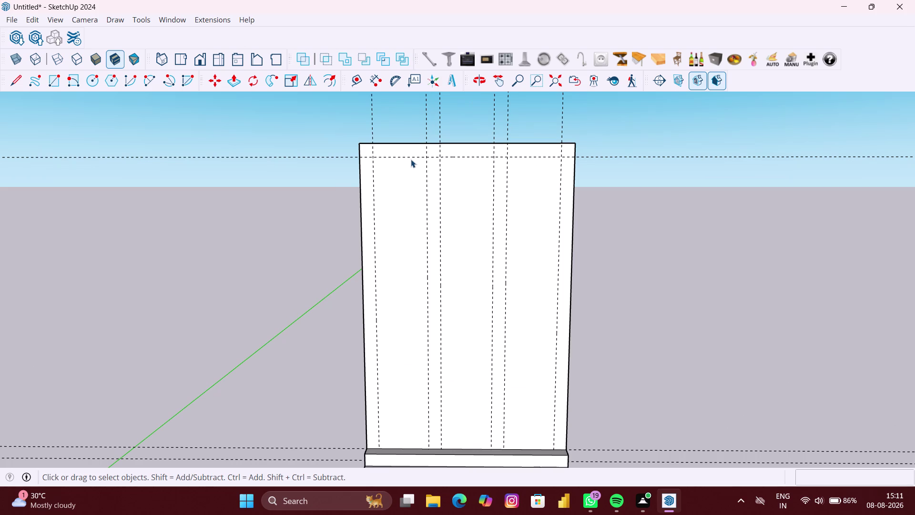
scroll(up, 3)
scroll(down, 3)
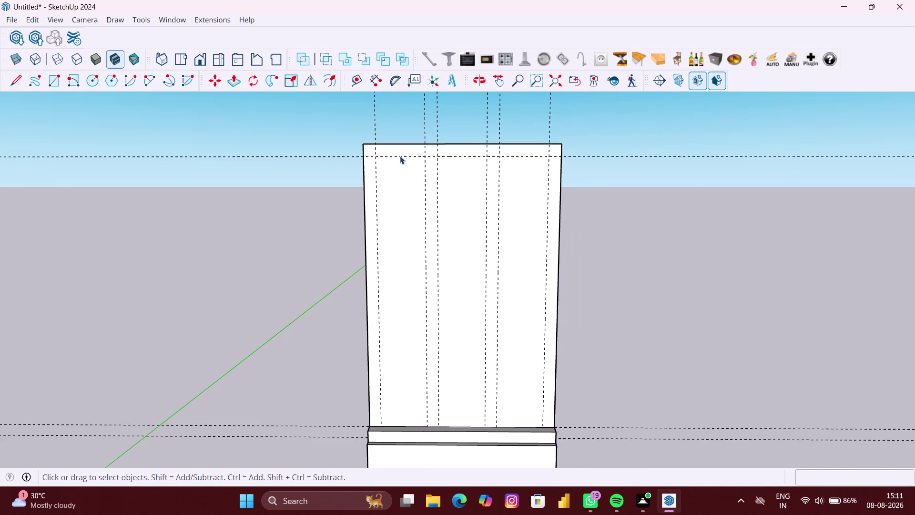
scroll(down, 3)
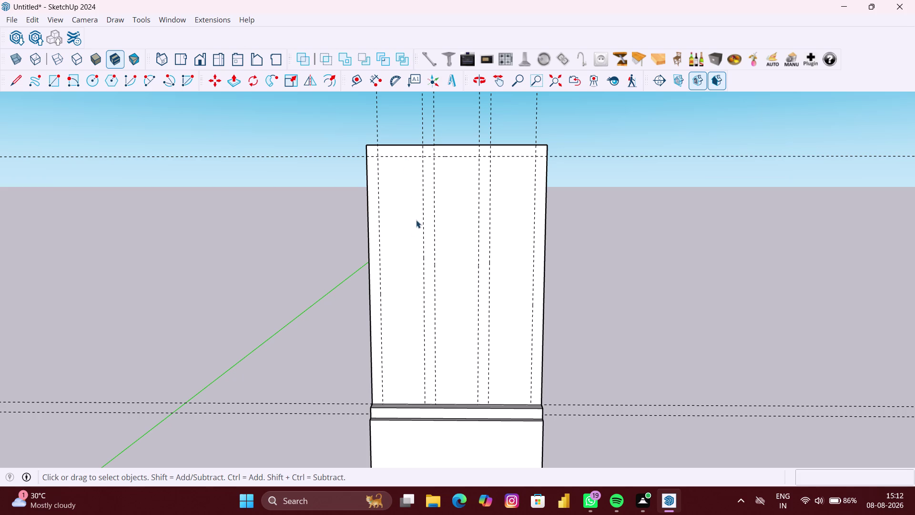
scroll(down, 3)
scroll(down, 3)
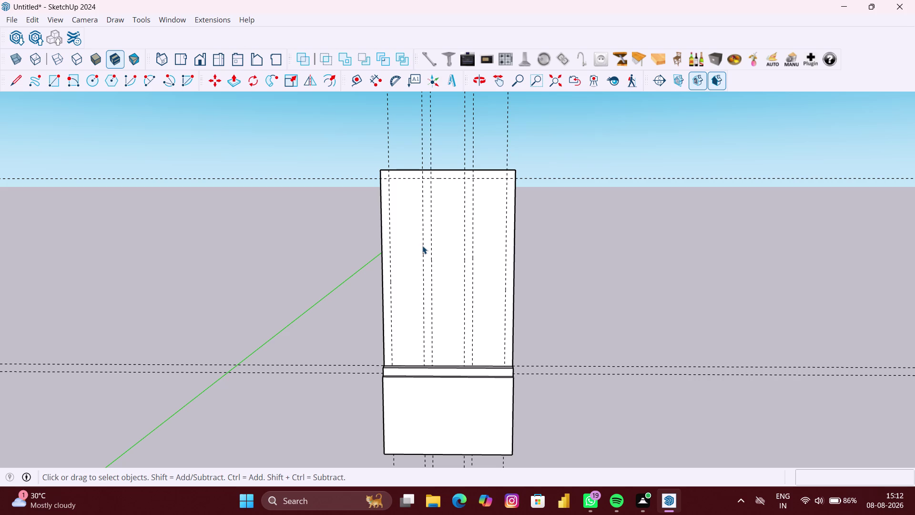
scroll(down, 3)
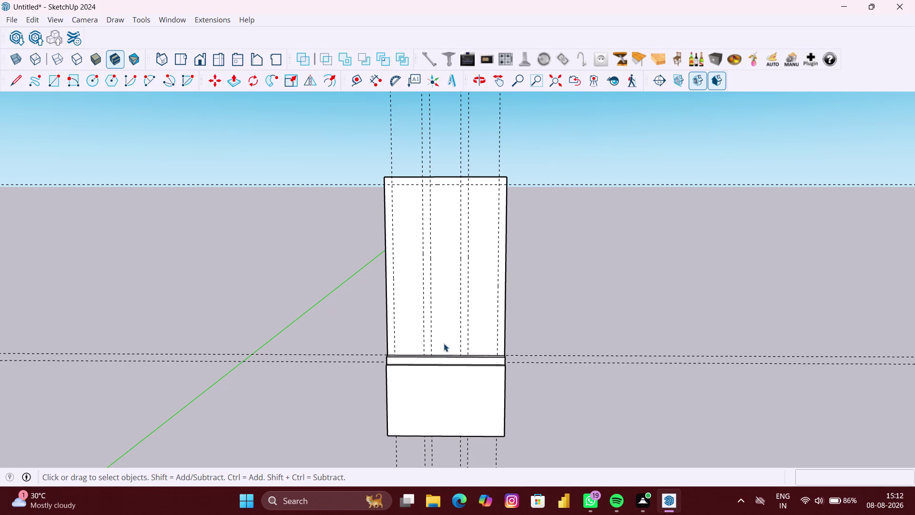
middle_drag(431, 338, 469, 339)
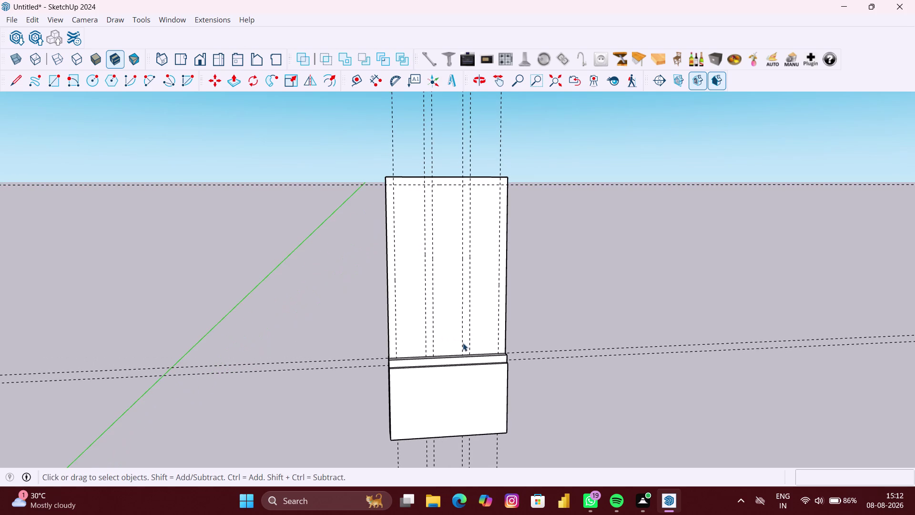
scroll(down, 3)
middle_drag(447, 337, 437, 337)
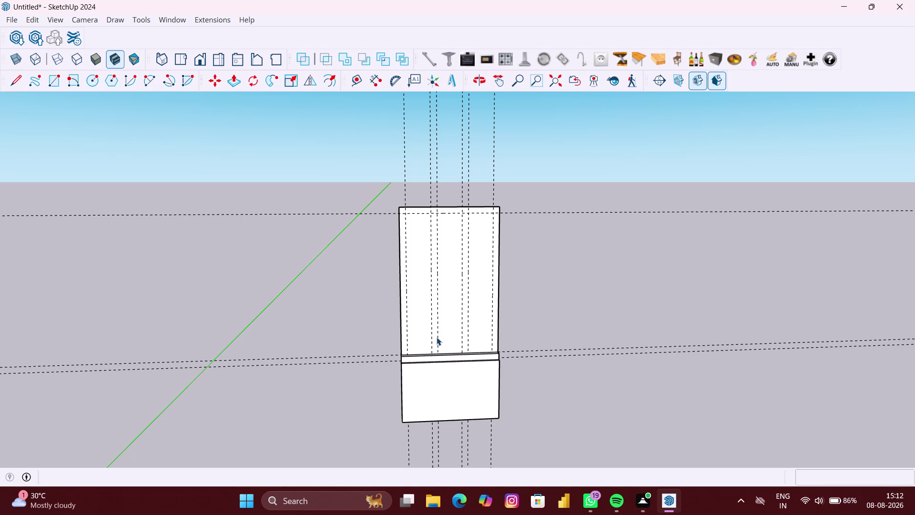
scroll(up, 3)
middle_drag(426, 350, 419, 355)
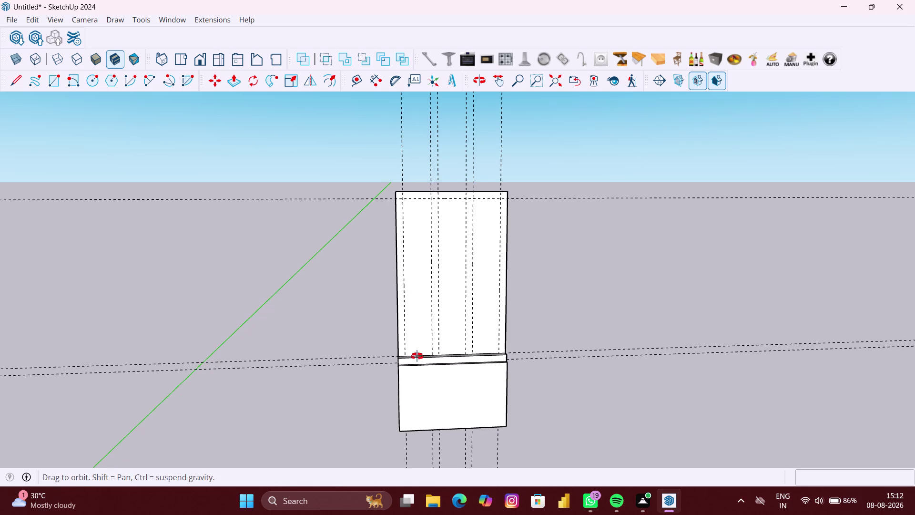
middle_drag(419, 356, 403, 363)
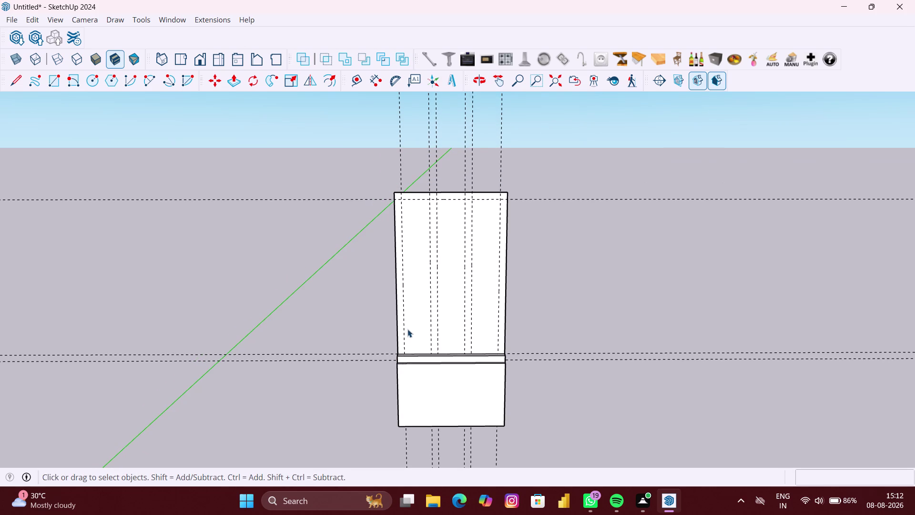
scroll(up, 3)
middle_click(400, 338)
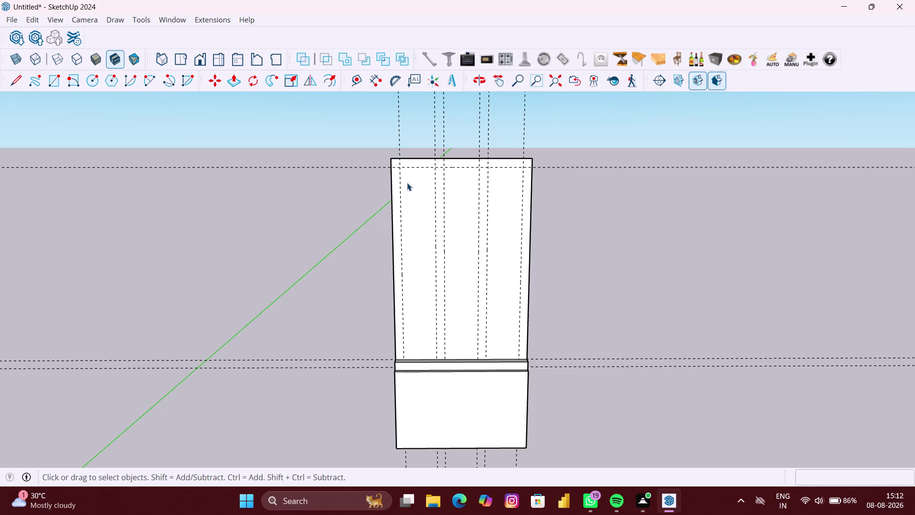
scroll(up, 3)
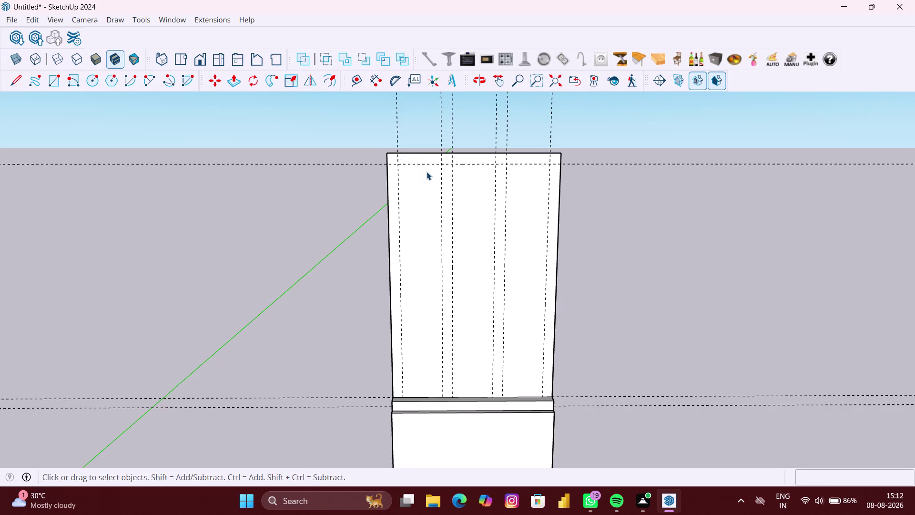
middle_drag(426, 171, 428, 237)
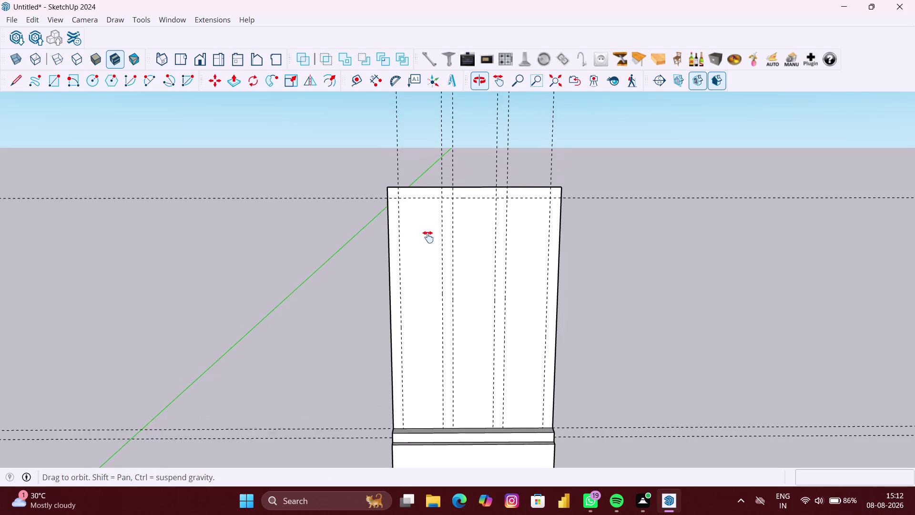
middle_drag(427, 237, 428, 237)
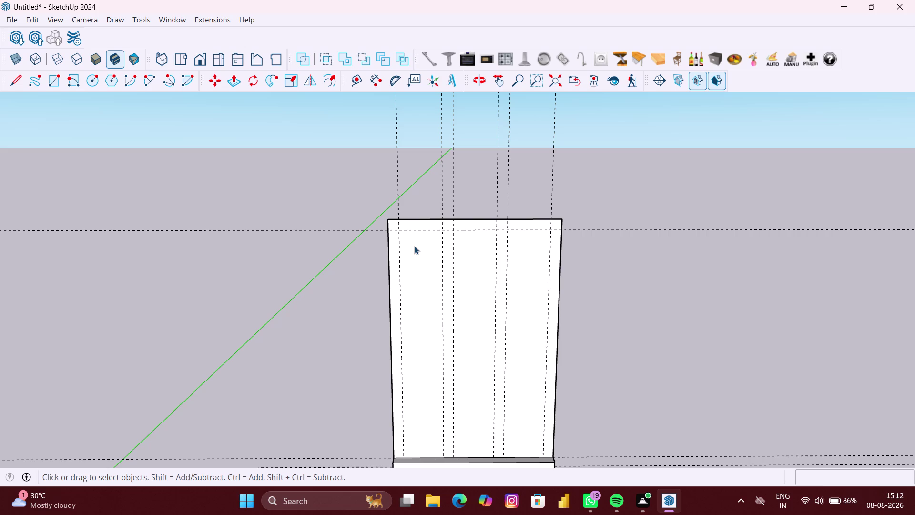
scroll(up, 3)
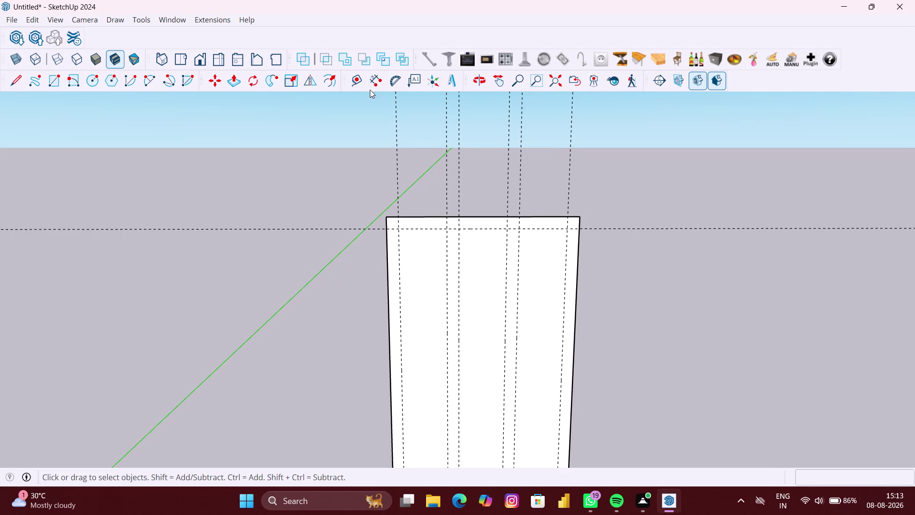
Pull a guide 5 inches in from the panel's left edge.
click(357, 83)
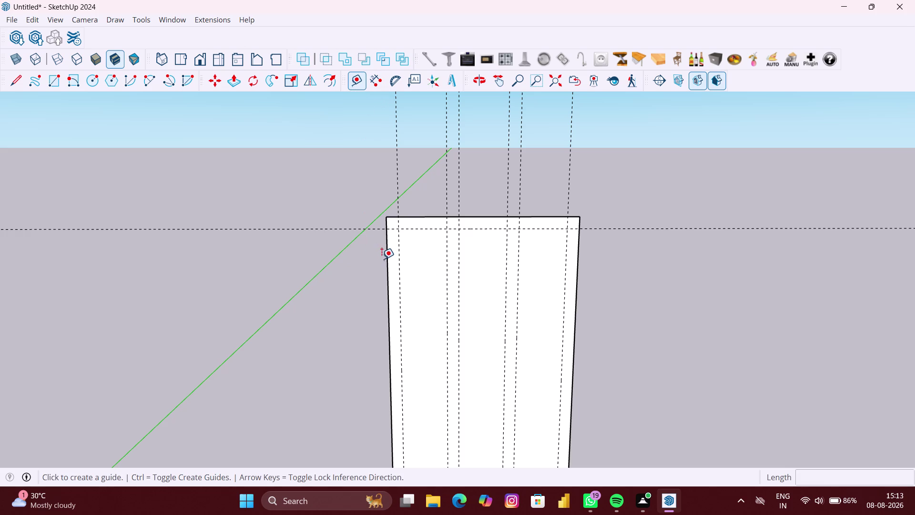
click(384, 259)
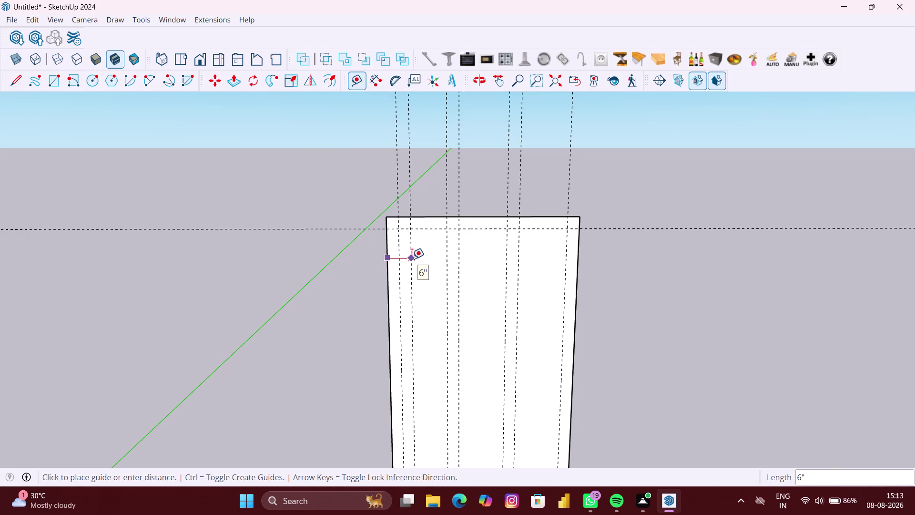
text(5")
key(Return)
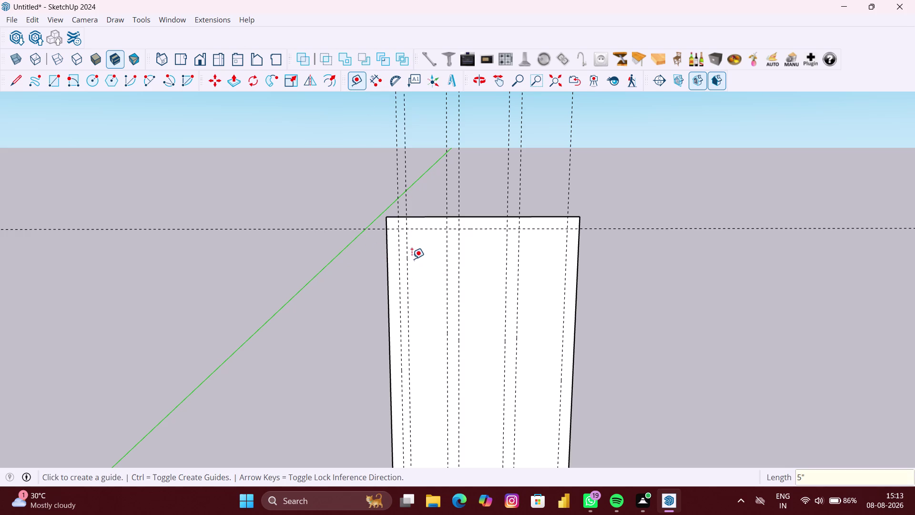
Place a guide 4 inches below the panel's top edge.
click(418, 229)
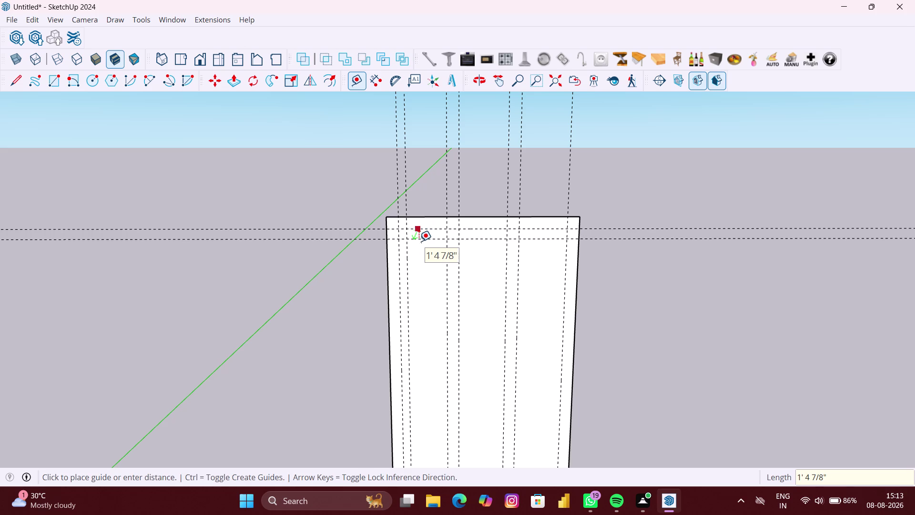
key(Up)
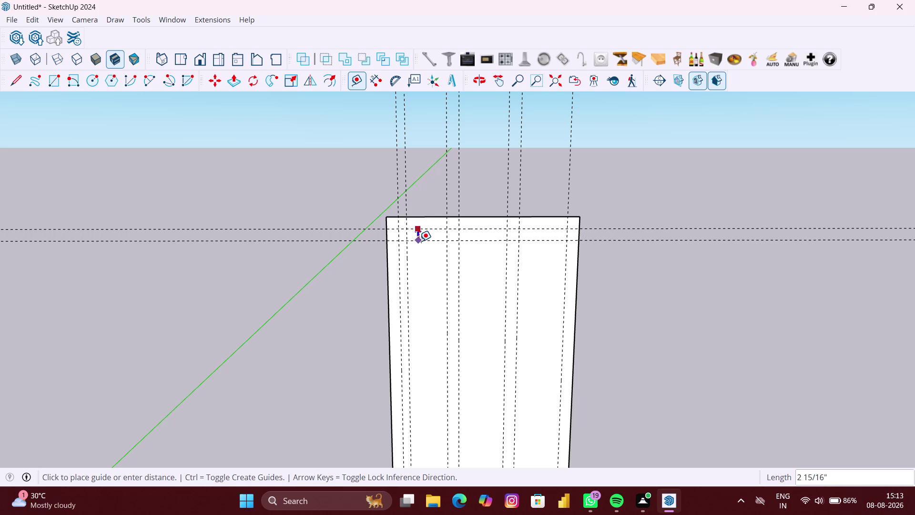
key(4)
key(shift+quotedbl)
key(Return)
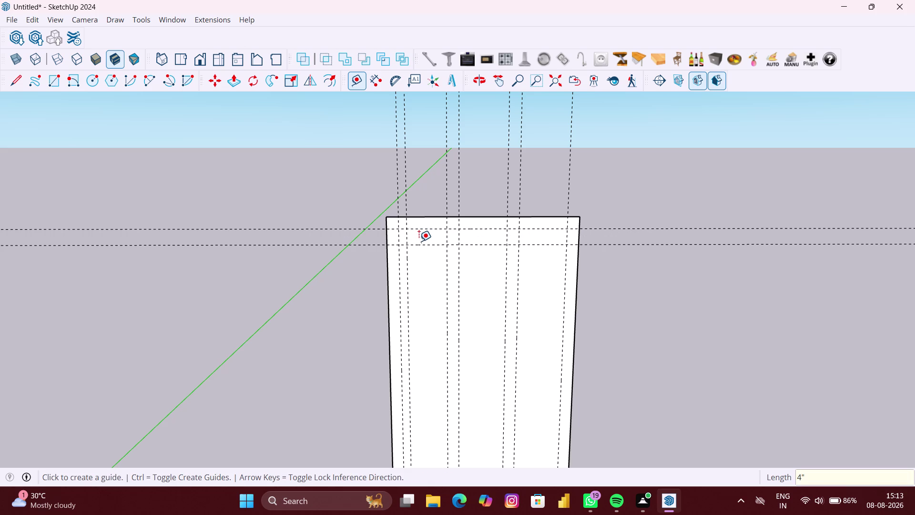
key(space)
scroll(up, 3)
scroll(down, 3)
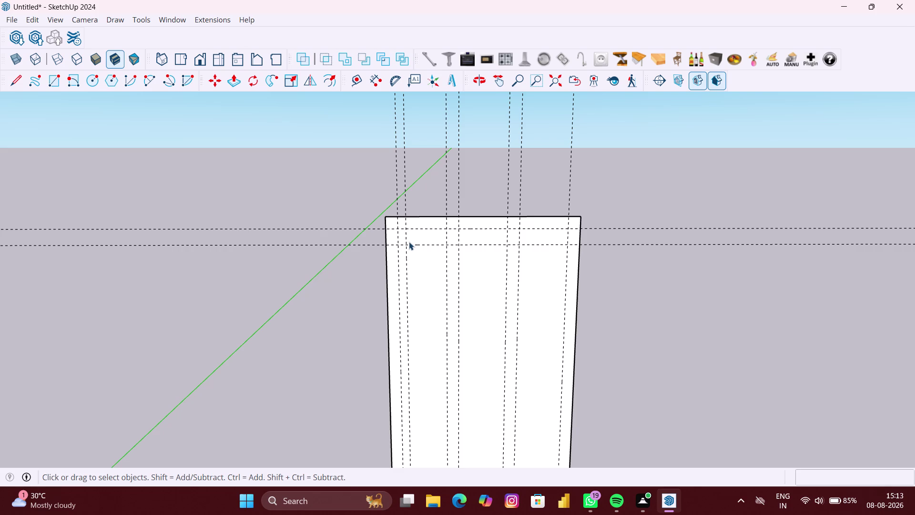
Select the stray vertical guide just inside the panel's left edge and delete it.
middle_drag(409, 241, 418, 240)
scroll(up, 3)
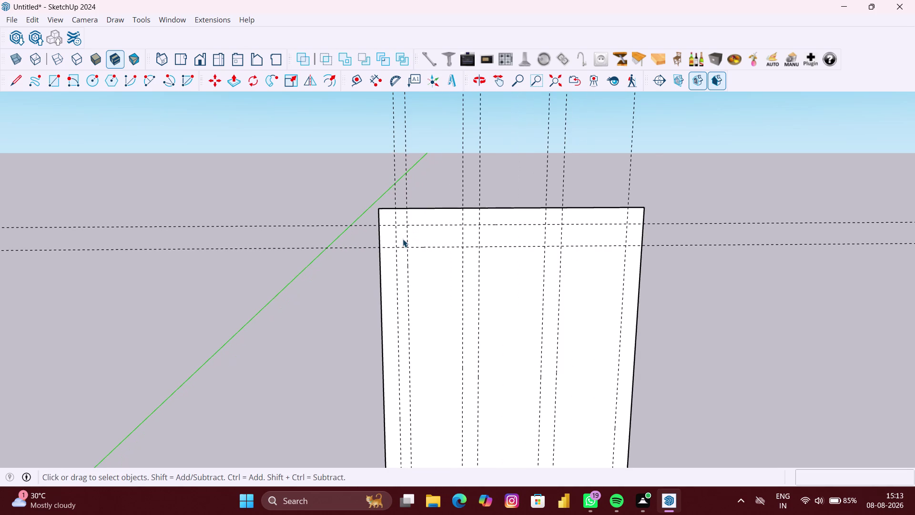
scroll(up, 3)
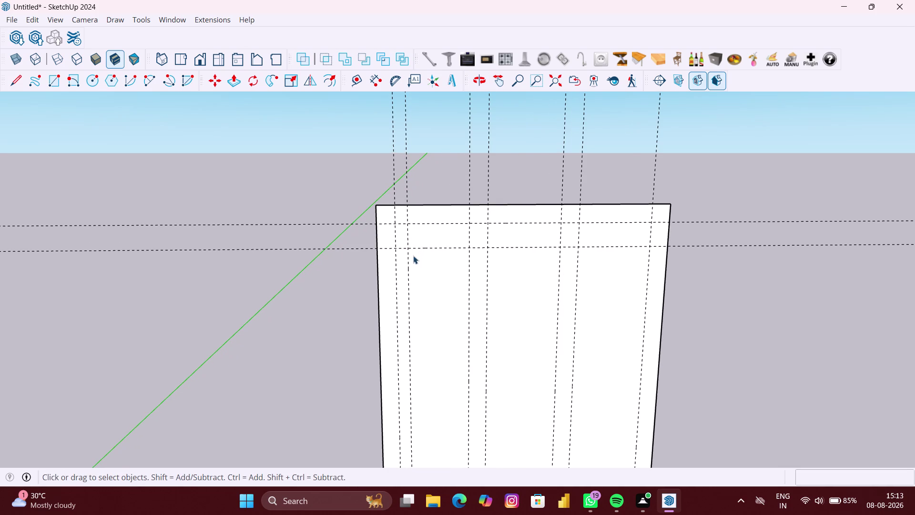
click(410, 263)
click(410, 270)
click(408, 273)
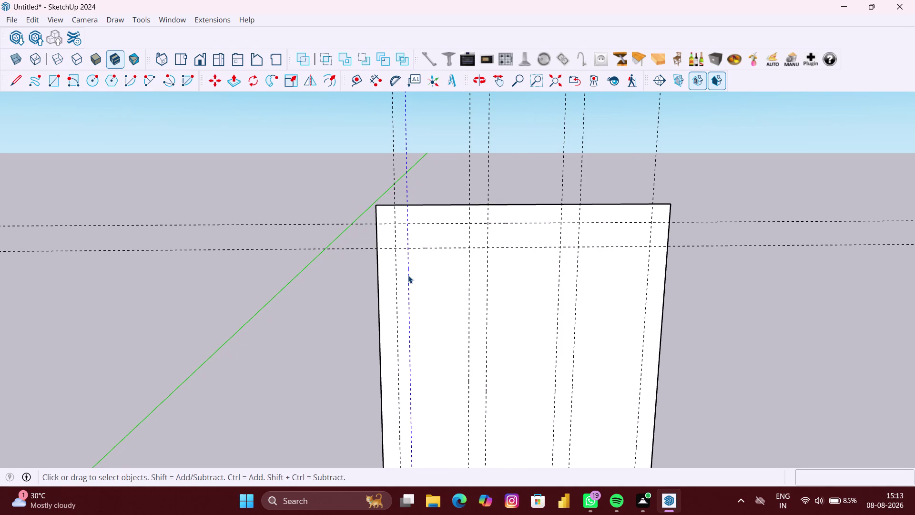
click(408, 275)
scroll(down, 3)
key(Delete)
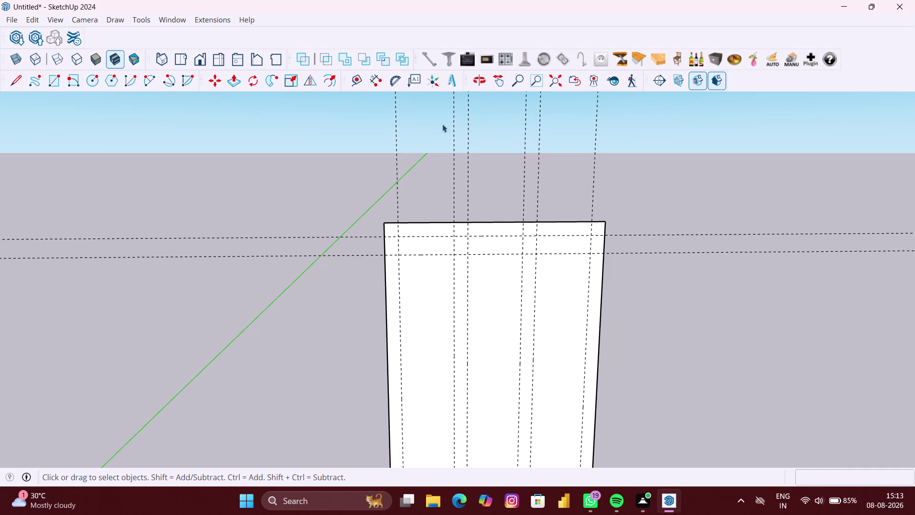
click(360, 79)
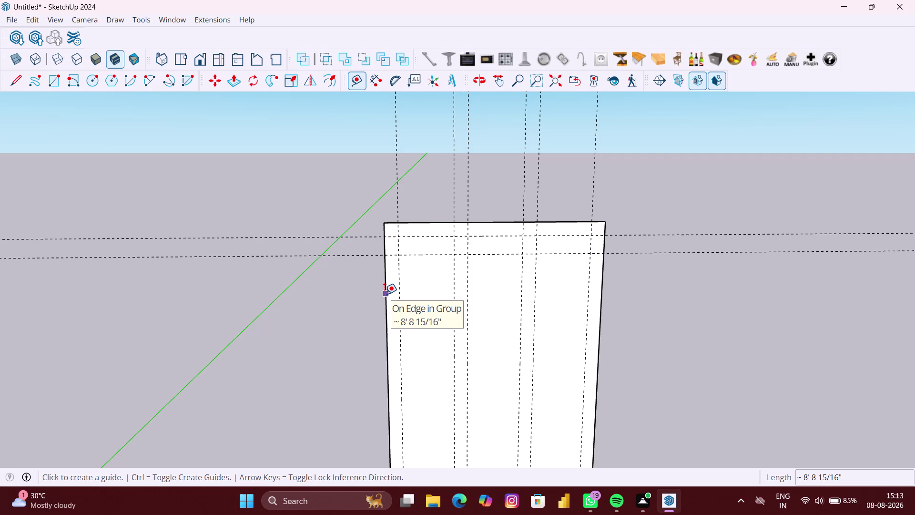
Pull a new vertical guide 8 inches in from the panel's left edge.
click(384, 294)
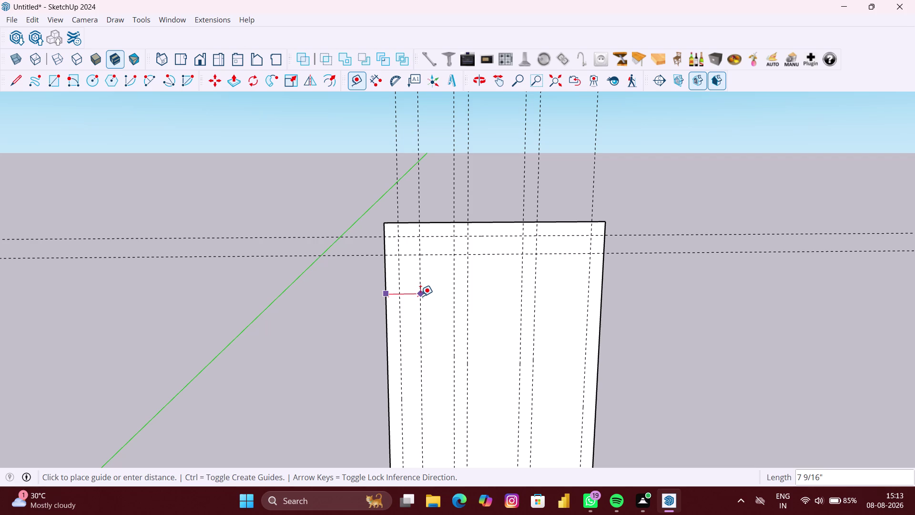
text(8")
key(Return)
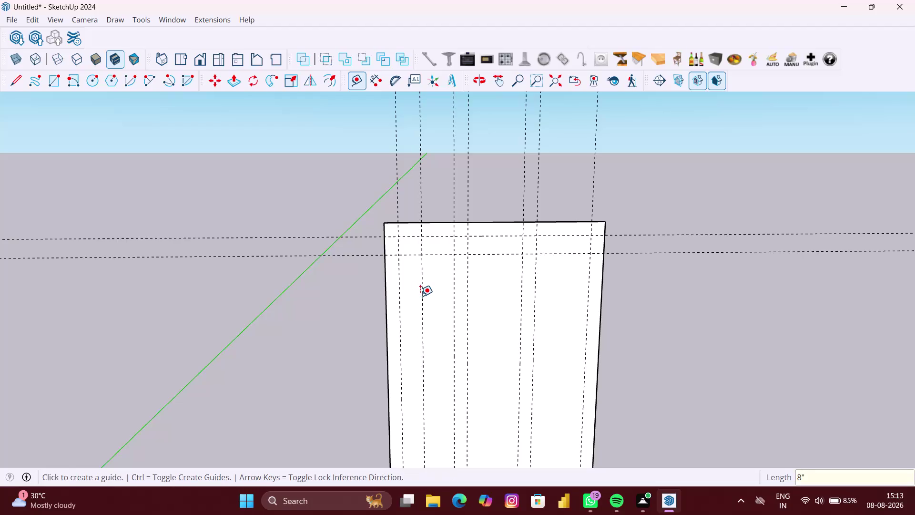
scroll(down, 3)
key(space)
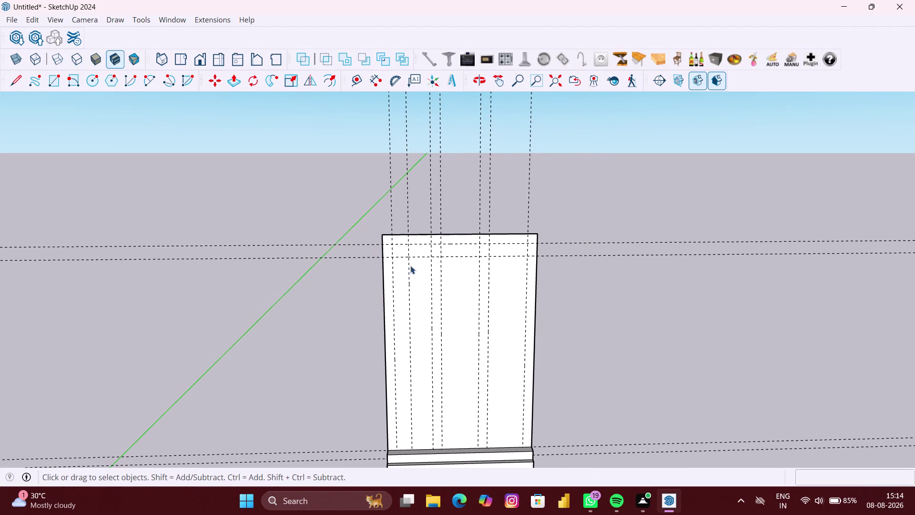
Zoom around the upper panel and undo the latest guide change.
scroll(up, 3)
scroll(up, 3)
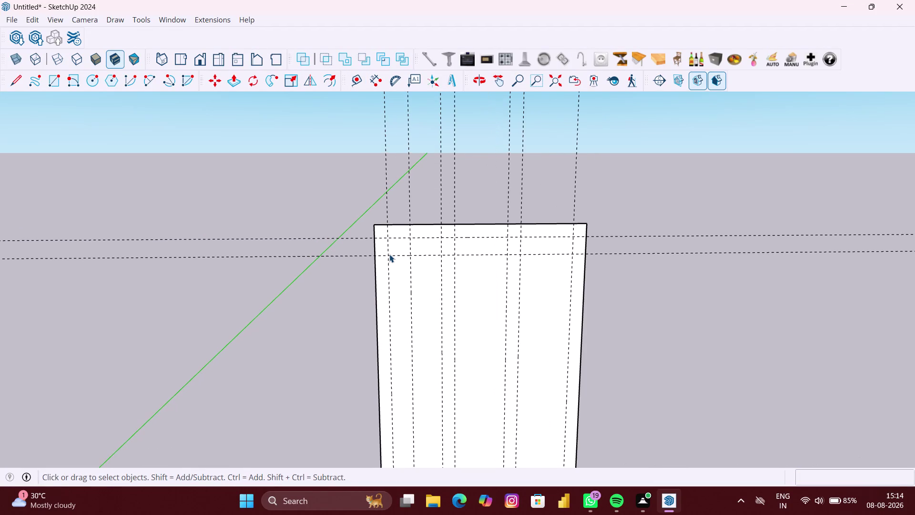
scroll(down, 3)
scroll(down, 3)
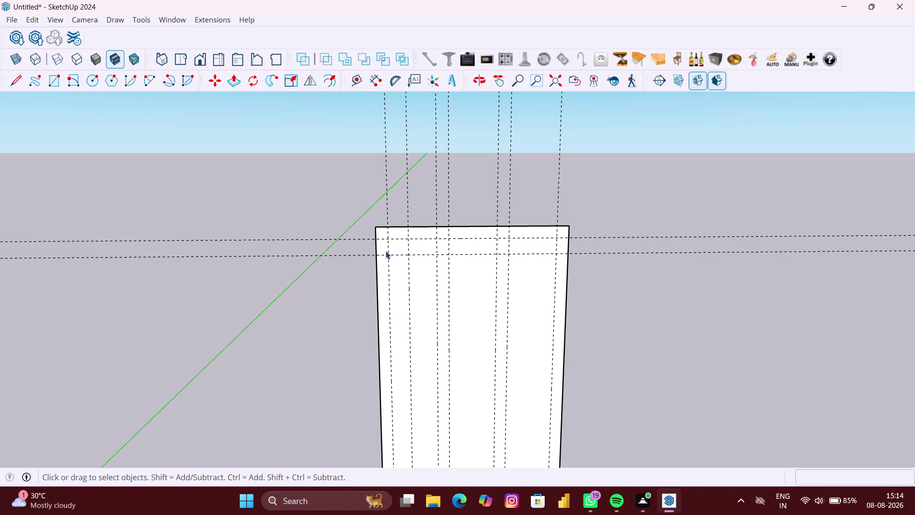
scroll(up, 3)
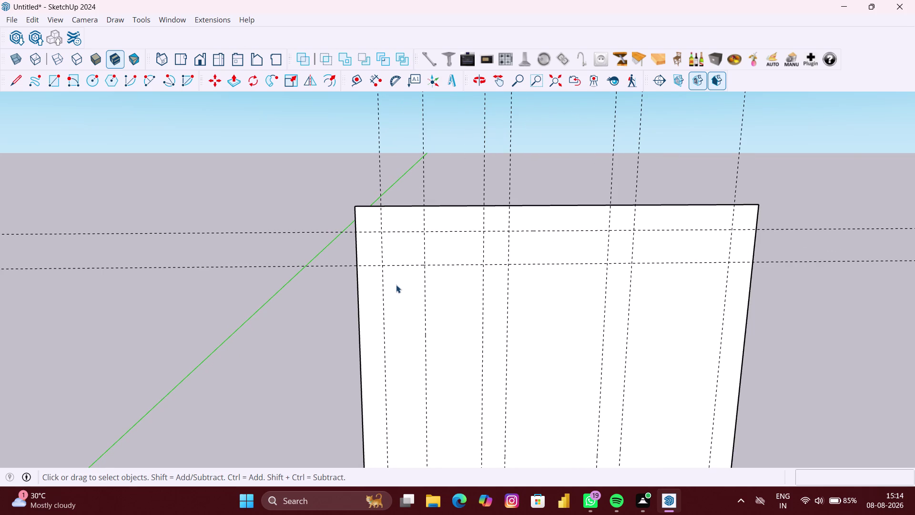
scroll(down, 3)
scroll(down, 3)
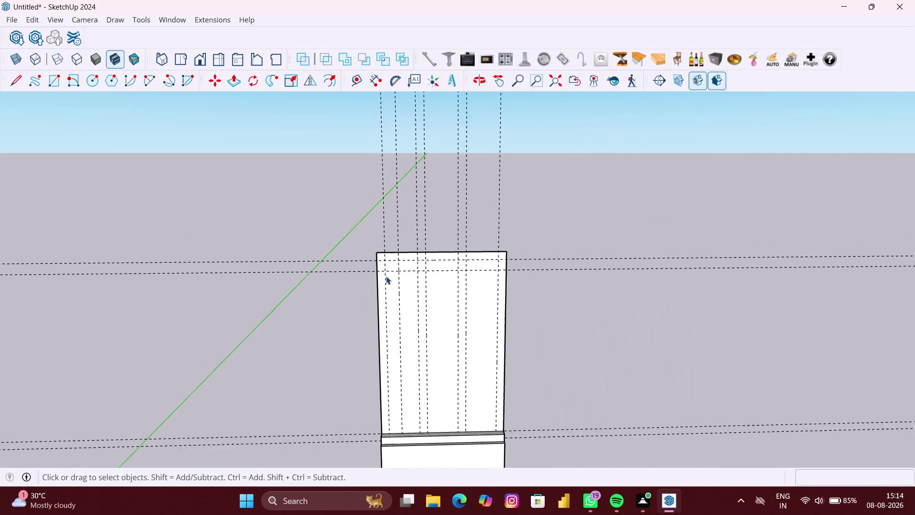
scroll(up, 3)
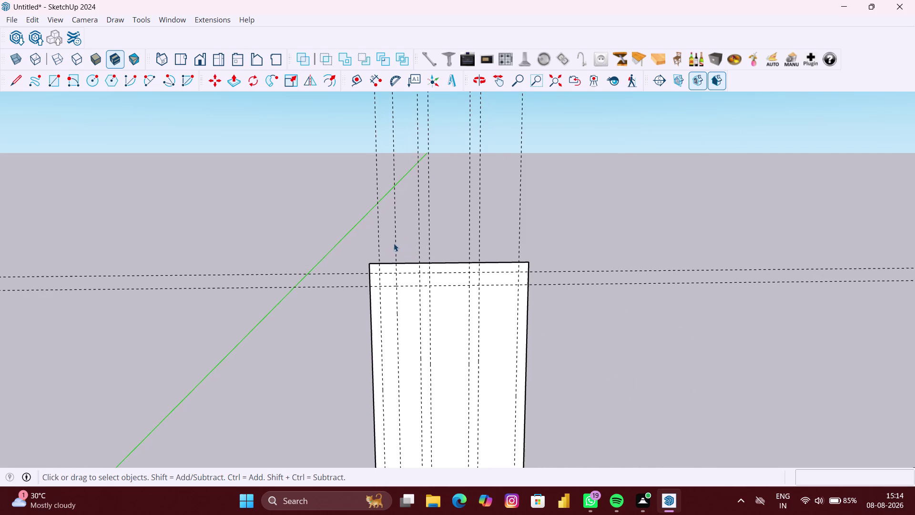
key(ctrl+z)
Undo three more steps, removing the extra guide beneath the panel's top.
scroll(down, 3)
scroll(down, 3)
key(ctrl+z)
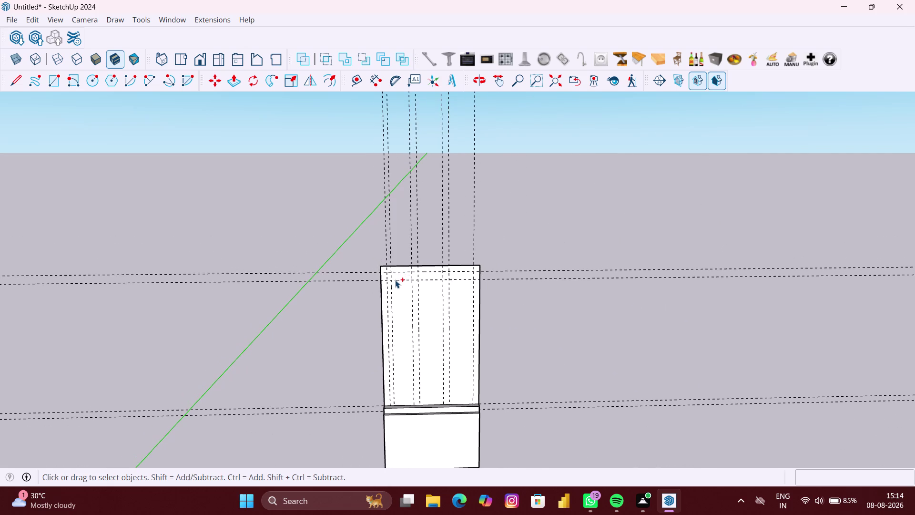
key(ctrl+z)
key(ctrl+z)
scroll(down, 3)
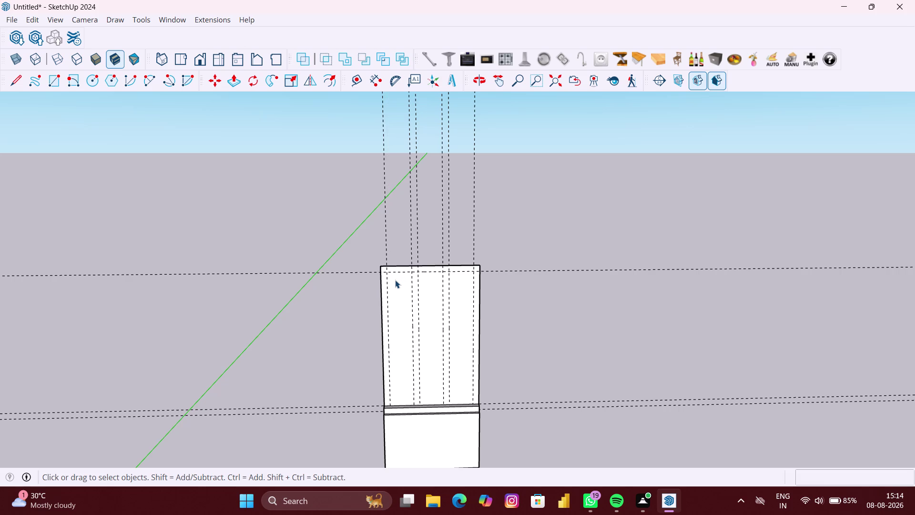
scroll(down, 3)
middle_drag(397, 286, 394, 280)
scroll(up, 3)
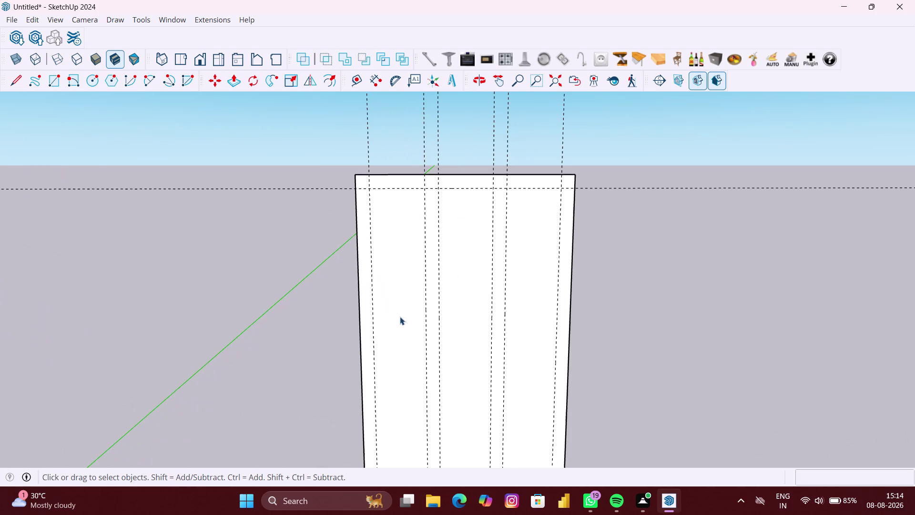
scroll(down, 3)
Make the current selection into a group.
right_click(621, 325)
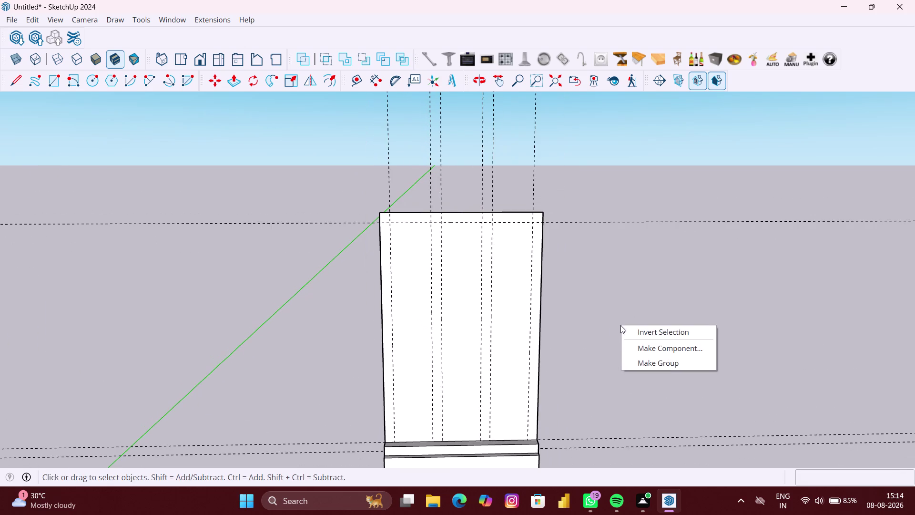
click(637, 362)
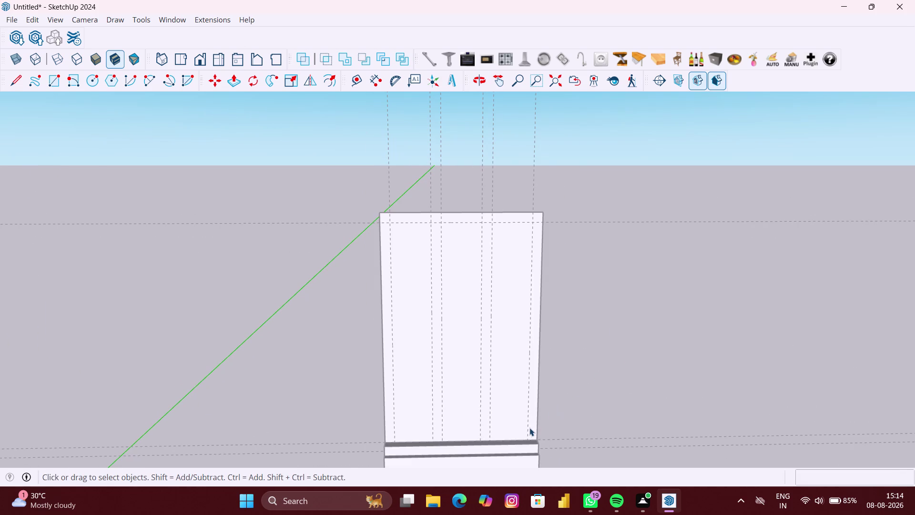
scroll(up, 3)
Draw the right-hand vertical bar rectangle from the panel's lower corner upward.
key(r)
scroll(up, 3)
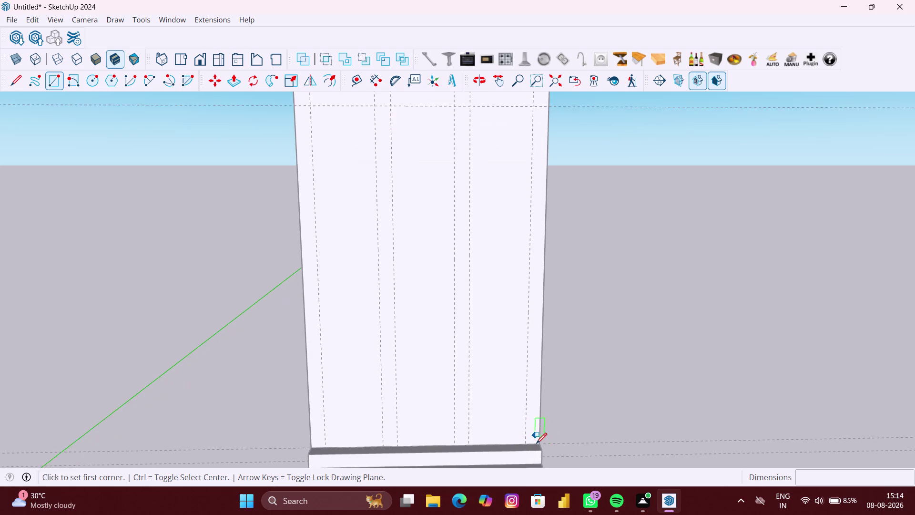
scroll(up, 3)
click(541, 445)
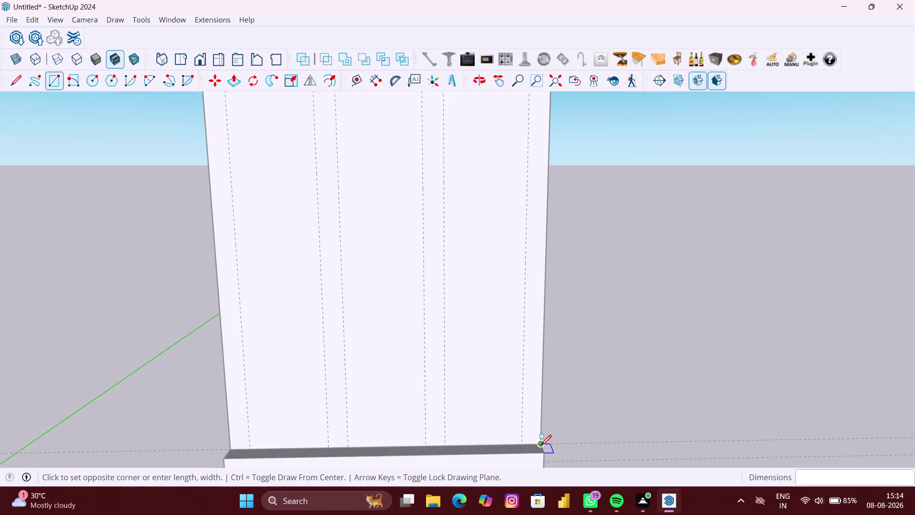
scroll(down, 3)
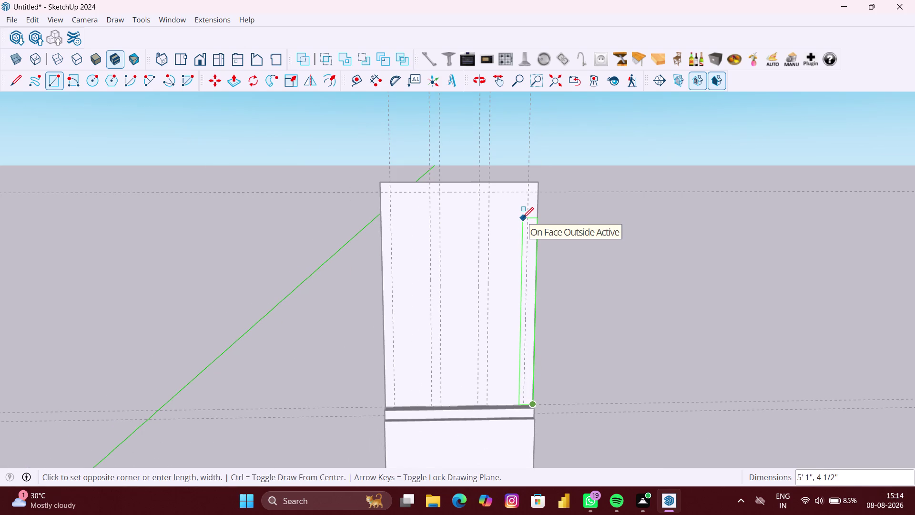
scroll(up, 3)
scroll(up, 3)
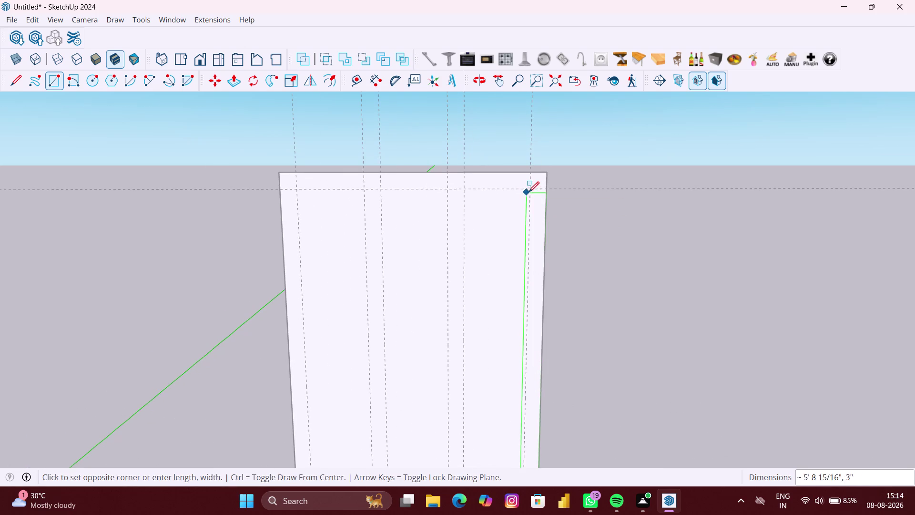
click(533, 191)
scroll(down, 3)
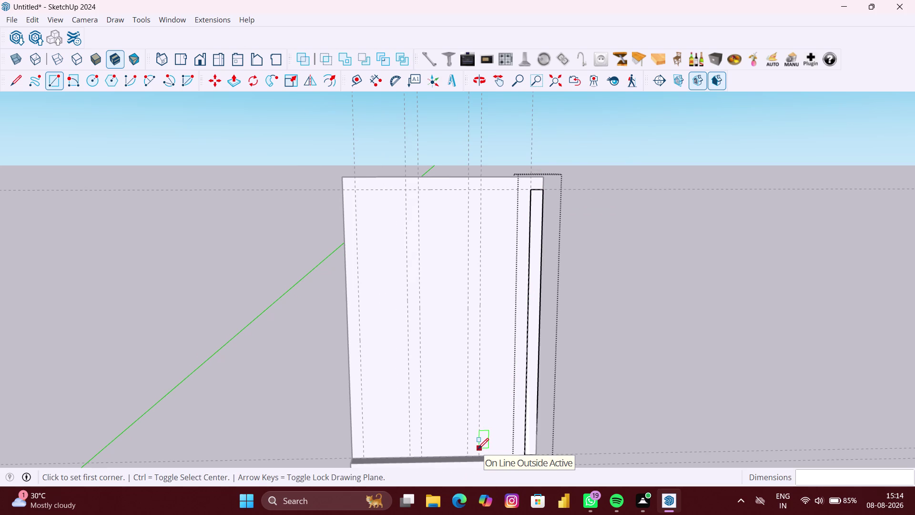
scroll(up, 3)
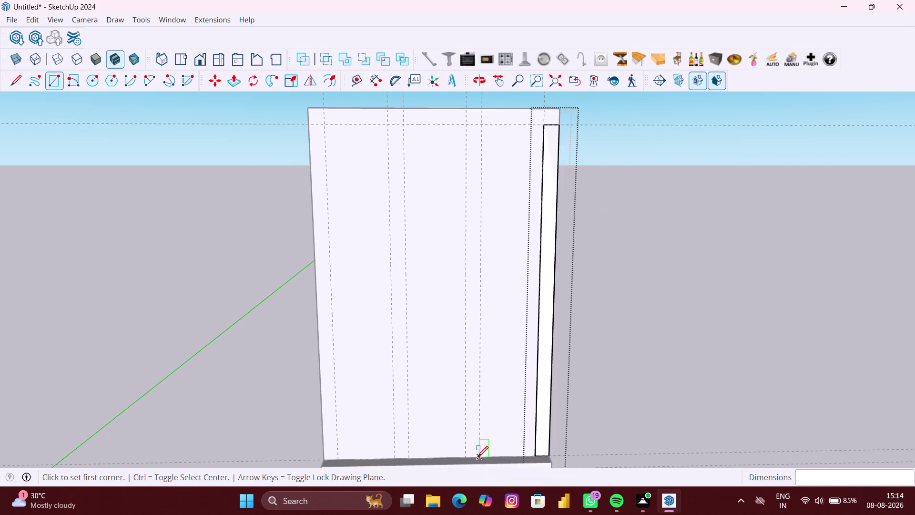
Draw the middle and left vertical bar rectangles from the rail to near the top.
click(477, 456)
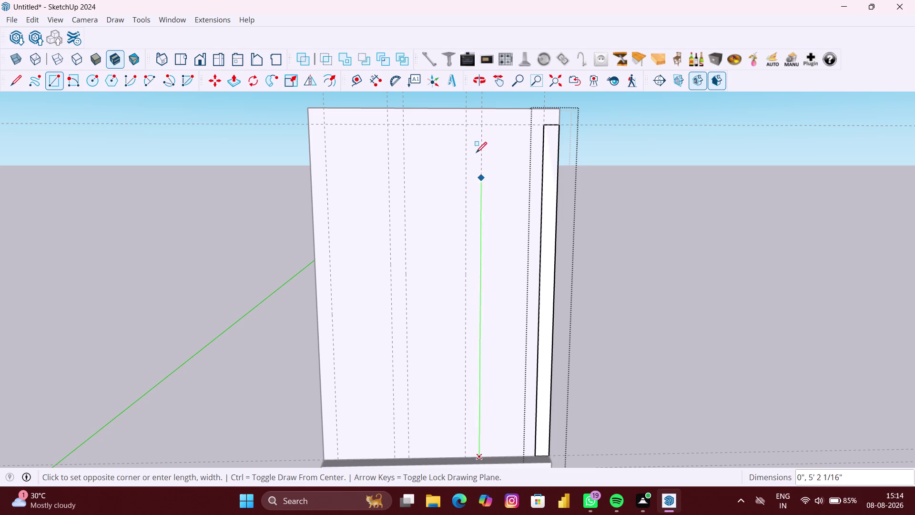
click(467, 126)
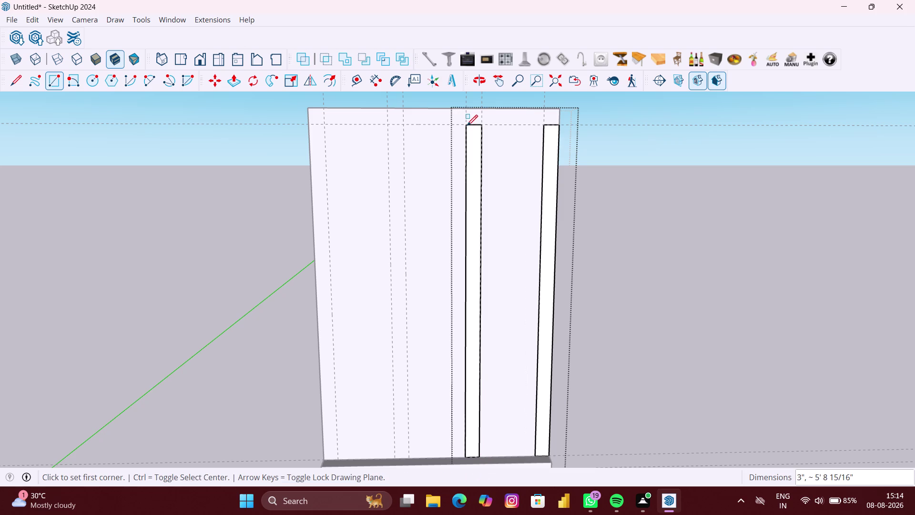
scroll(down, 3)
scroll(up, 3)
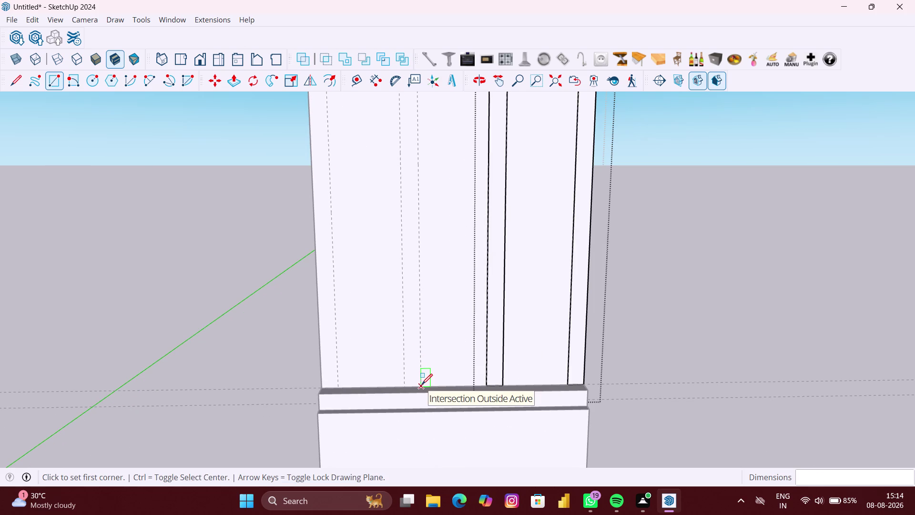
click(422, 384)
scroll(down, 3)
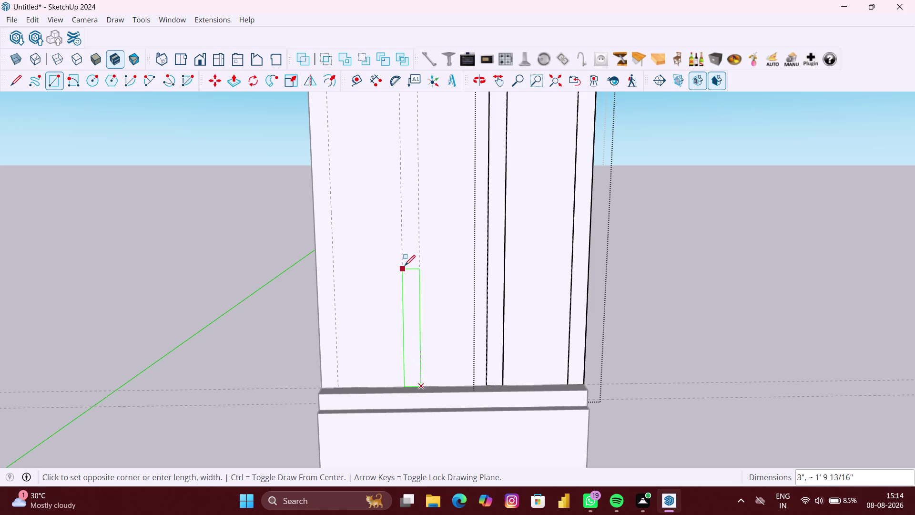
scroll(down, 3)
scroll(down, 3)
scroll(down, 3)
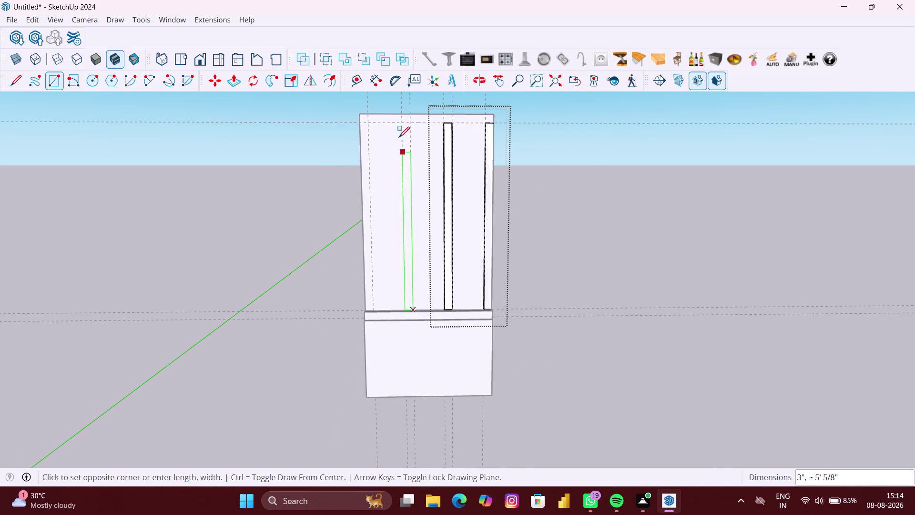
click(400, 124)
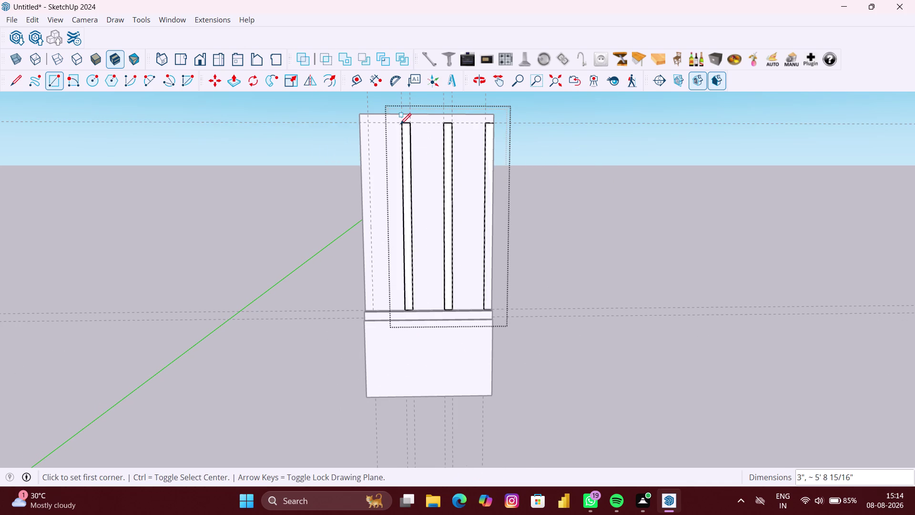
key(space)
Exit the group and delete the edges selected across the top of the frame.
click(324, 187)
scroll(down, 3)
middle_drag(331, 182, 324, 192)
scroll(up, 3)
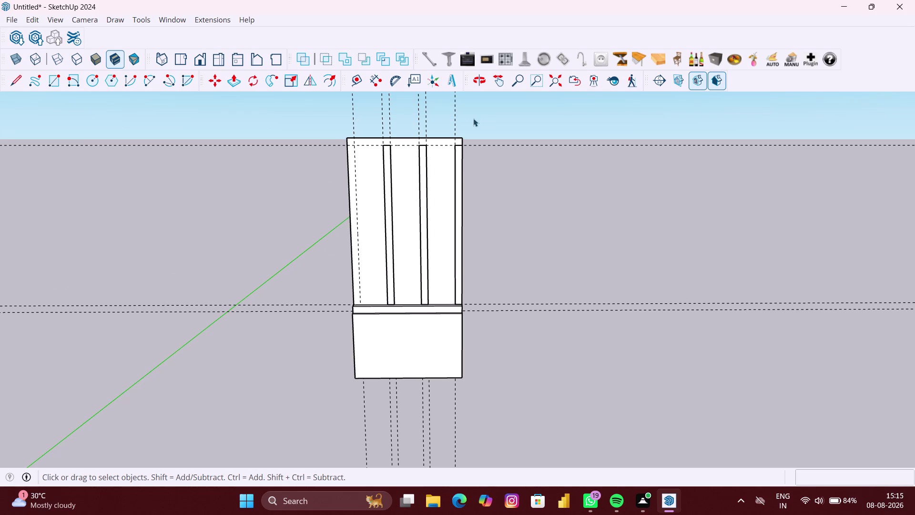
drag(461, 118, 407, 118)
drag(470, 120, 391, 120)
drag(390, 119, 369, 118)
key(Delete)
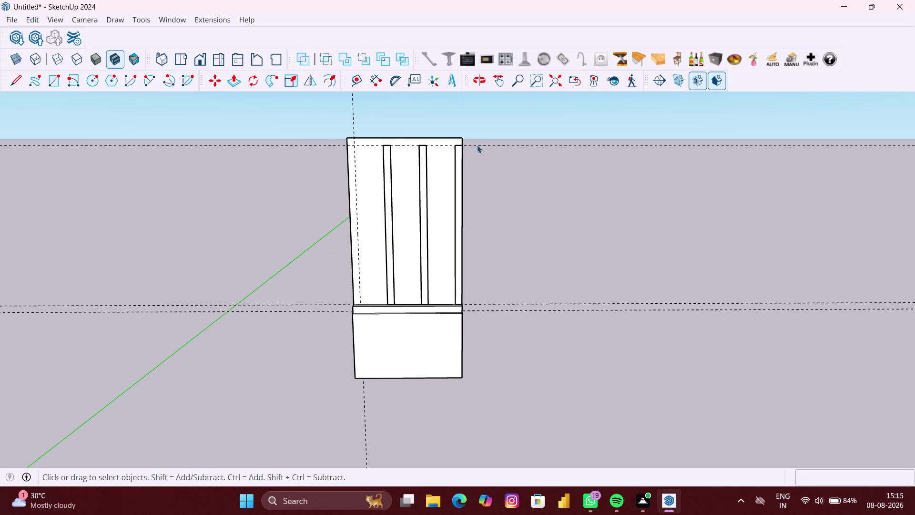
scroll(down, 3)
middle_drag(437, 162, 447, 150)
scroll(up, 3)
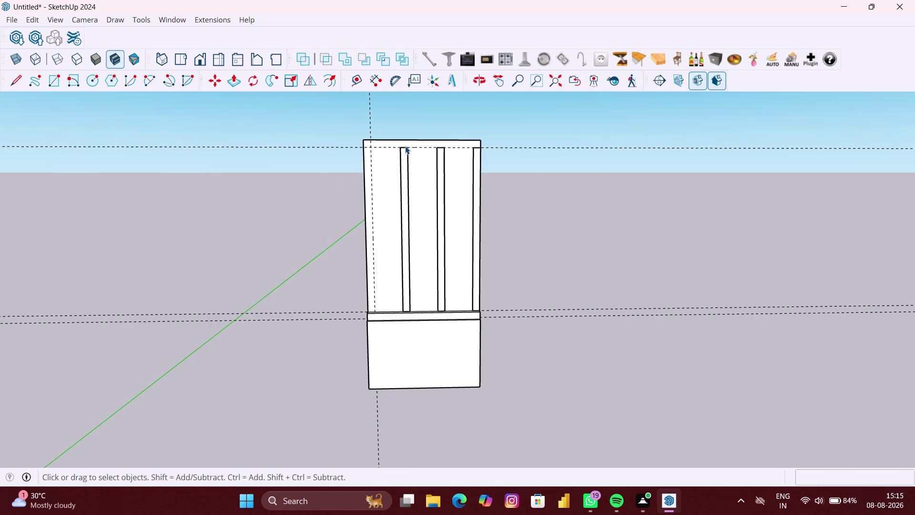
scroll(up, 3)
scroll(up, 3)
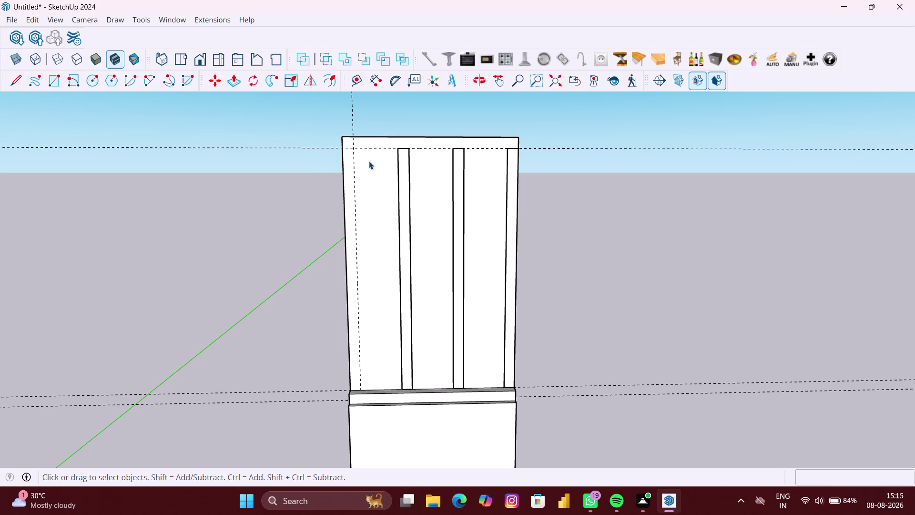
click(365, 78)
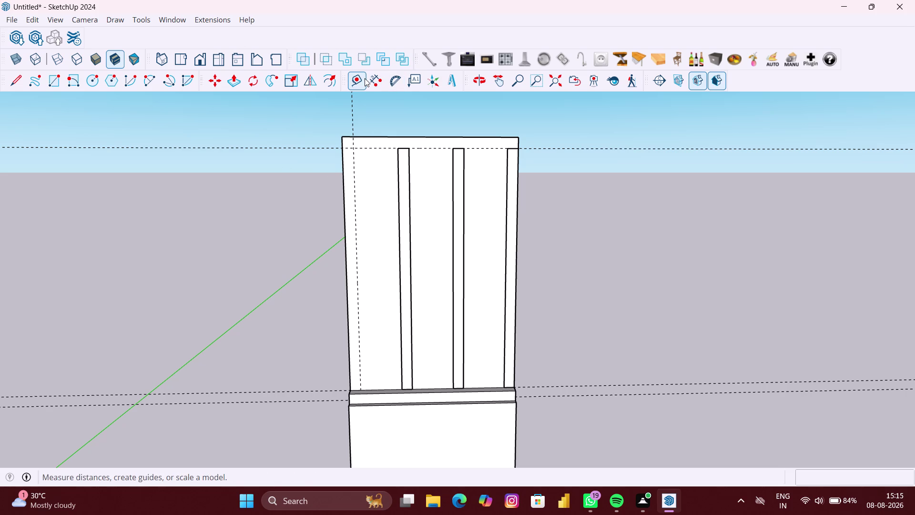
Add guides 4 inches below the top edge and 8 inches from the left edge.
click(367, 148)
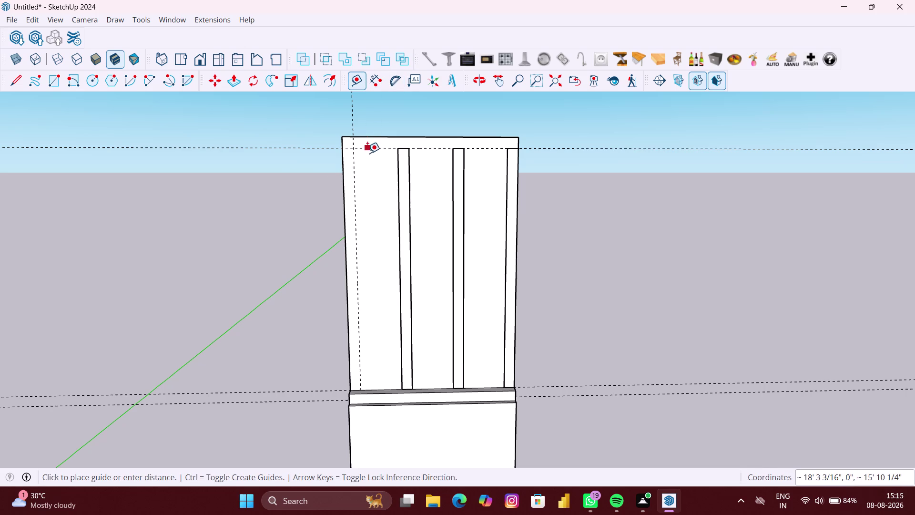
text(4)
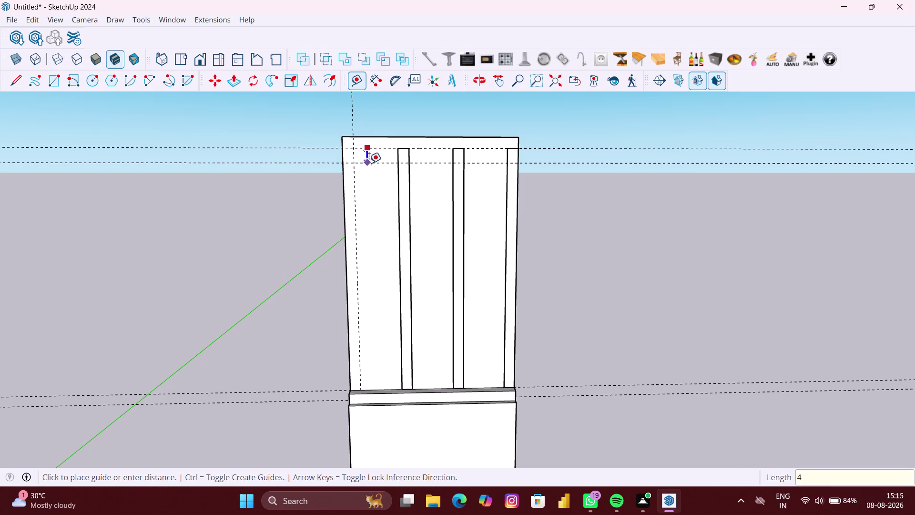
text(")
key(Return)
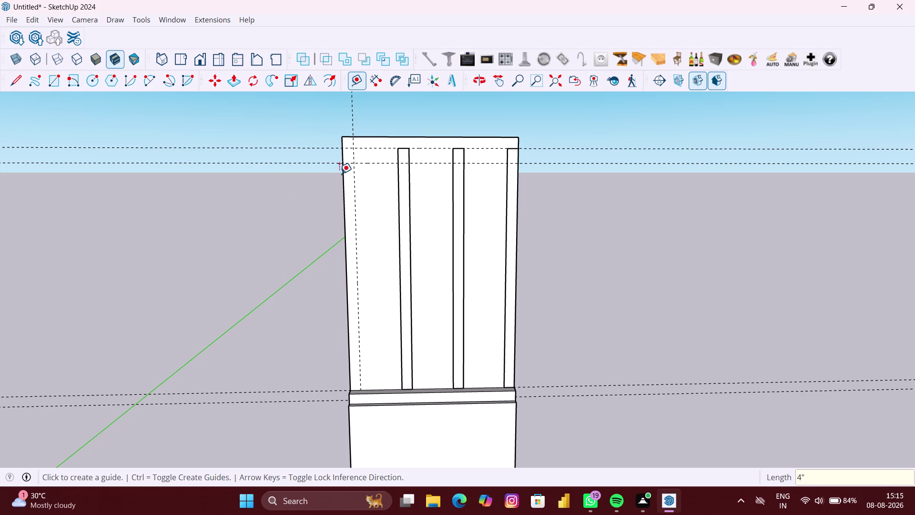
click(341, 175)
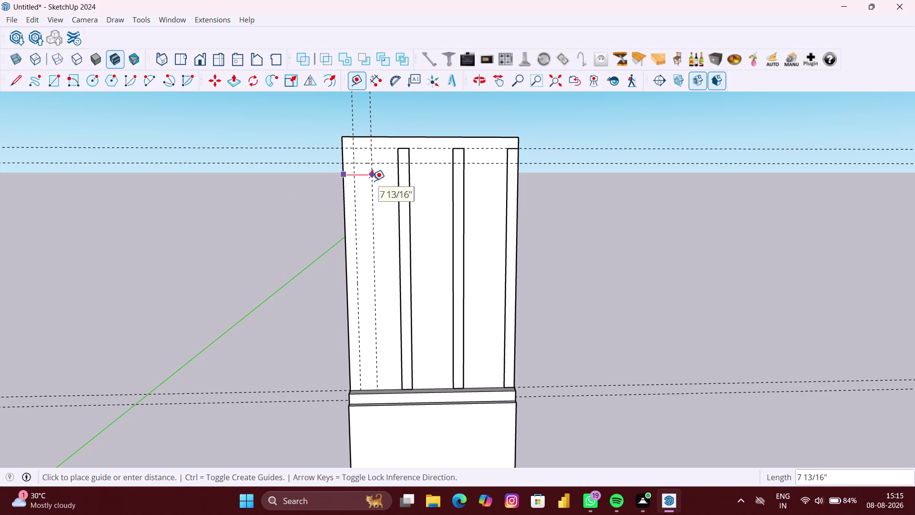
text(8")
key(Return)
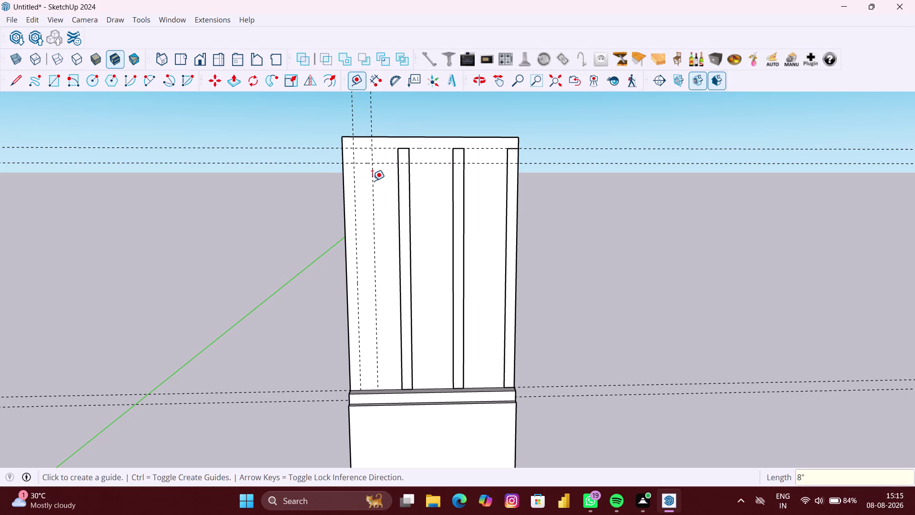
key(space)
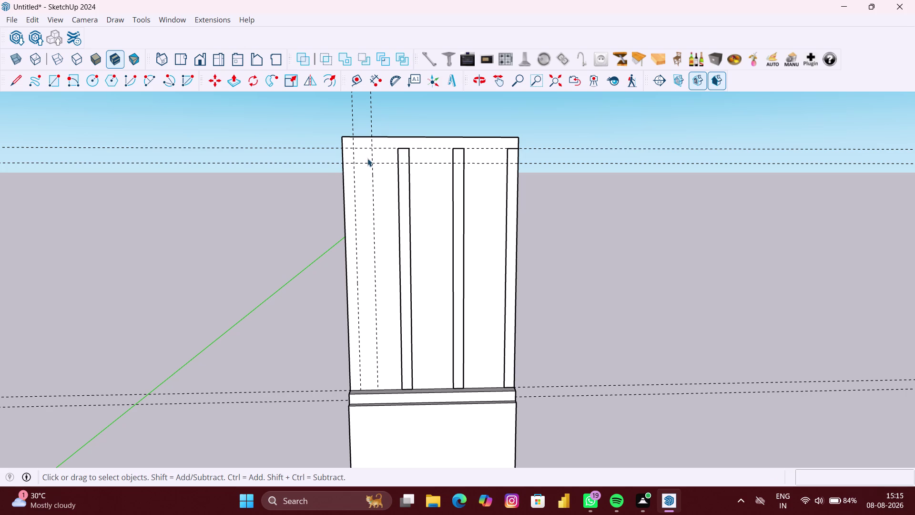
Place another guide 3 inches from the new vertical guide.
scroll(up, 3)
scroll(up, 3)
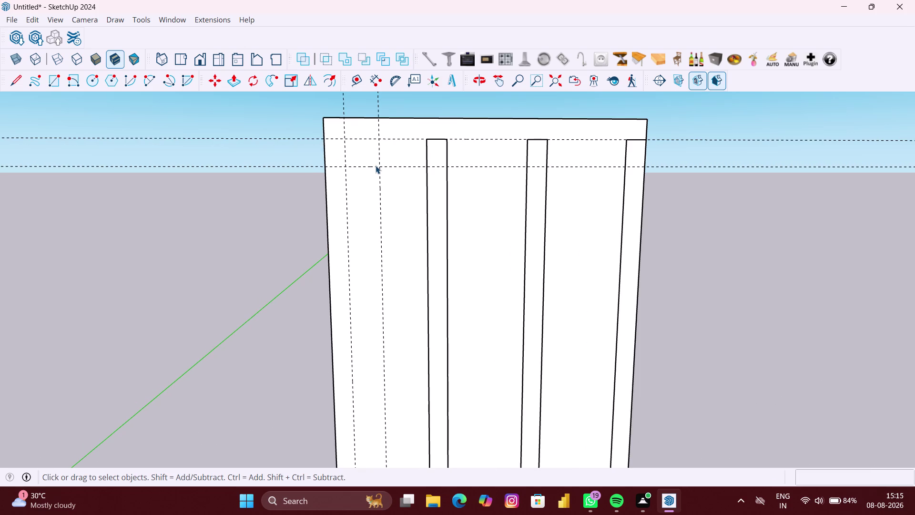
scroll(down, 3)
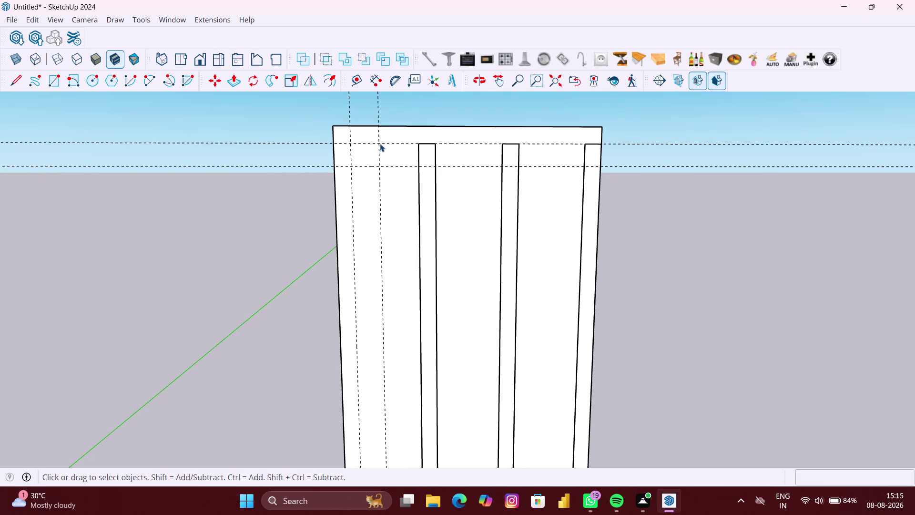
scroll(down, 3)
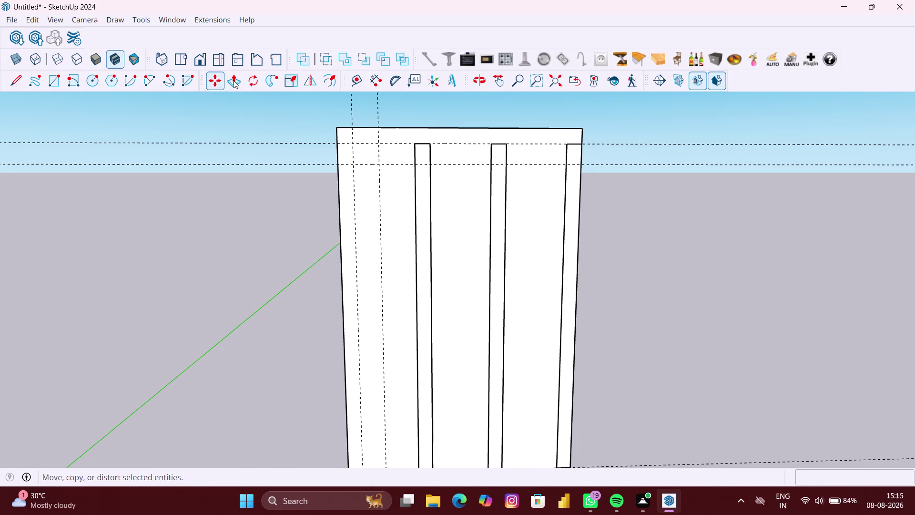
click(352, 78)
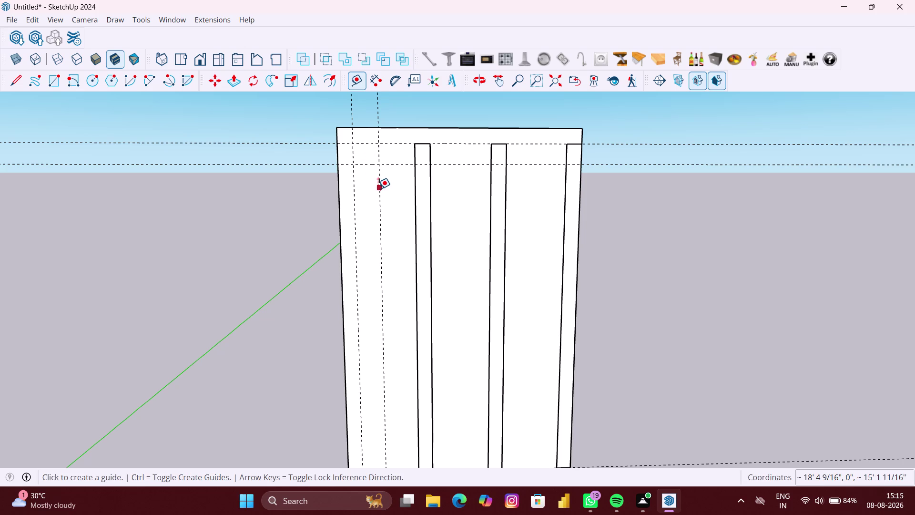
click(377, 188)
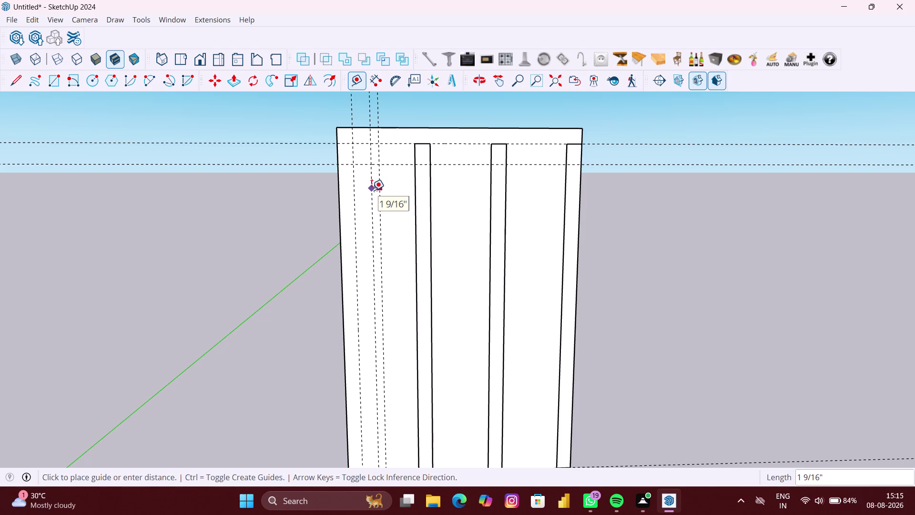
text(3")
key(Return)
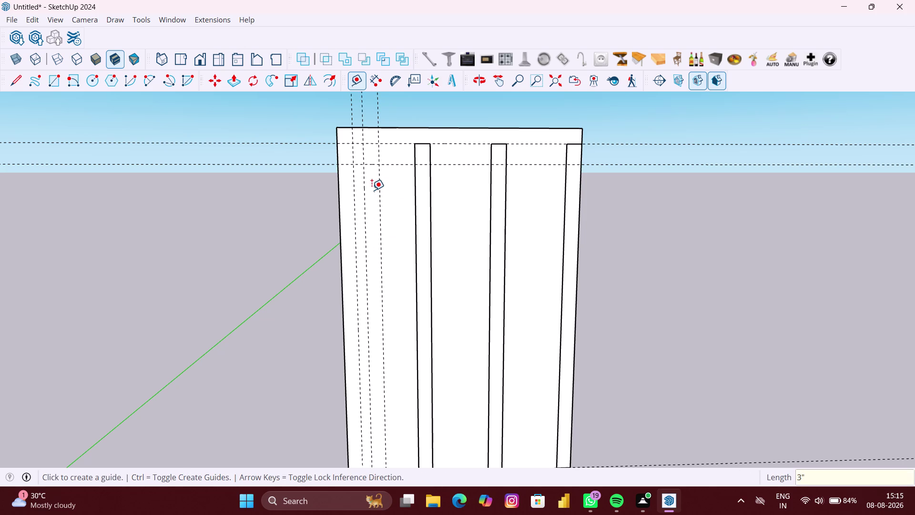
scroll(down, 3)
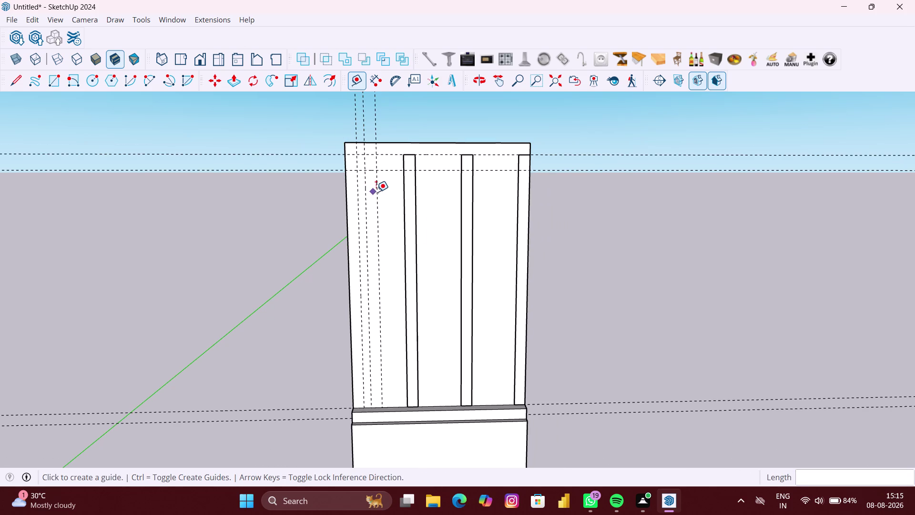
scroll(down, 3)
scroll(up, 3)
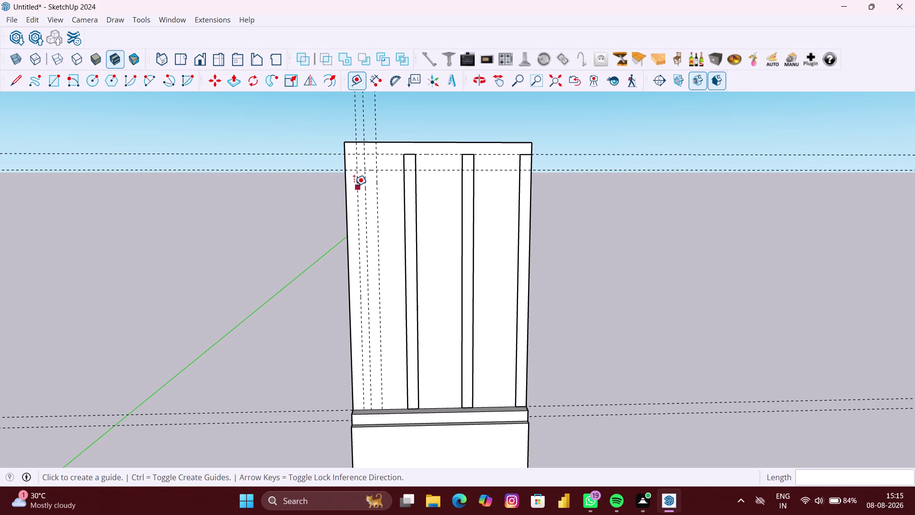
scroll(up, 3)
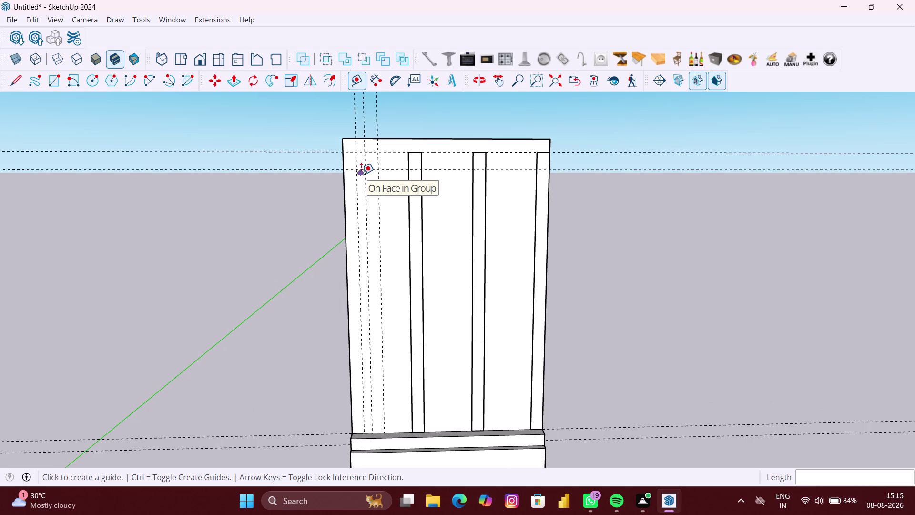
Dismiss the selection's right-click menu without choosing an option.
key(r)
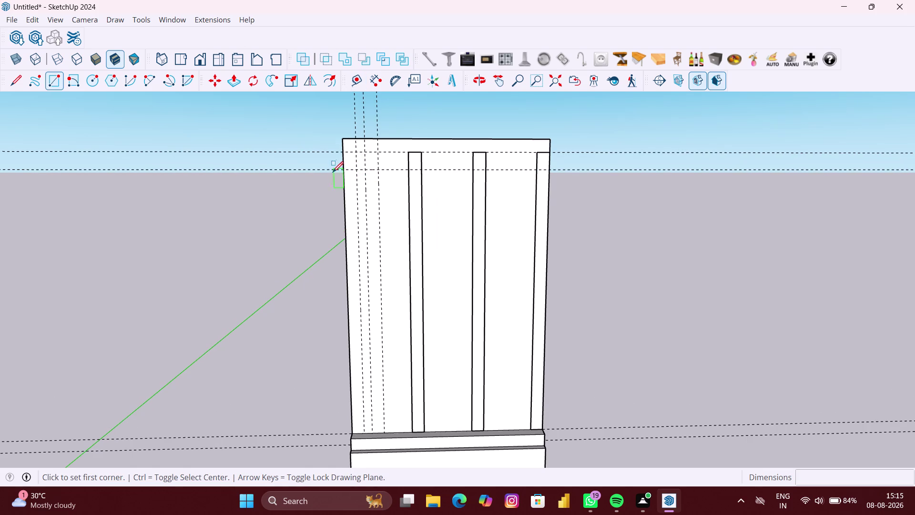
key(space)
right_click(281, 214)
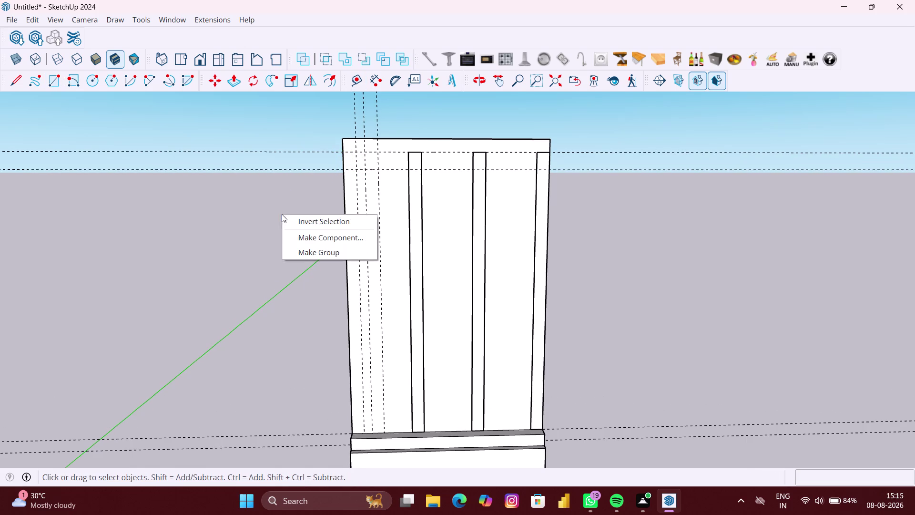
click(314, 256)
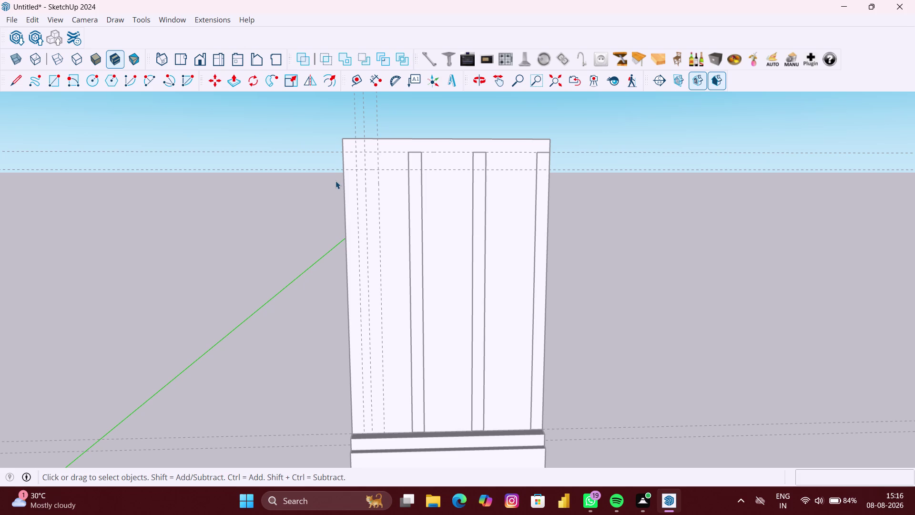
Draw a narrow rectangle down the upper frame's left edge.
key(r)
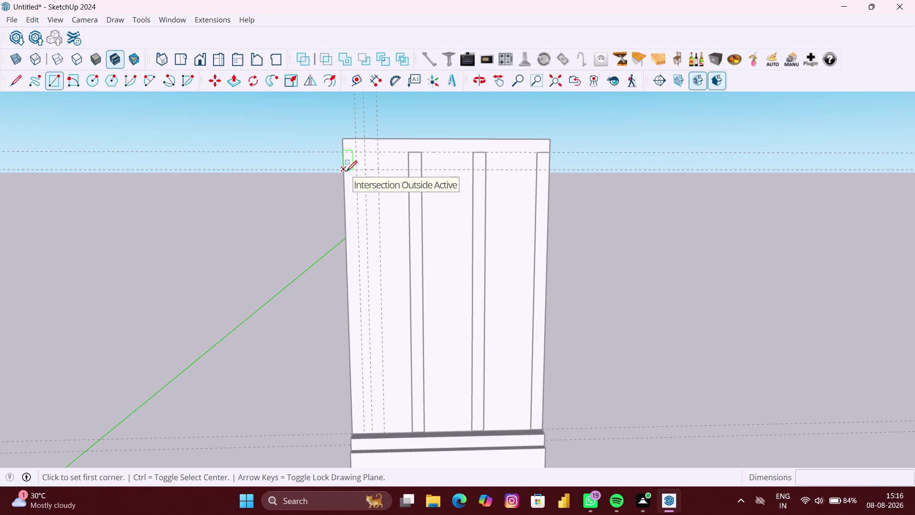
click(347, 171)
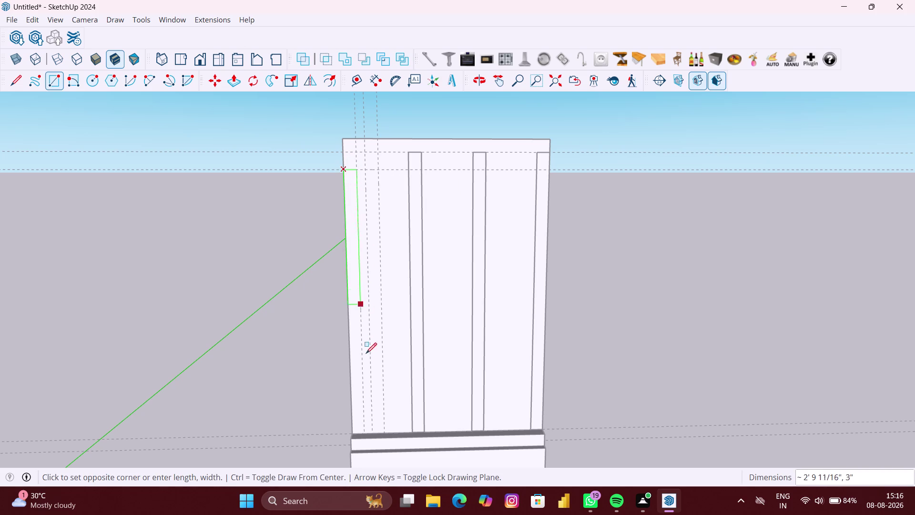
click(363, 431)
scroll(up, 3)
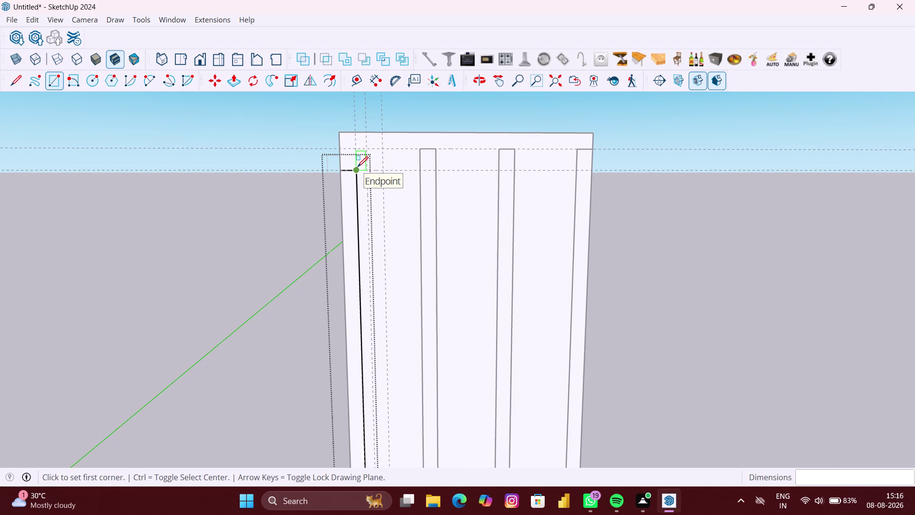
scroll(up, 3)
scroll(up, 3)
scroll(down, 3)
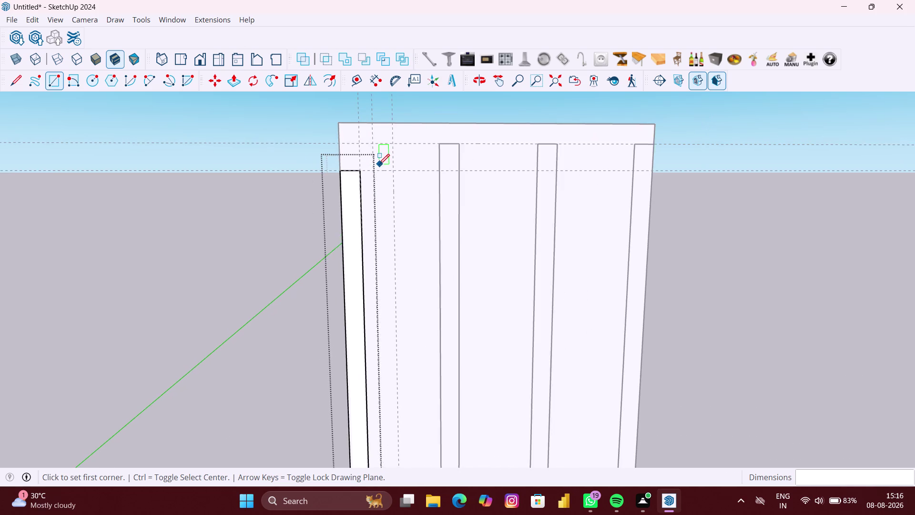
scroll(down, 3)
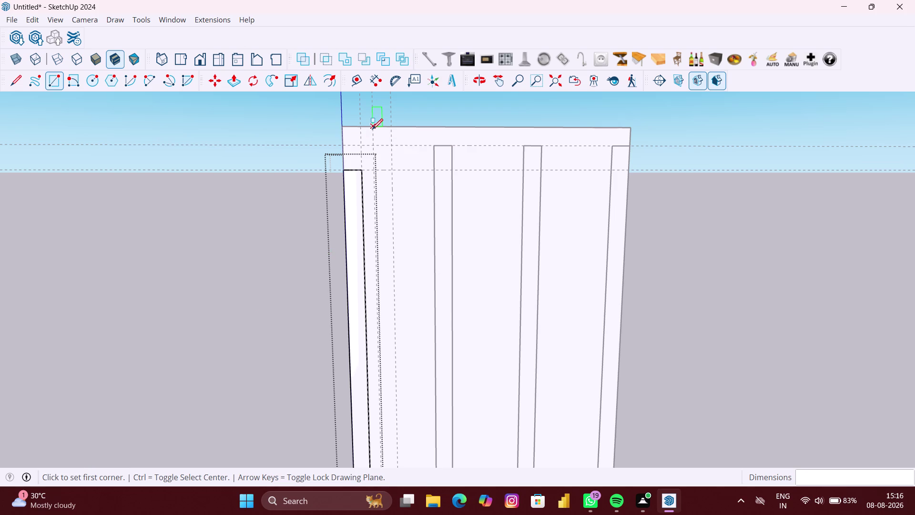
click(373, 129)
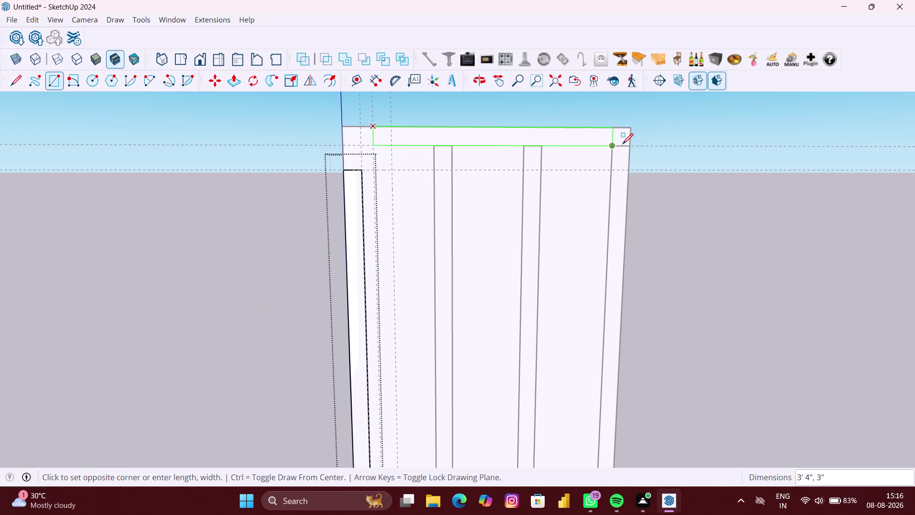
Finish the top rail rectangle across the frame and add a small block under its left end.
click(632, 146)
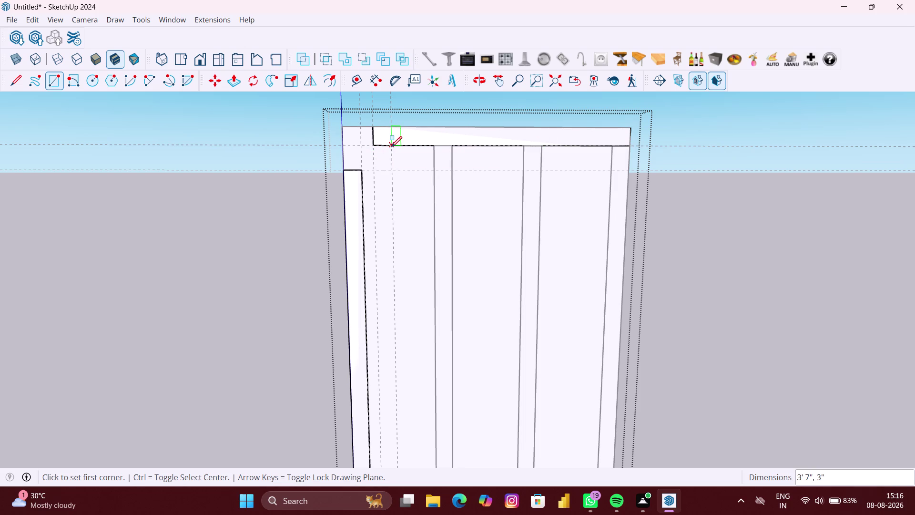
click(391, 147)
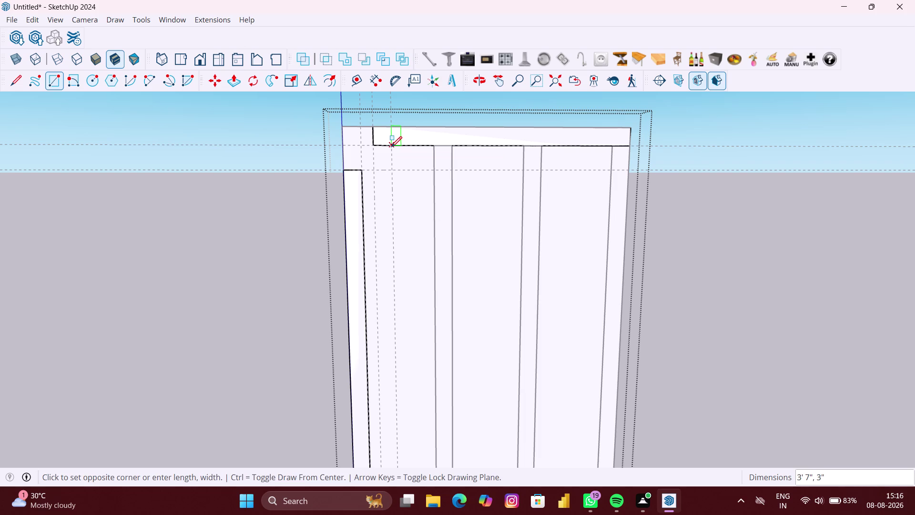
click(378, 170)
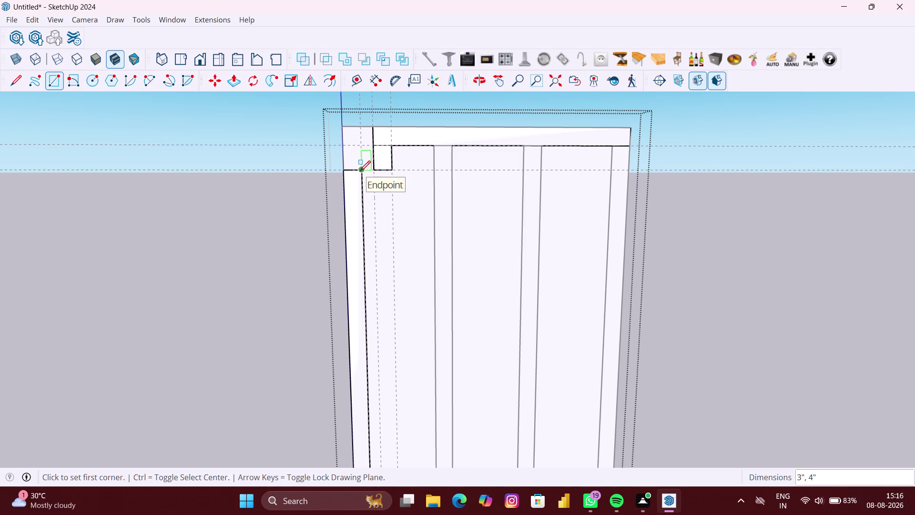
click(359, 171)
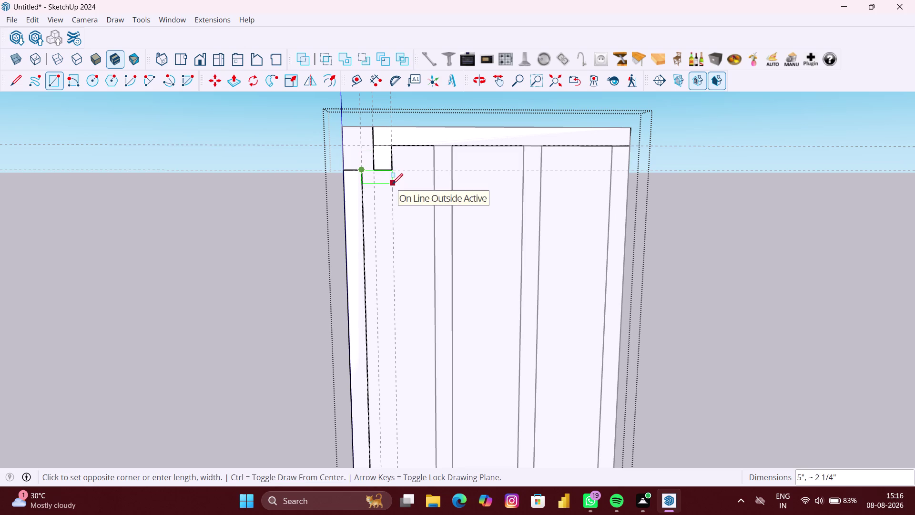
key(space)
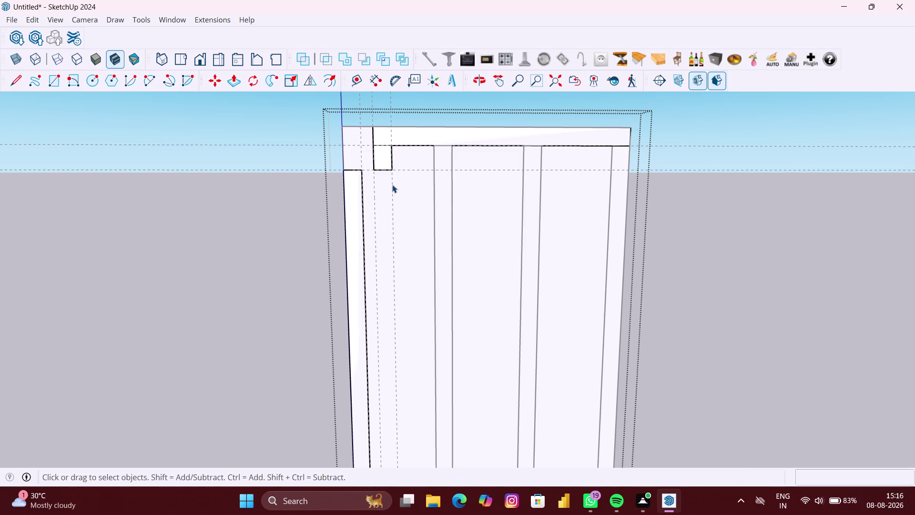
click(358, 86)
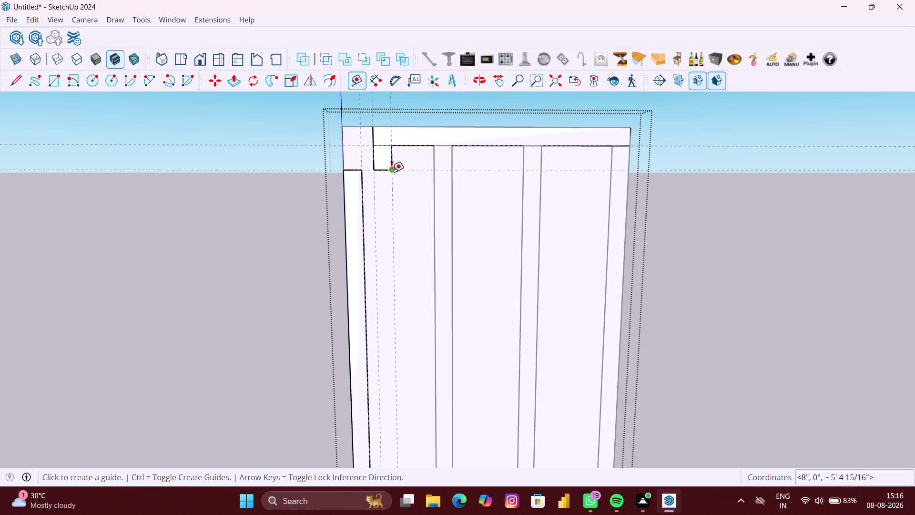
Place a guide 3" below the first step and draw the lower step rectangle down to it.
click(406, 172)
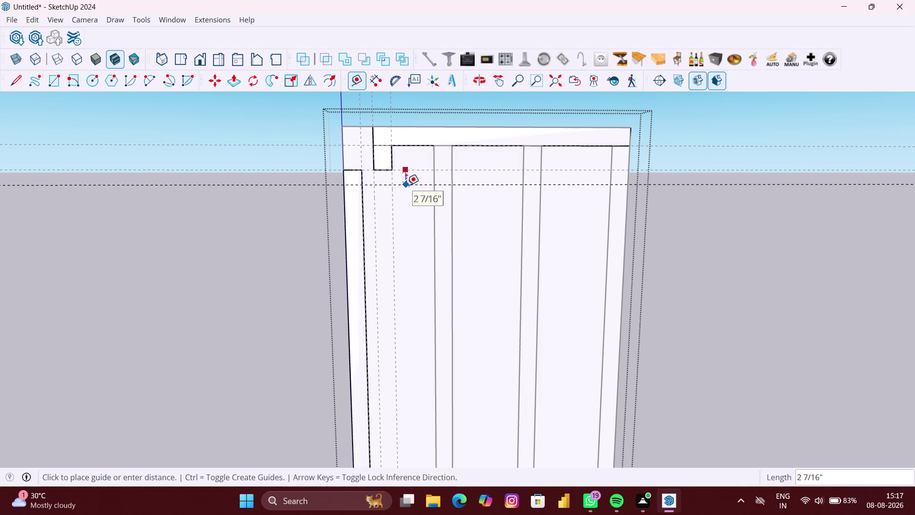
key(3)
key(shift+quotedbl)
key(Return)
key(r)
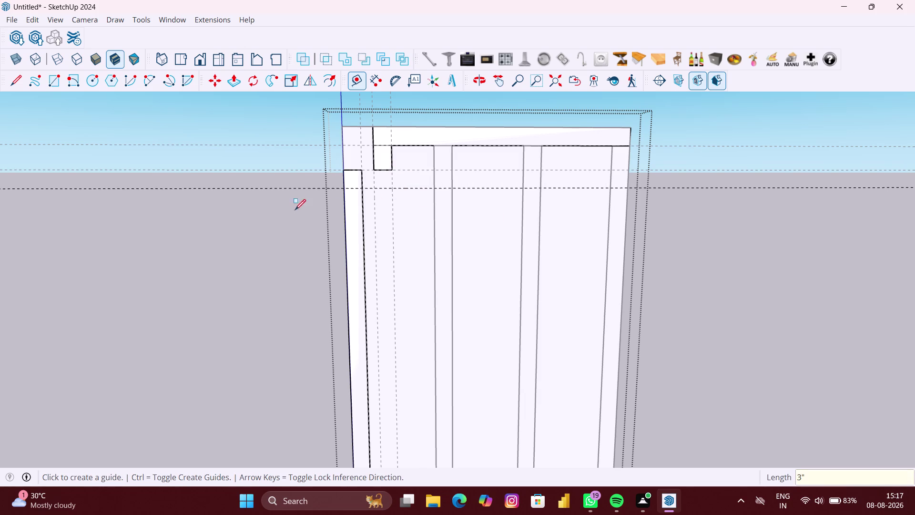
click(362, 169)
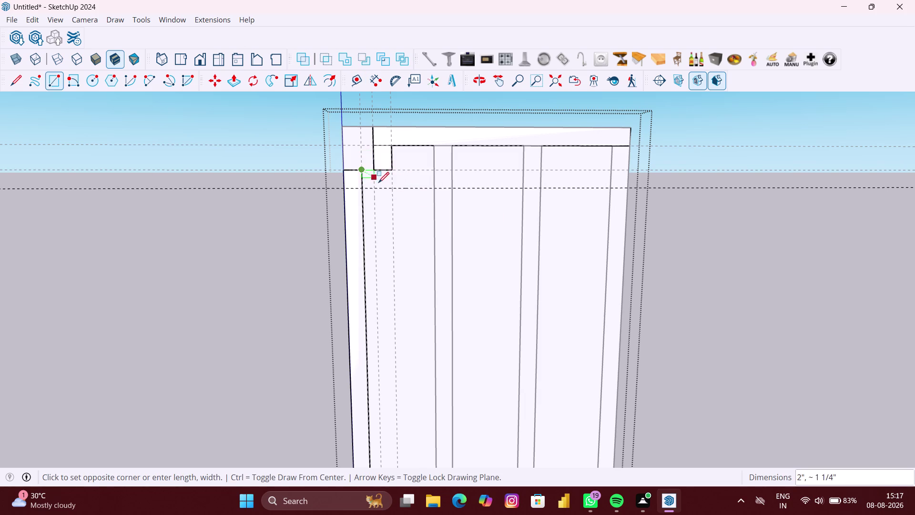
click(392, 188)
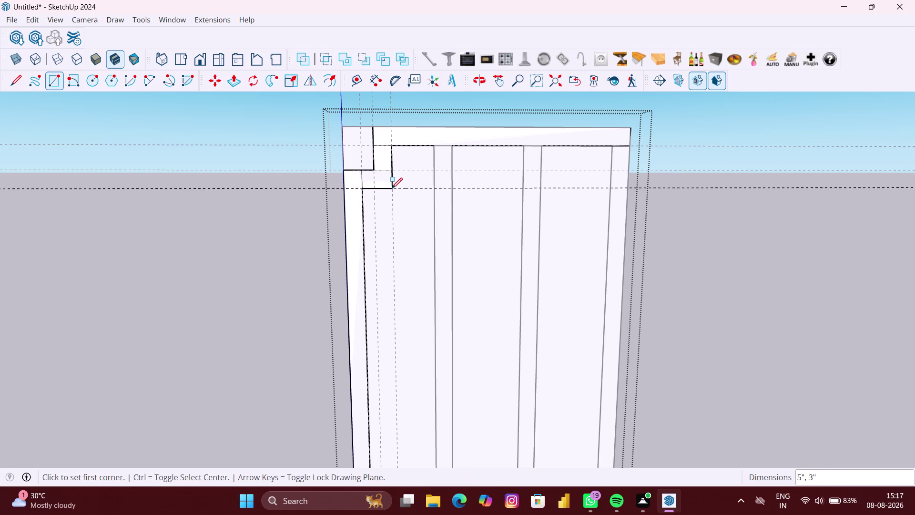
key(space)
Zoom out and delete a stray selected element beside the frame.
scroll(down, 3)
drag(638, 209, 638, 209)
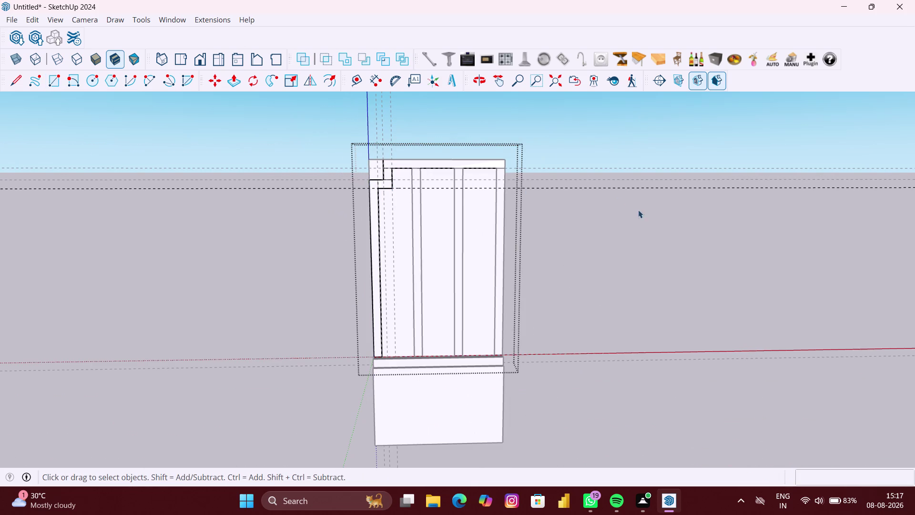
drag(638, 210, 599, 184)
key(Delete)
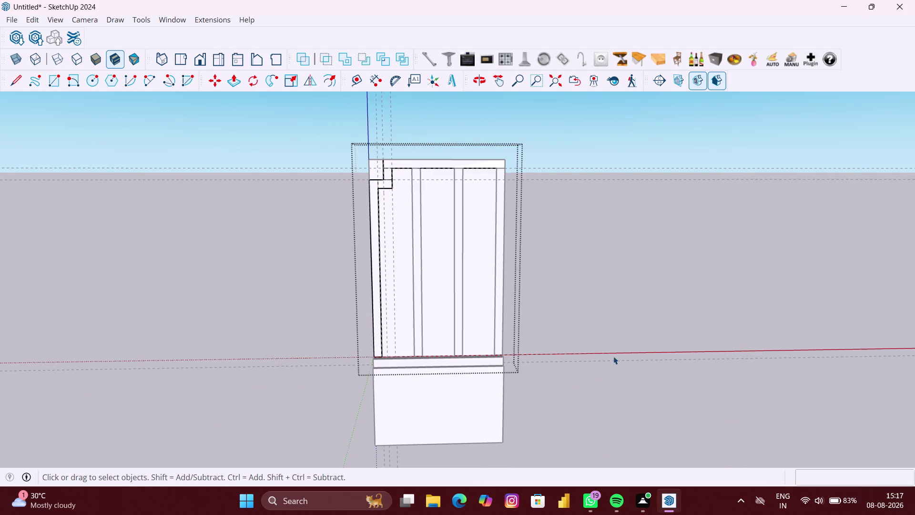
scroll(down, 3)
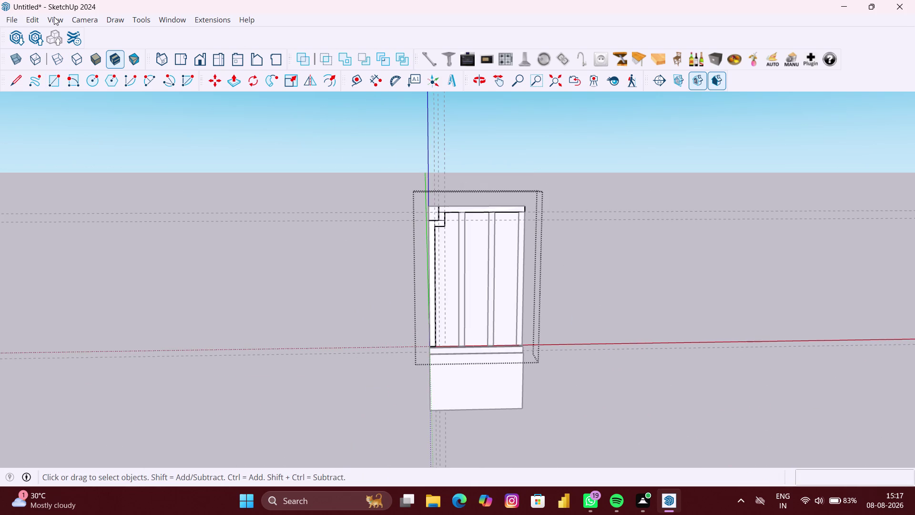
Pick a command from the Edit menu, then zoom back in on the frame.
click(42, 17)
click(32, 19)
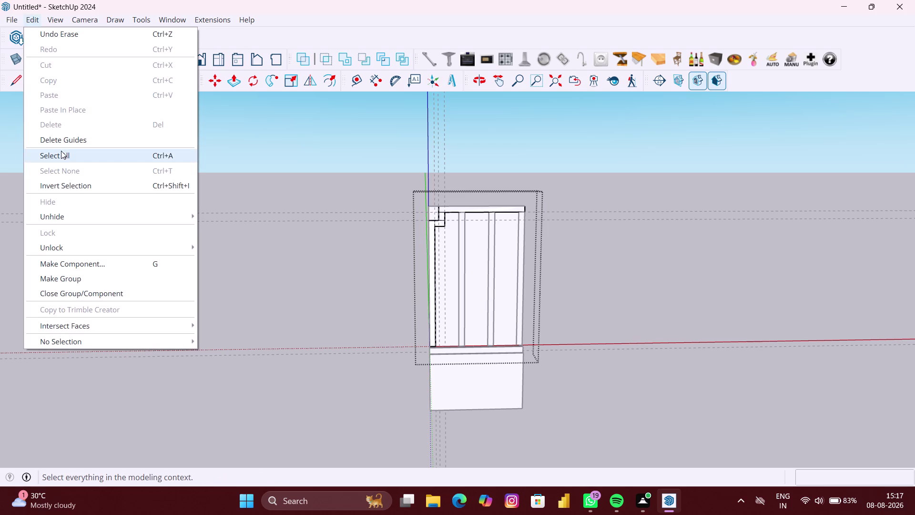
click(67, 142)
scroll(down, 3)
click(168, 213)
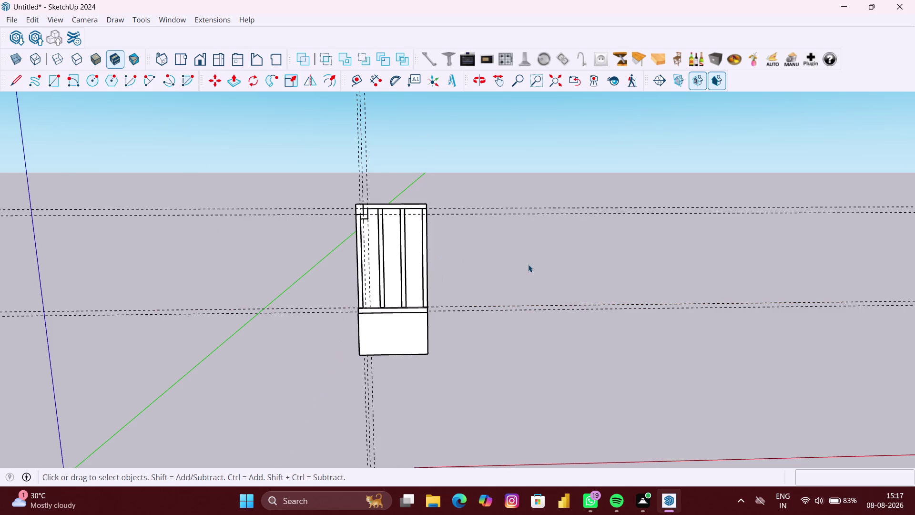
click(530, 265)
scroll(up, 3)
scroll(up, 3)
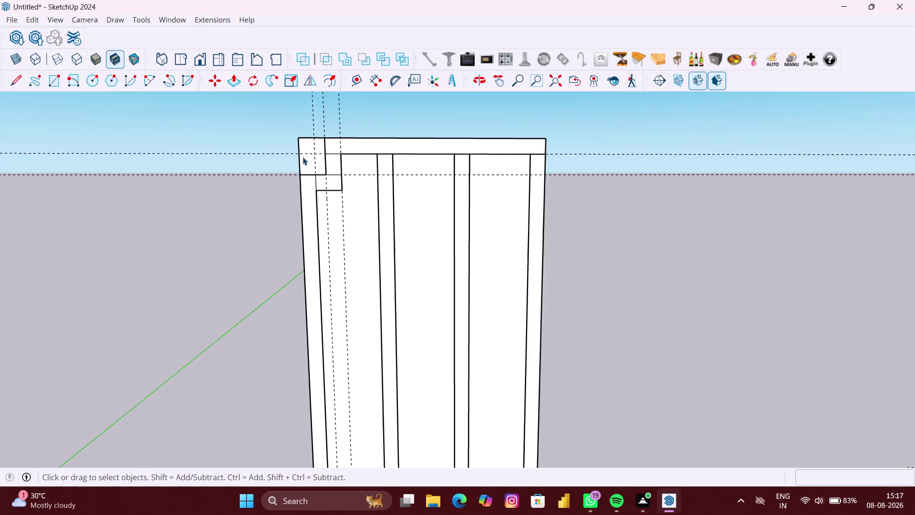
scroll(up, 3)
click(299, 157)
Select the upper frame's front face together with its edges.
click(318, 160)
scroll(down, 3)
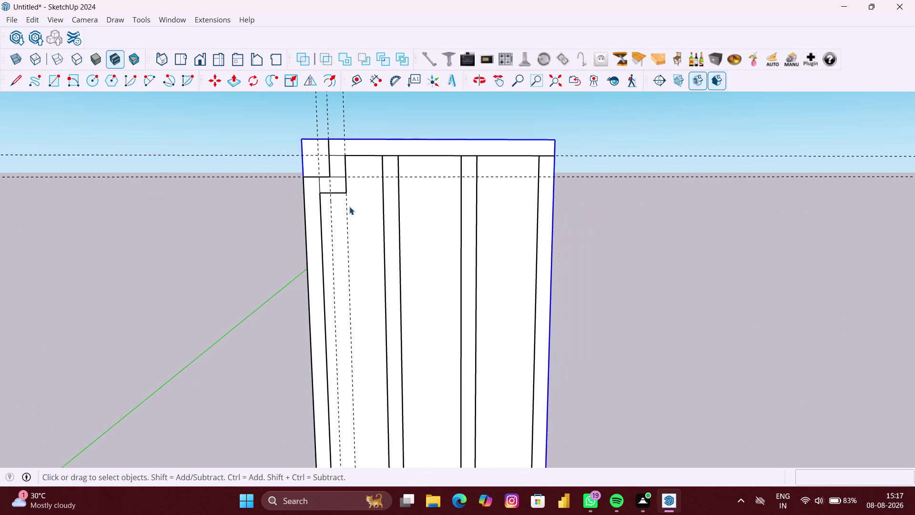
double_click(354, 220)
scroll(up, 3)
click(311, 150)
scroll(down, 3)
middle_drag(310, 150, 319, 151)
click(365, 219)
scroll(down, 3)
click(593, 263)
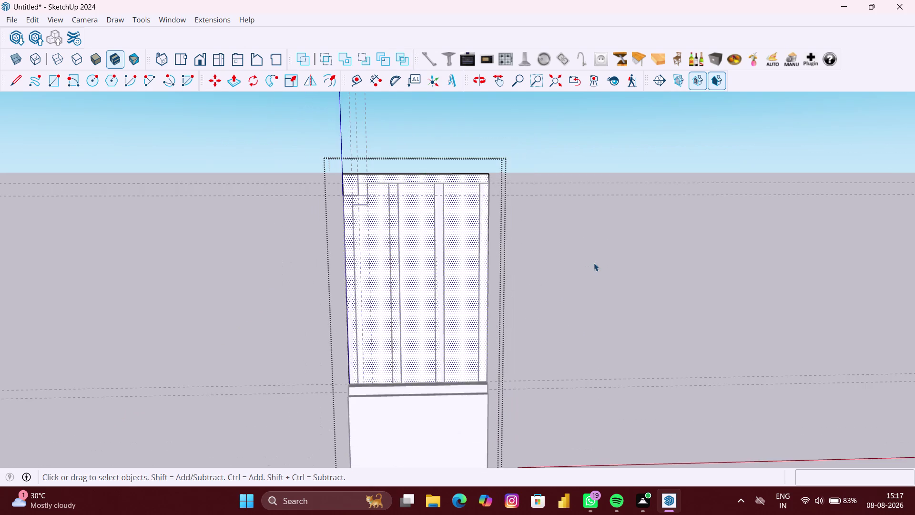
Orbit round to the frame's side and back to a front three-quarter view.
middle_drag(354, 185, 679, 191)
scroll(up, 3)
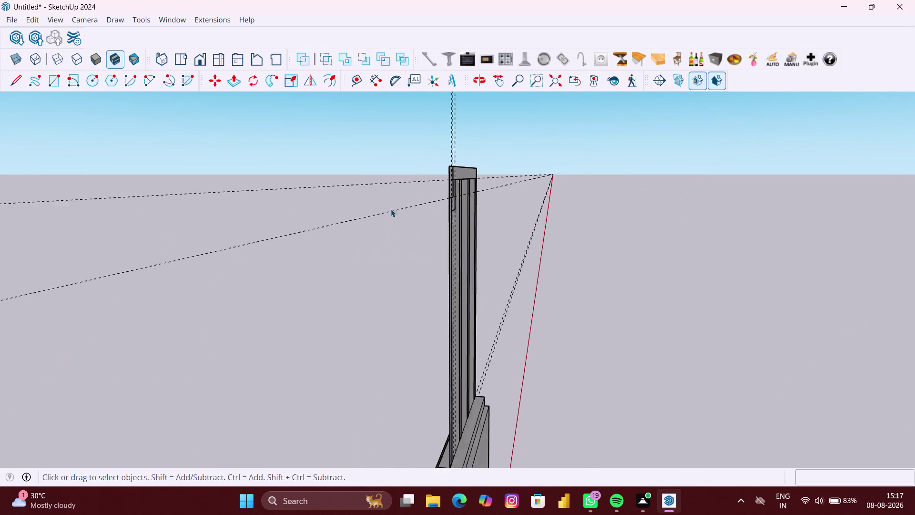
scroll(up, 3)
middle_drag(441, 214, 231, 201)
scroll(down, 3)
middle_drag(496, 206, 496, 206)
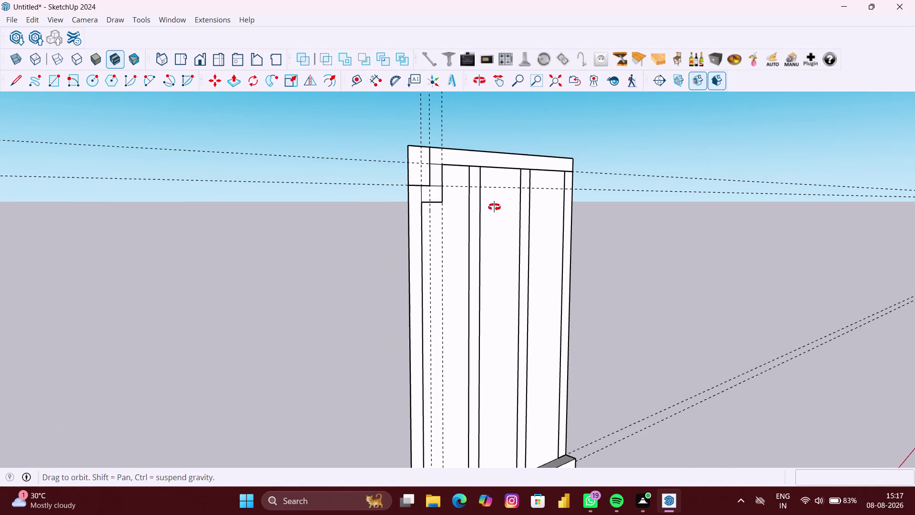
middle_drag(495, 207, 405, 212)
scroll(down, 3)
Select the infill face between the vertical bars.
click(538, 229)
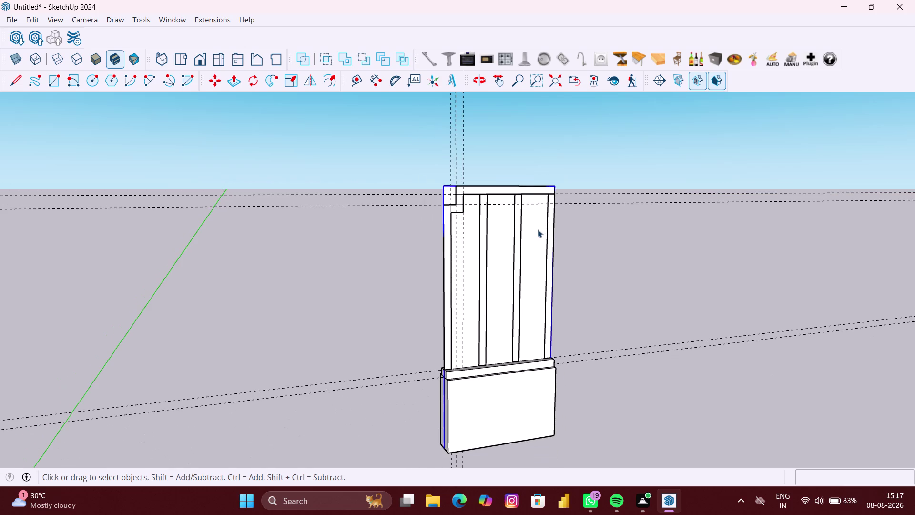
scroll(up, 3)
double_click(533, 239)
click(532, 250)
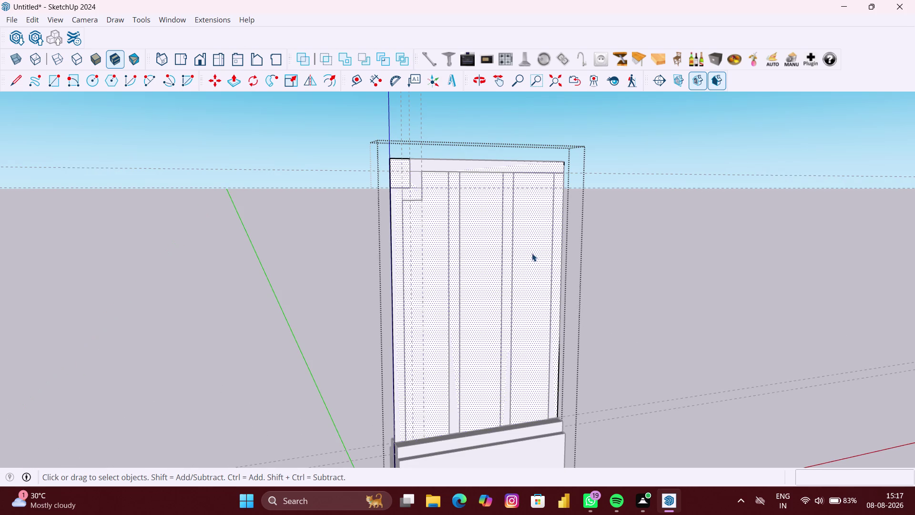
scroll(up, 3)
Check the frame edge-on and from the side, then delete the infill panel.
middle_drag(532, 257, 686, 262)
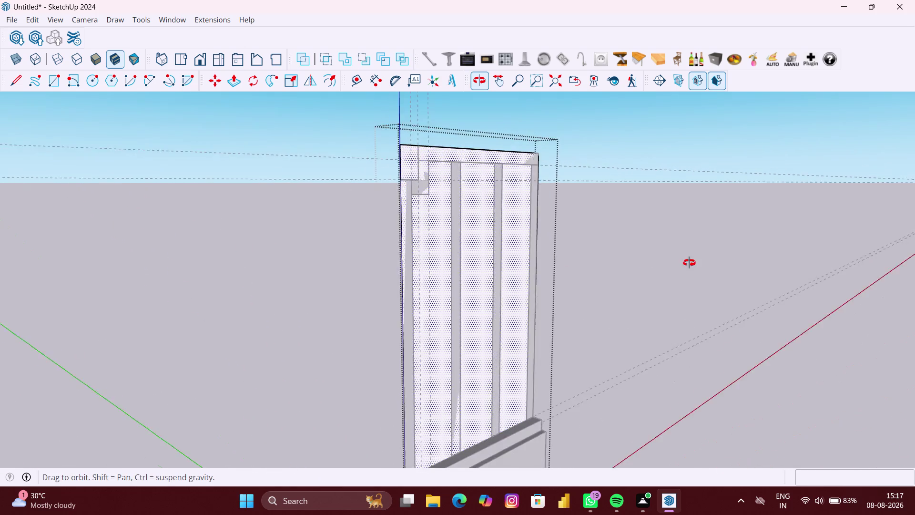
middle_drag(685, 262, 671, 269)
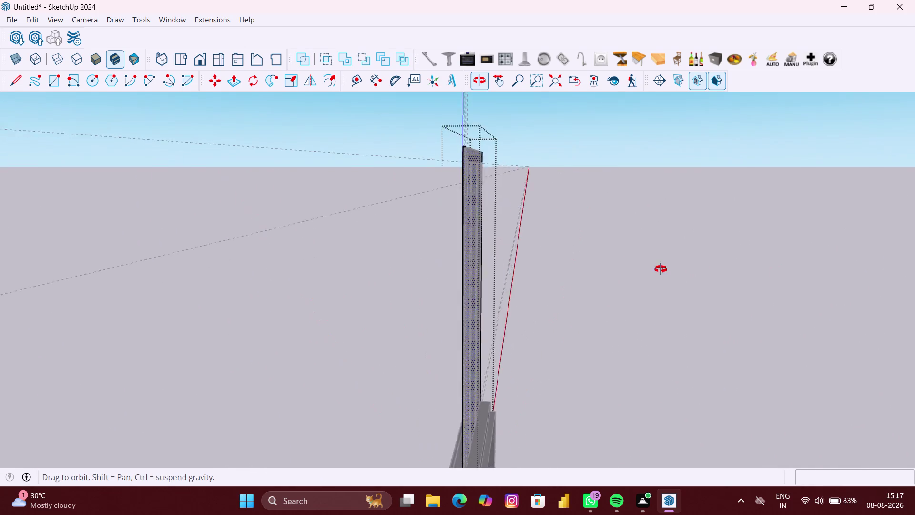
middle_drag(671, 269, 457, 261)
scroll(down, 3)
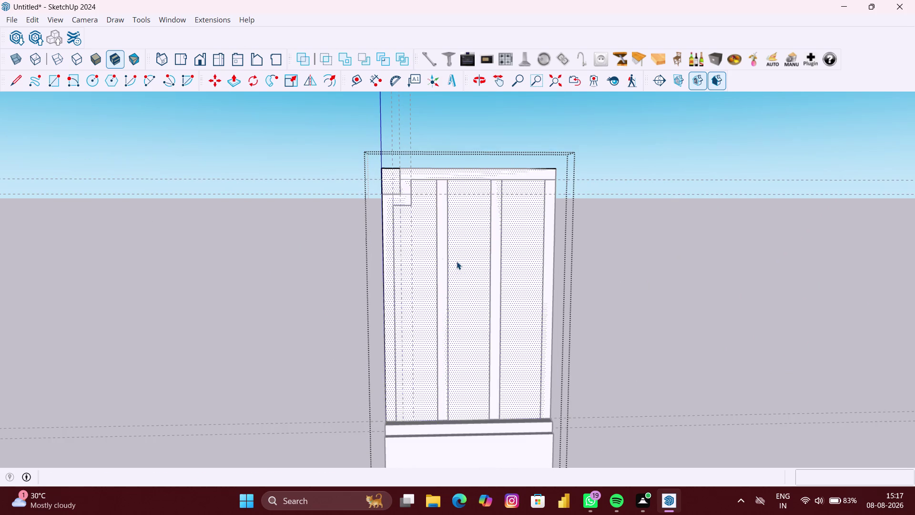
middle_drag(429, 253, 857, 274)
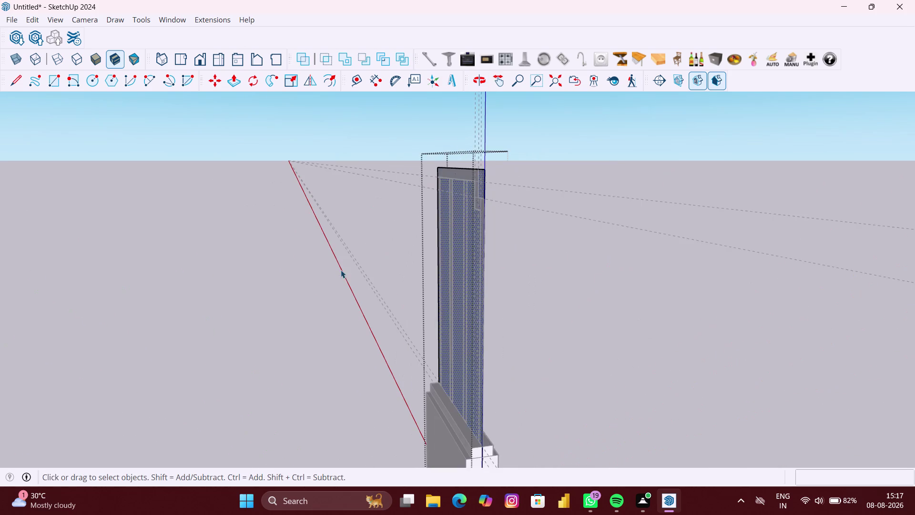
scroll(up, 3)
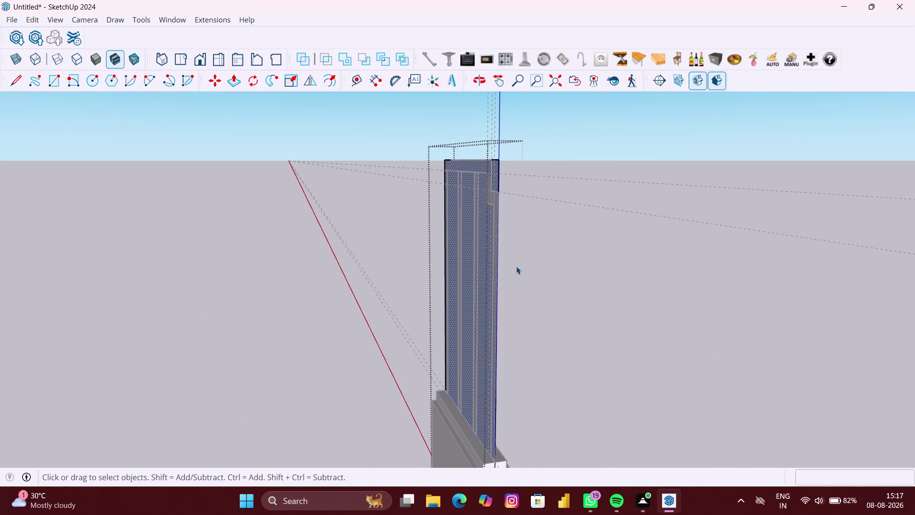
middle_drag(494, 260, 491, 260)
middle_drag(490, 260, 265, 262)
key(Delete)
scroll(down, 3)
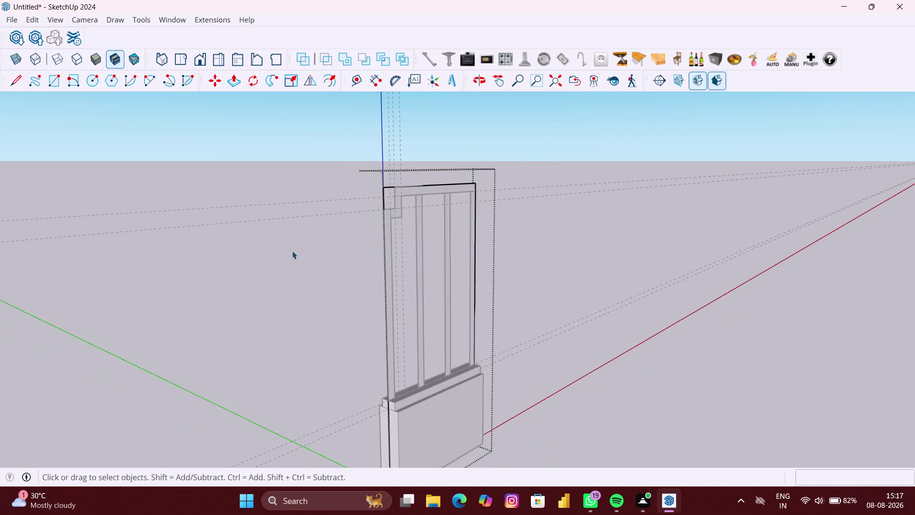
From a front view, delete the frame's top-left corner square.
click(293, 250)
middle_drag(554, 259, 379, 260)
scroll(up, 3)
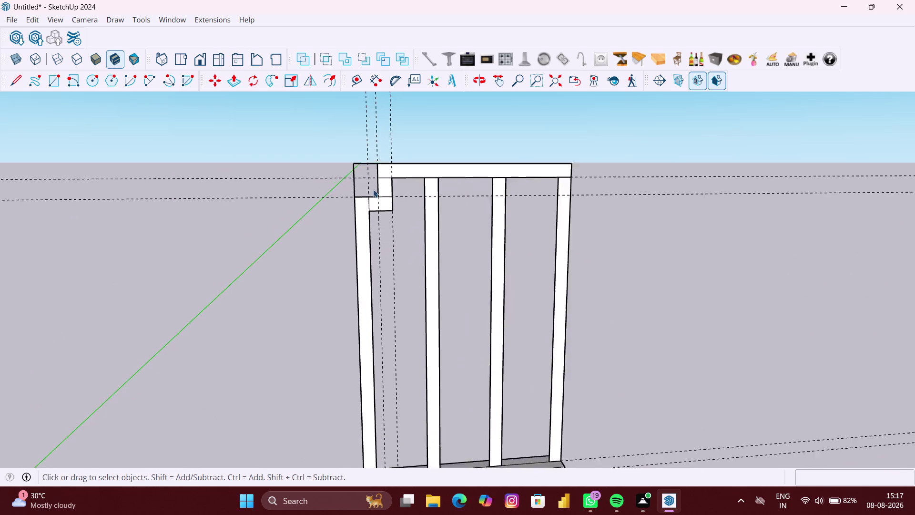
drag(366, 176, 332, 152)
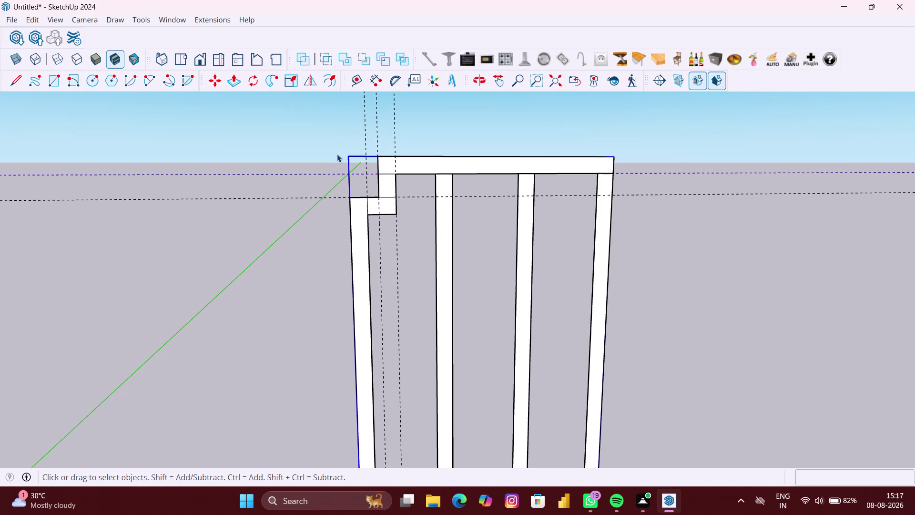
key(Delete)
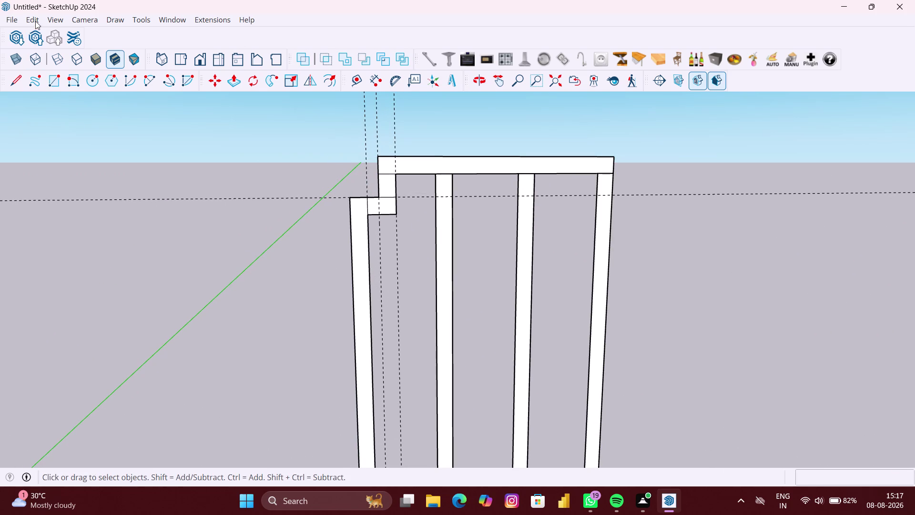
Run an Edit menu command, then delete leftover edges on the left post.
click(35, 21)
click(58, 142)
click(914, 323)
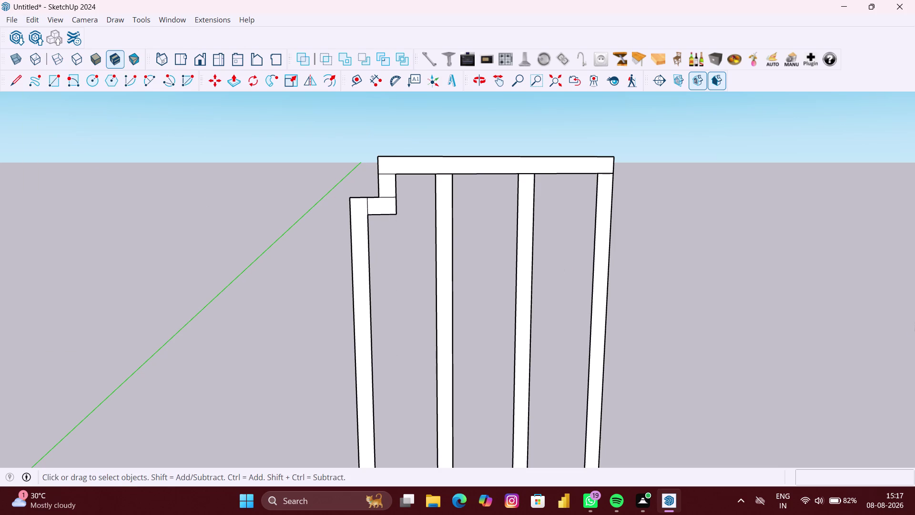
scroll(up, 3)
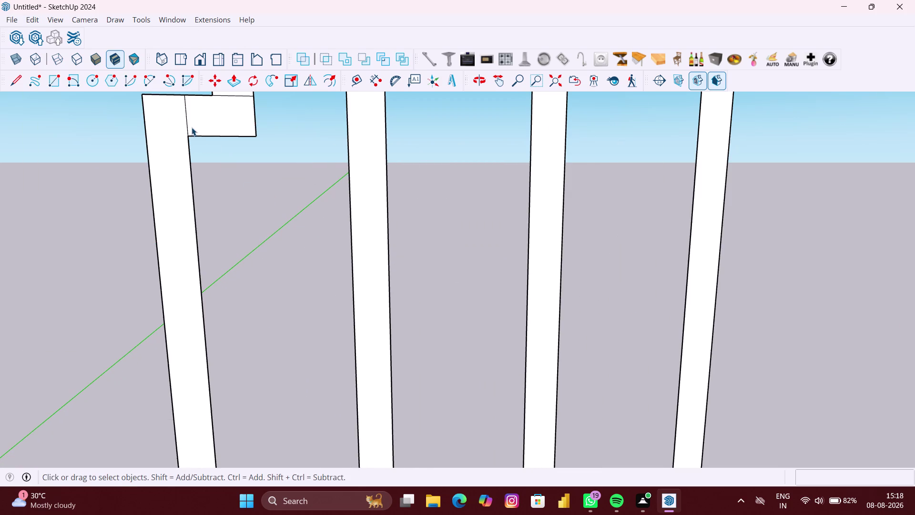
click(192, 127)
double_click(196, 125)
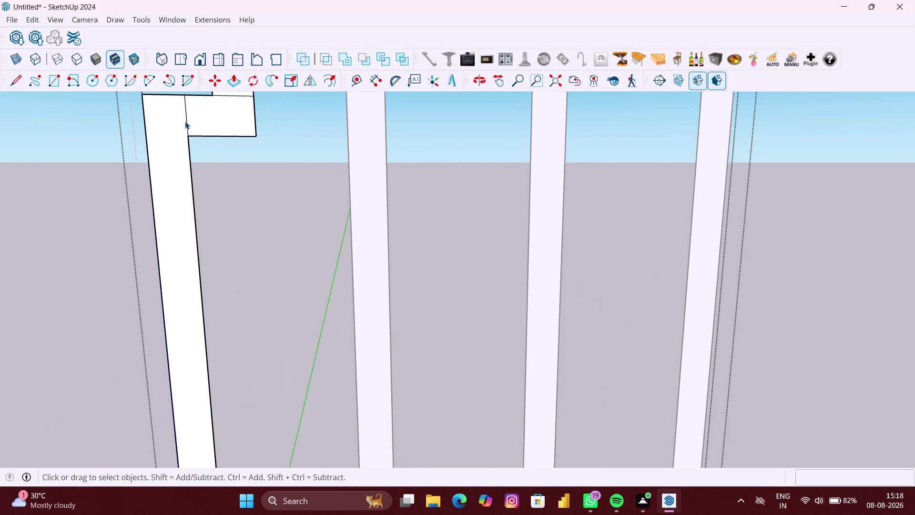
click(192, 121)
click(188, 121)
key(Delete)
scroll(down, 3)
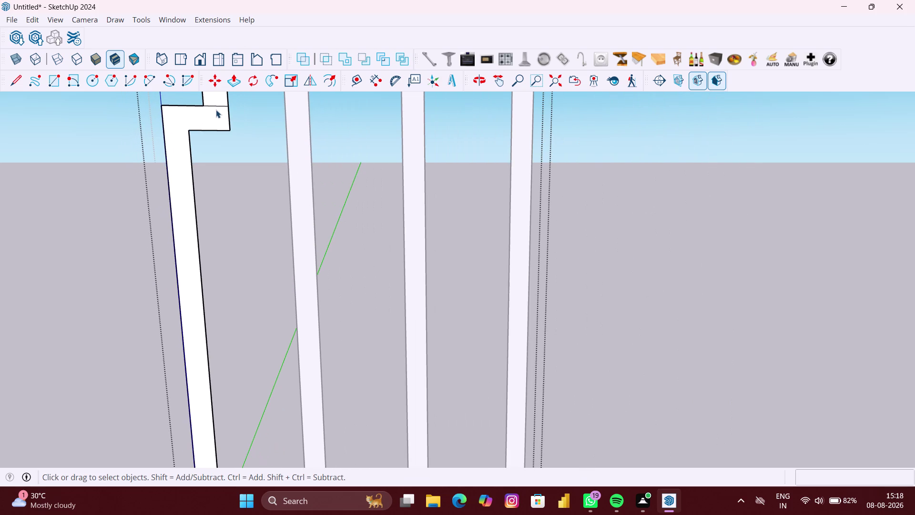
Delete two more leftover edges around the step.
click(216, 106)
key(Delete)
scroll(down, 3)
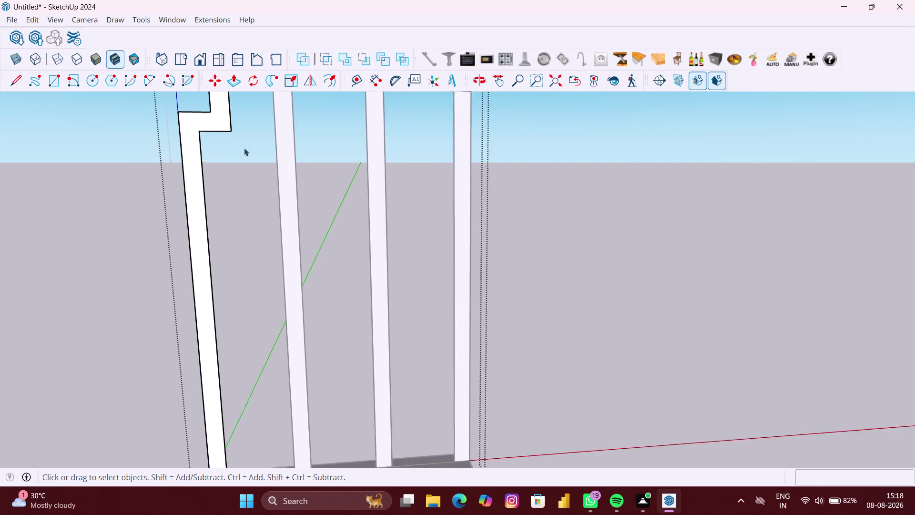
scroll(down, 3)
scroll(up, 3)
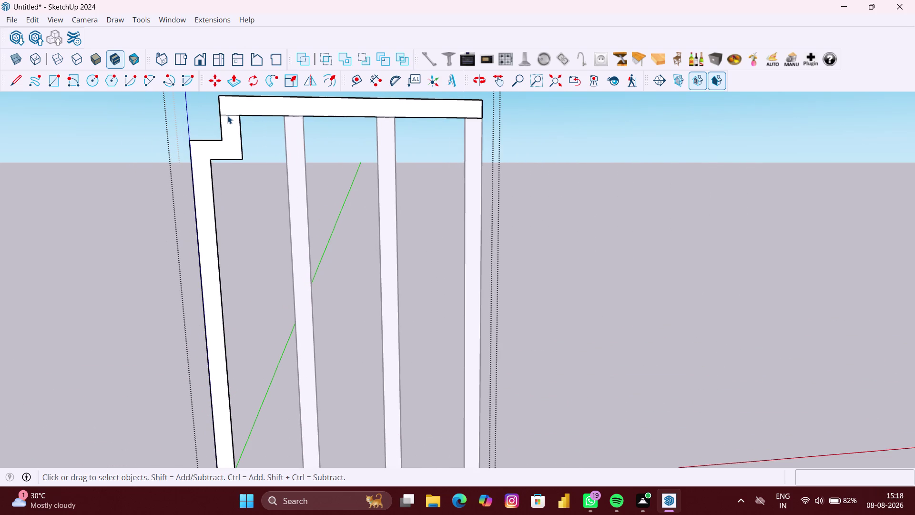
click(228, 116)
key(Delete)
scroll(down, 3)
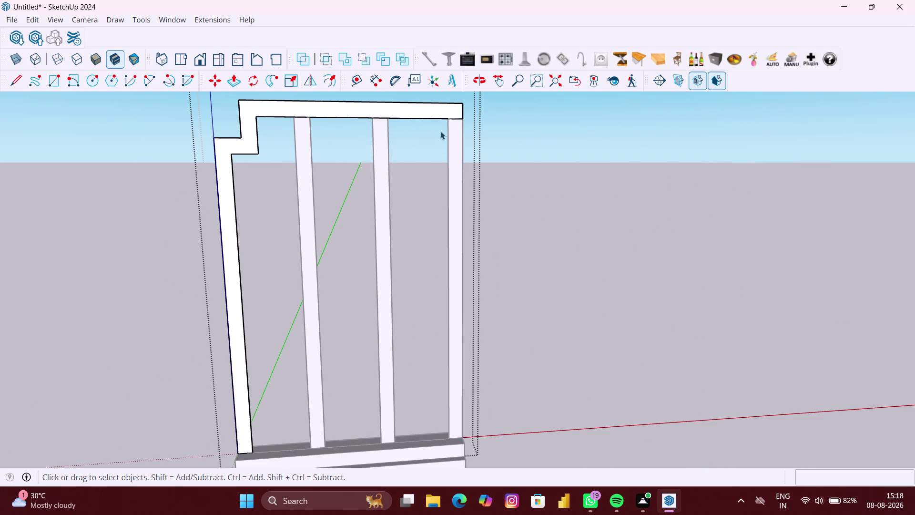
Select the stepped frame face, try deleting it, and undo that deletion.
click(457, 119)
double_click(456, 118)
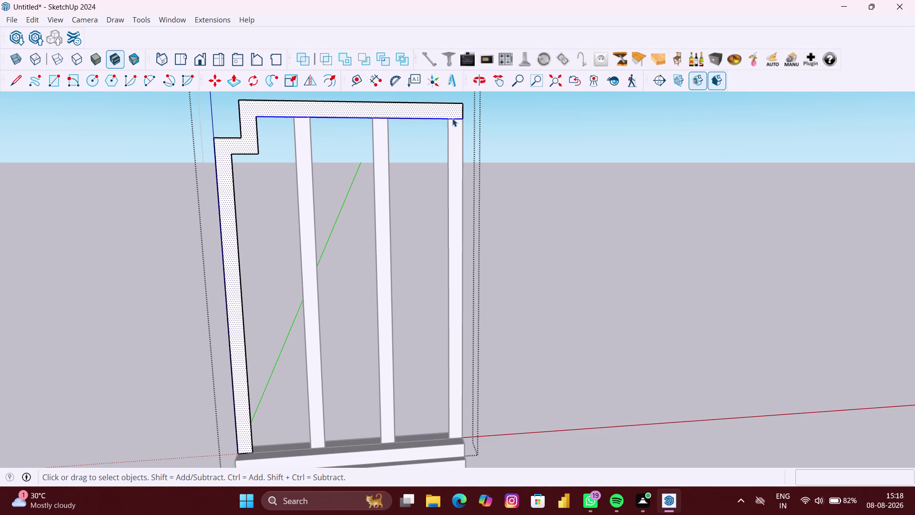
scroll(up, 3)
click(456, 123)
double_click(456, 136)
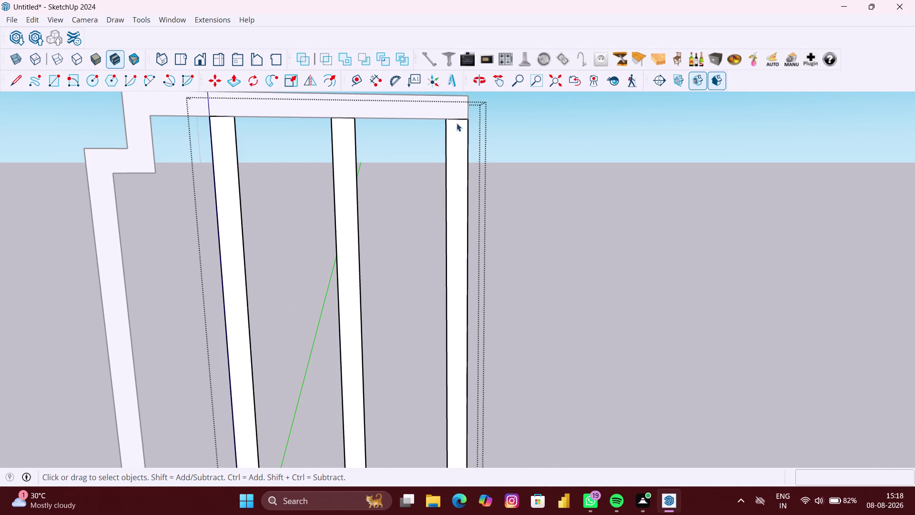
scroll(up, 3)
click(457, 119)
scroll(down, 3)
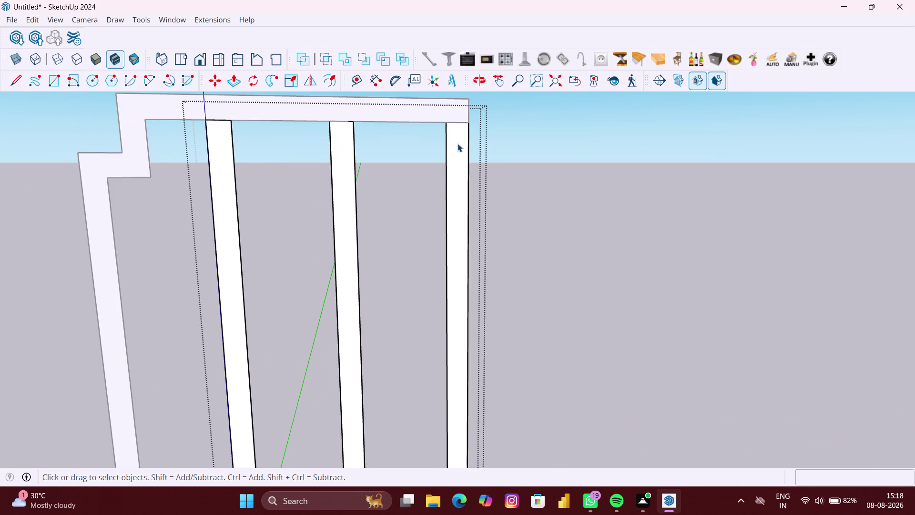
key(Delete)
key(ctrl+z)
scroll(down, 3)
click(547, 202)
scroll(down, 3)
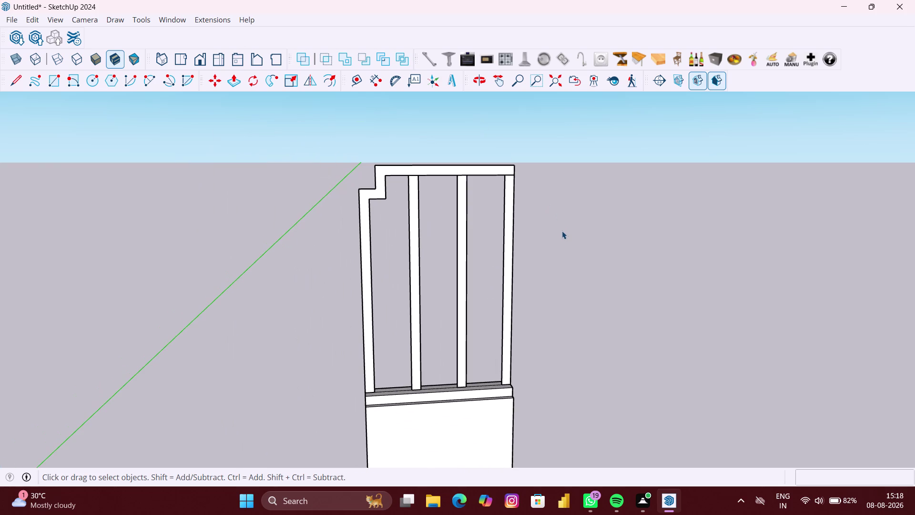
Return to a front view and undo the most recent edits.
middle_drag(565, 233, 536, 251)
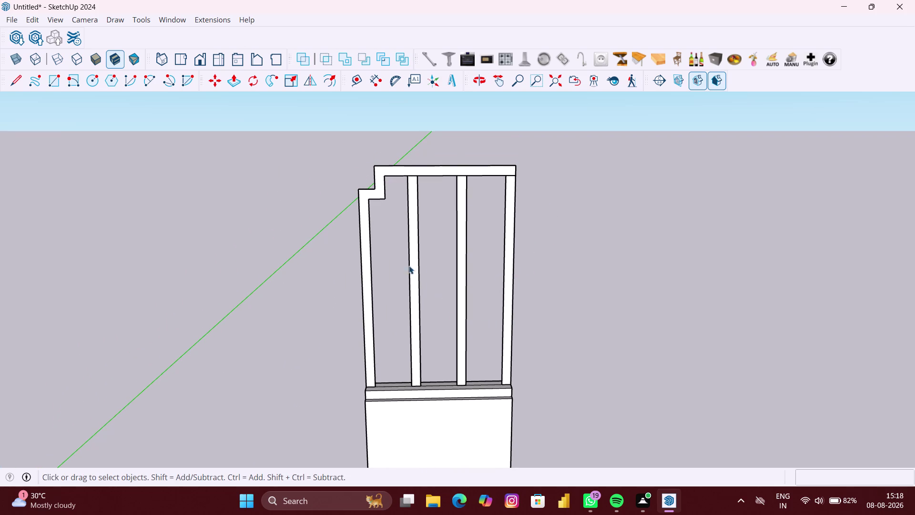
scroll(up, 3)
middle_click(387, 198)
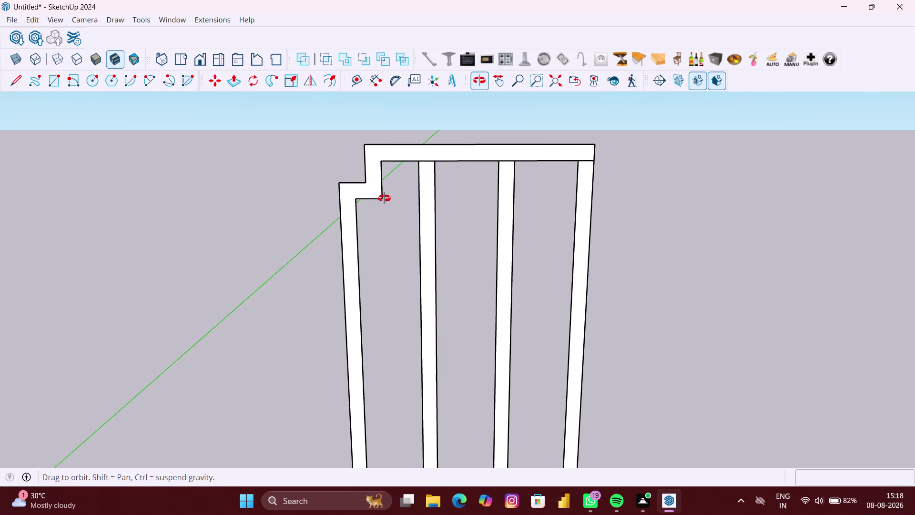
scroll(up, 3)
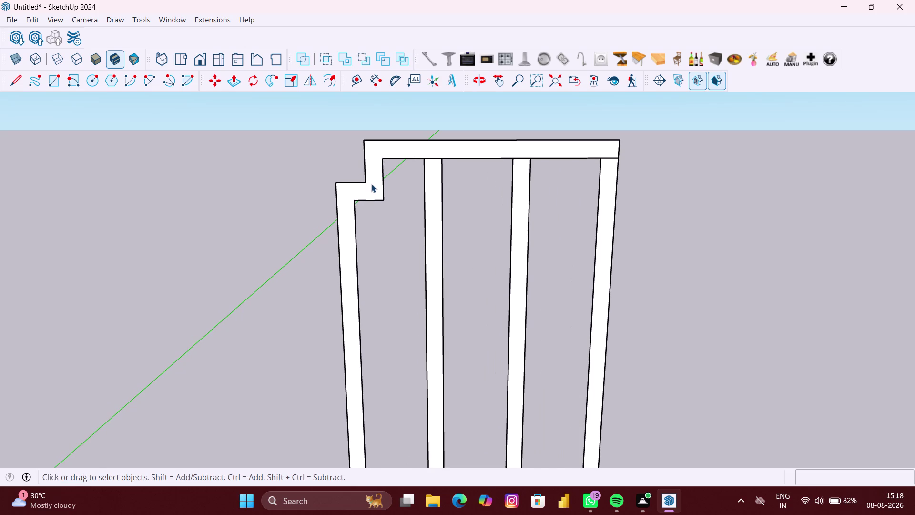
key(ctrl+z)
scroll(down, 3)
scroll(down, 3)
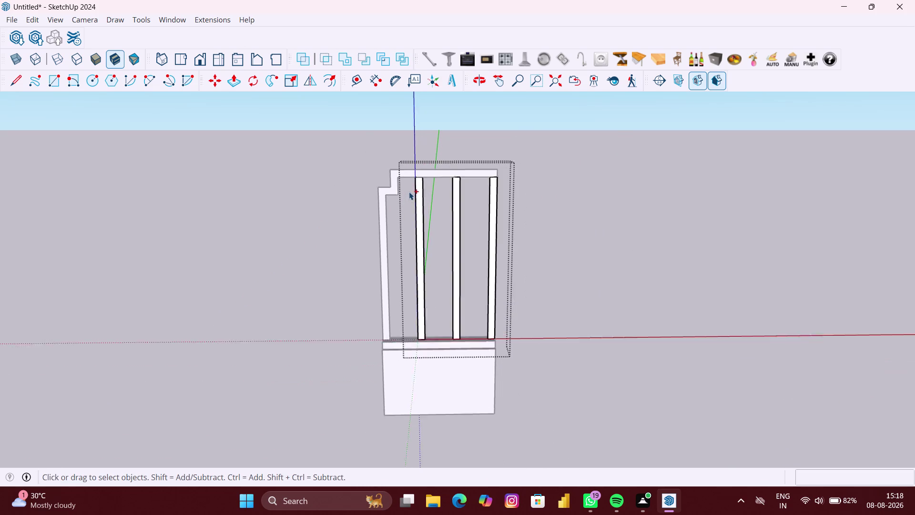
key(ctrl+z)
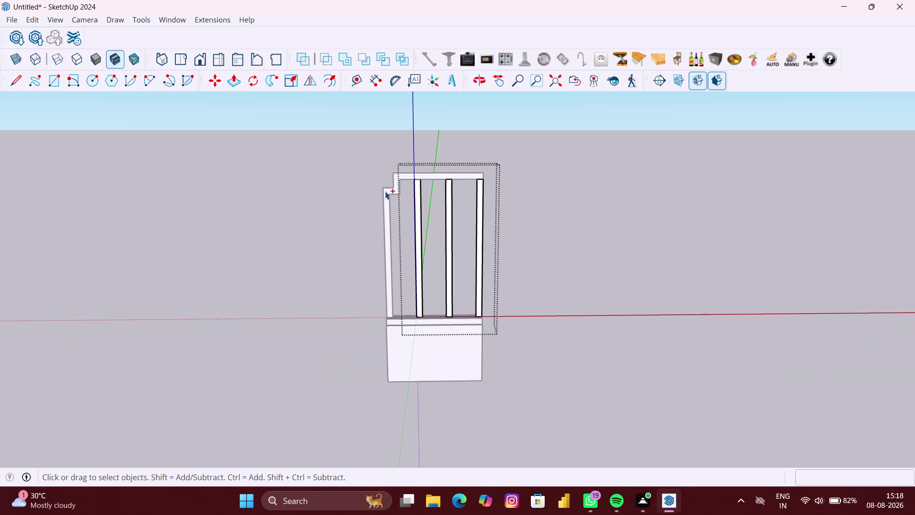
key(ctrl+z)
key(ctrl+z)
key(ctrl+z)
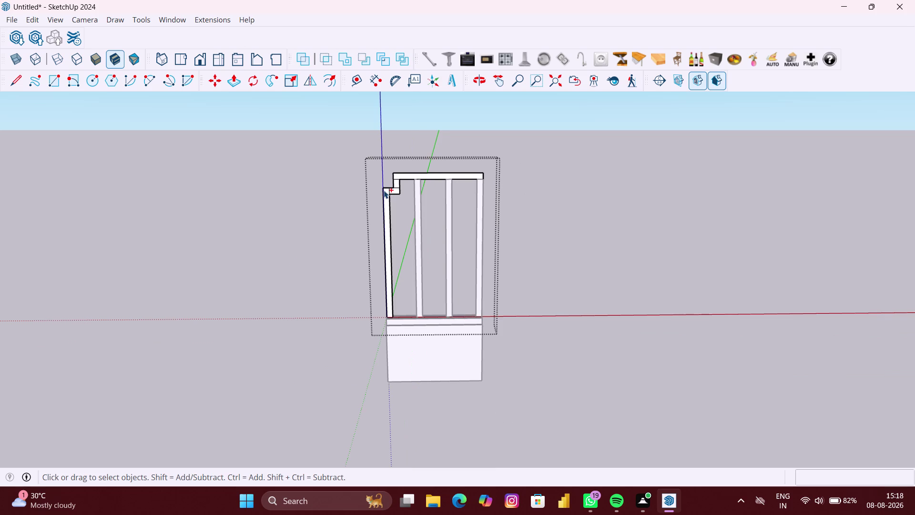
key(ctrl+z)
key(ctrl+z)
key(ctrl+z)
Undo past the panel deletion to restore the plain top rail, then select the left post.
key(ctrl+z)
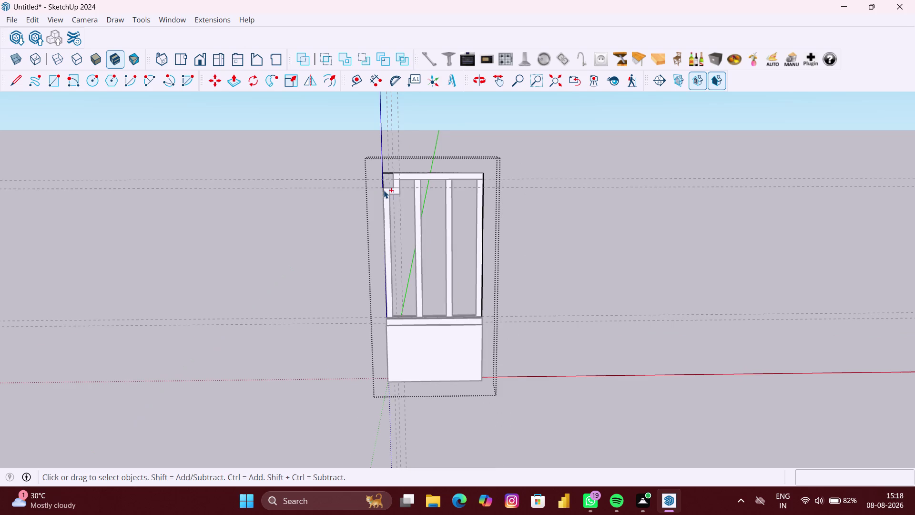
key(ctrl+z)
key(ctrl+z)
key(ctrl+z)
key(ctrl+z)
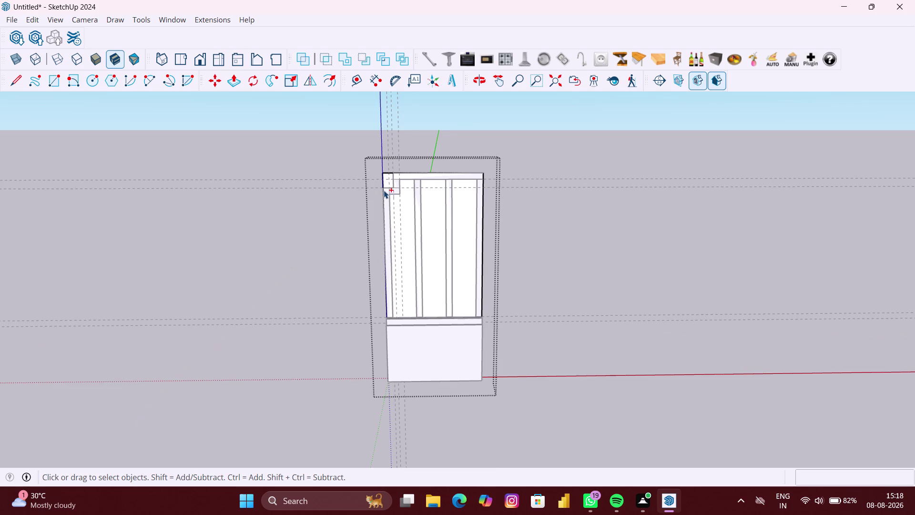
key(ctrl+z)
key(ctrl+z)
key(ctrl+z)
key(ctrl+z)
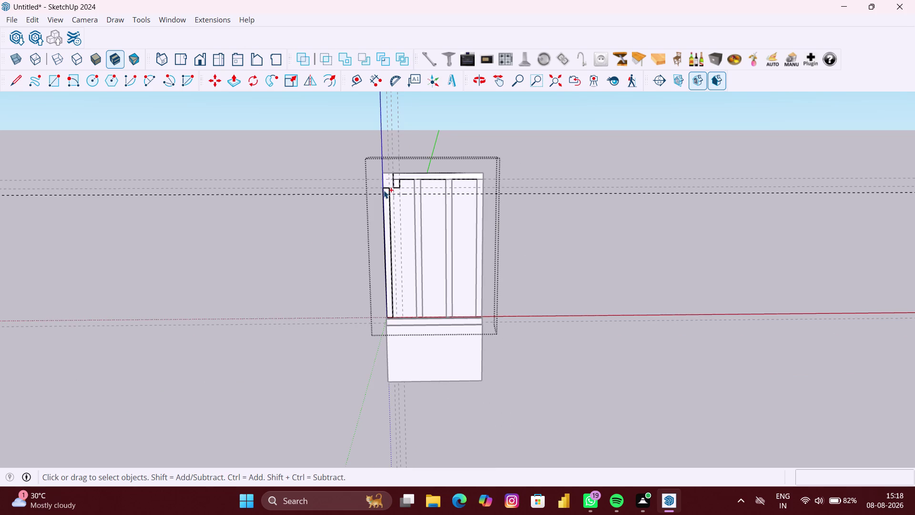
key(ctrl+z)
key(ctrl+z)
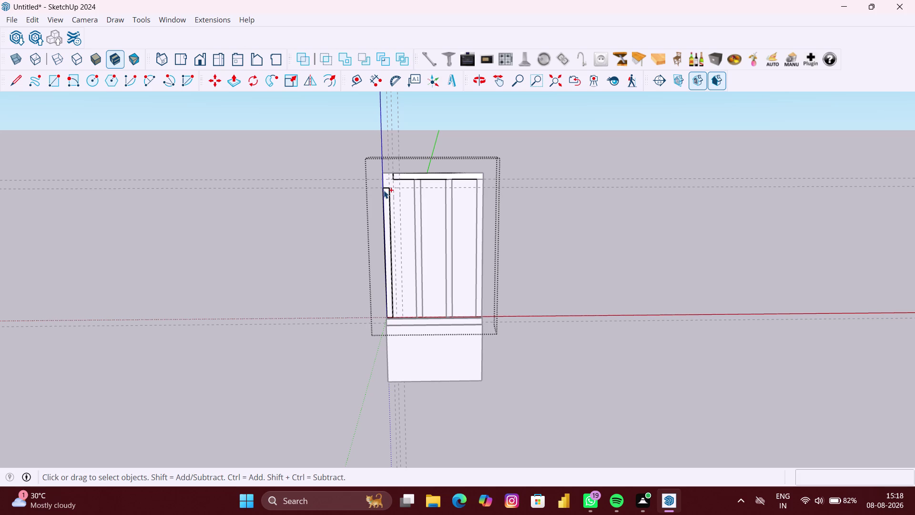
key(ctrl+z)
click(345, 187)
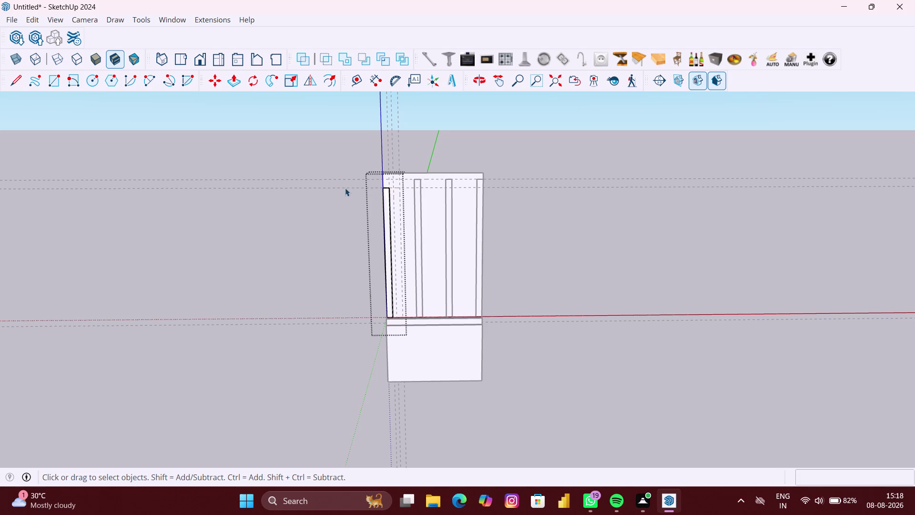
Zoom in on the frame's top rail and select it.
scroll(up, 3)
middle_drag(384, 178, 394, 179)
scroll(up, 3)
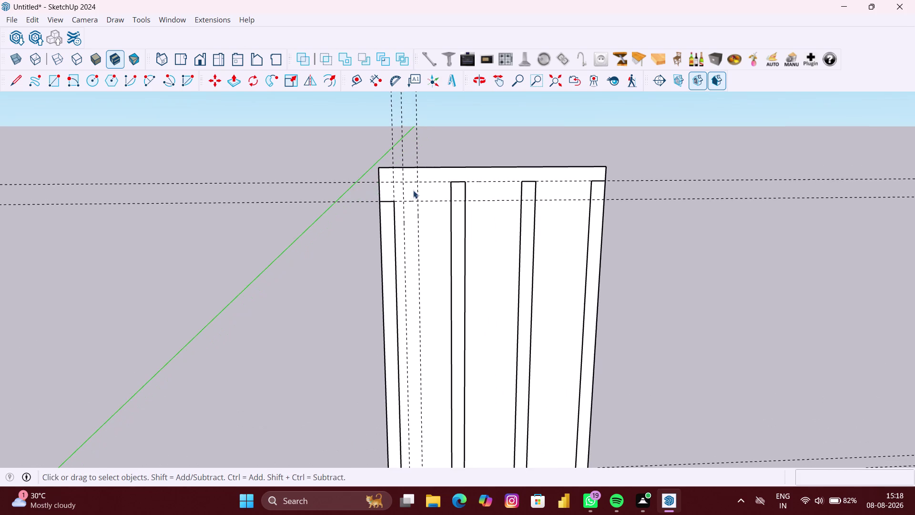
scroll(up, 3)
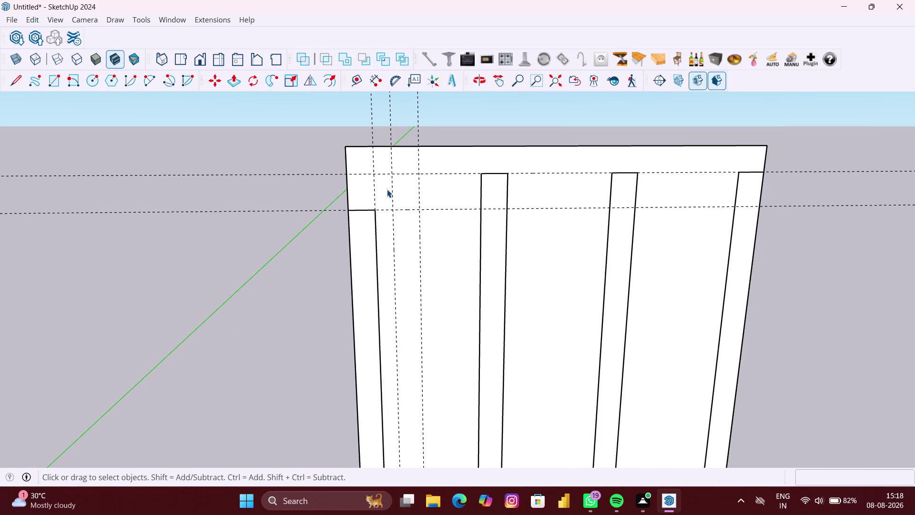
scroll(down, 3)
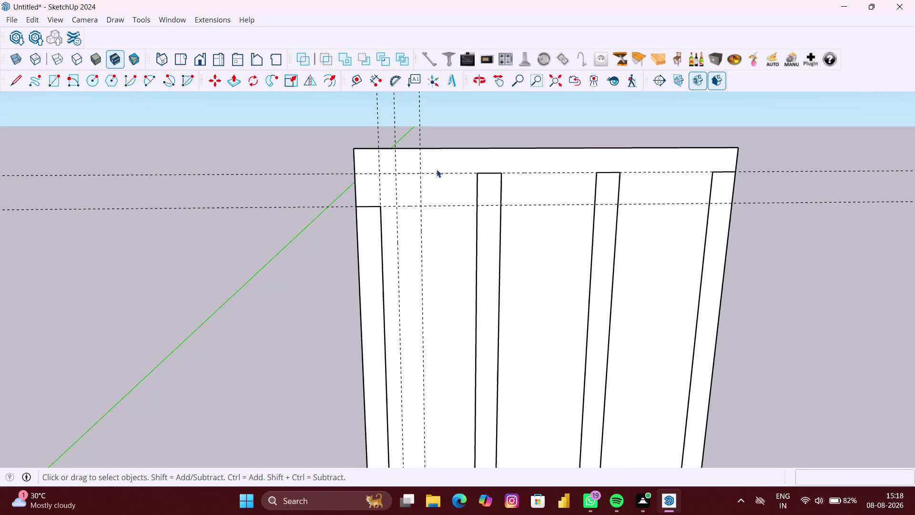
click(441, 167)
click(439, 182)
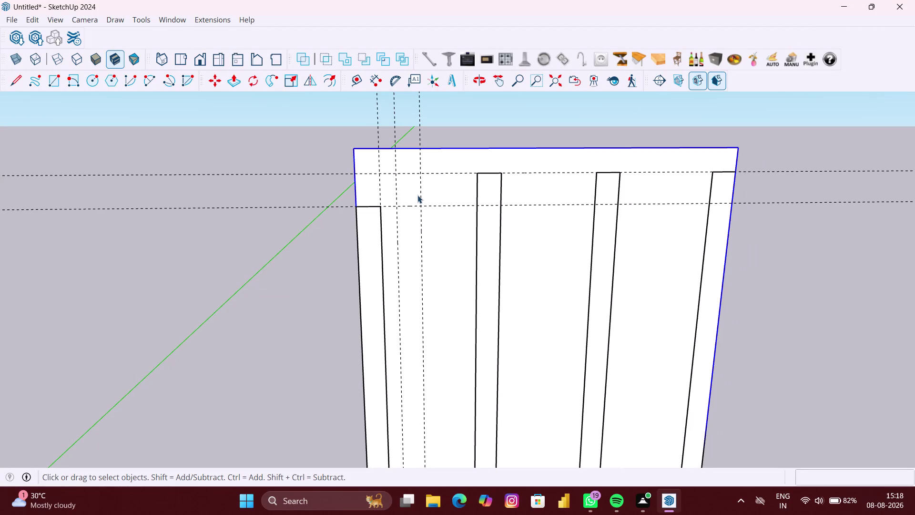
click(422, 187)
drag(424, 188, 429, 188)
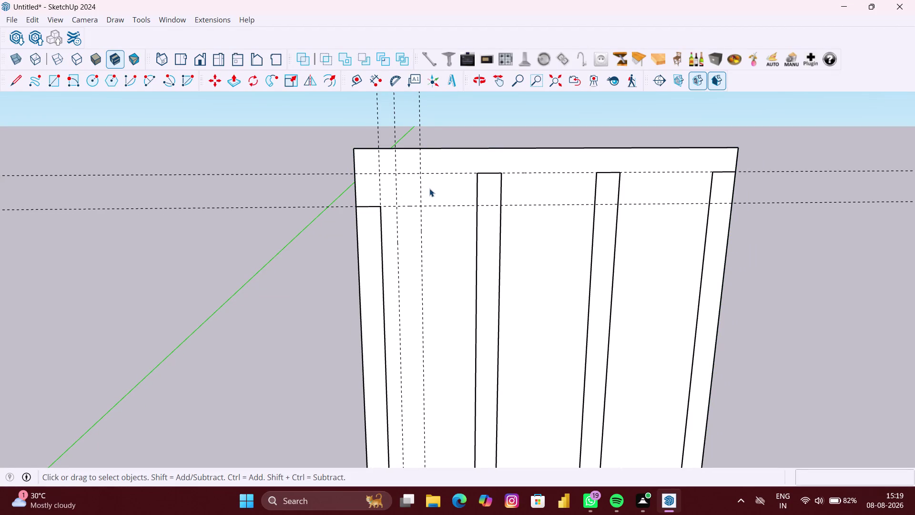
Select a horizontal guide line to check it, then clear the selection.
click(375, 228)
click(448, 207)
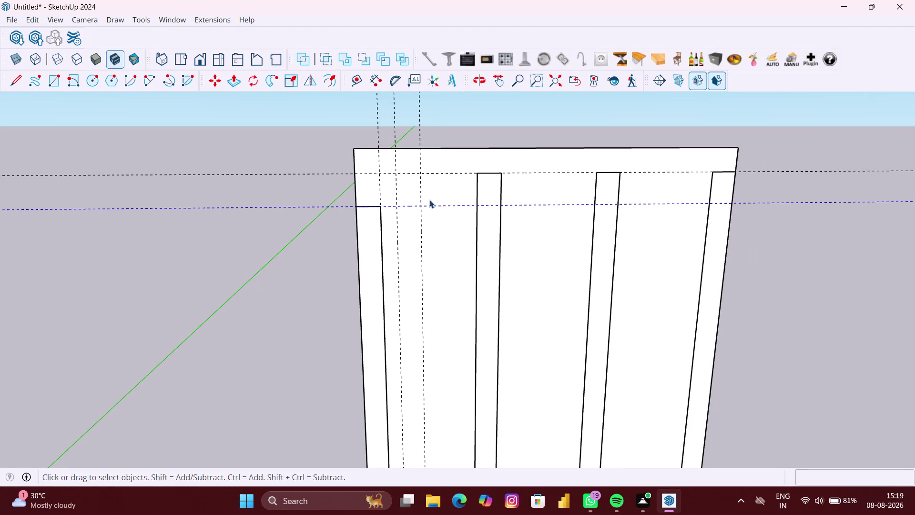
click(331, 187)
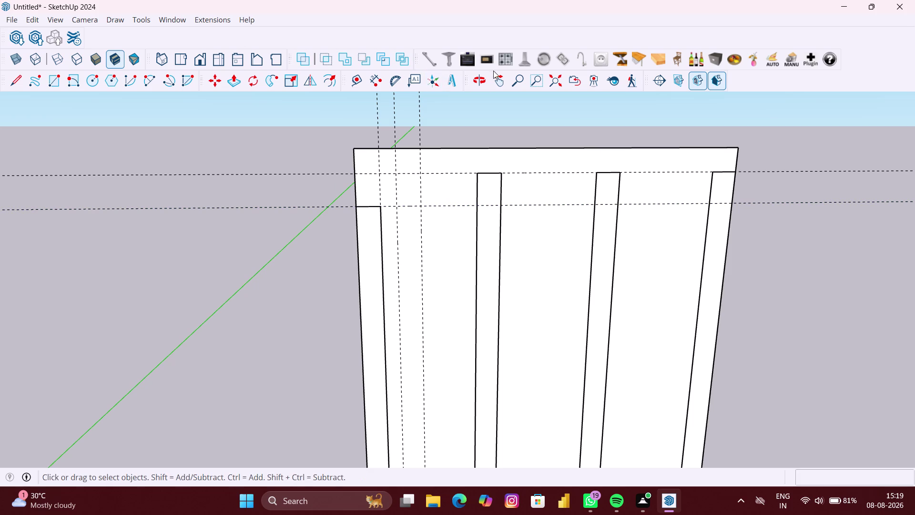
click(359, 80)
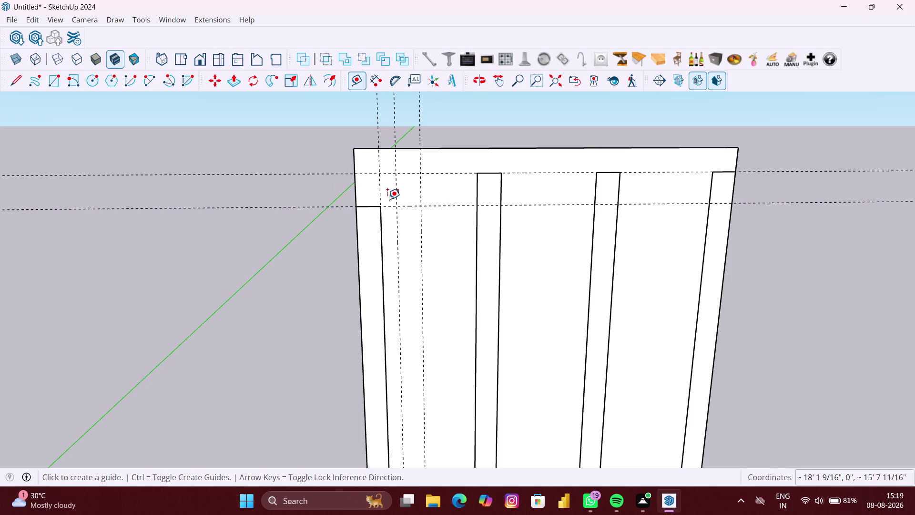
Place a vertical guide 3" from the existing vertical guide.
click(420, 198)
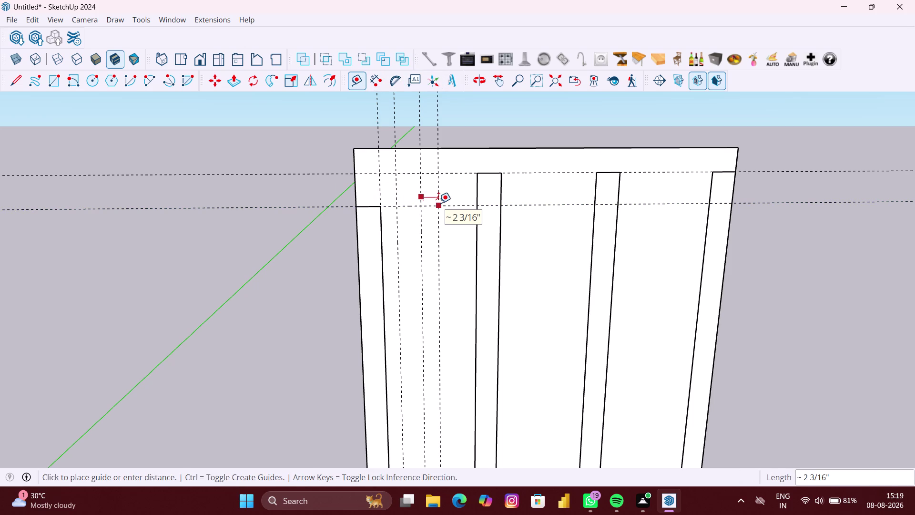
key(Right)
text(3)
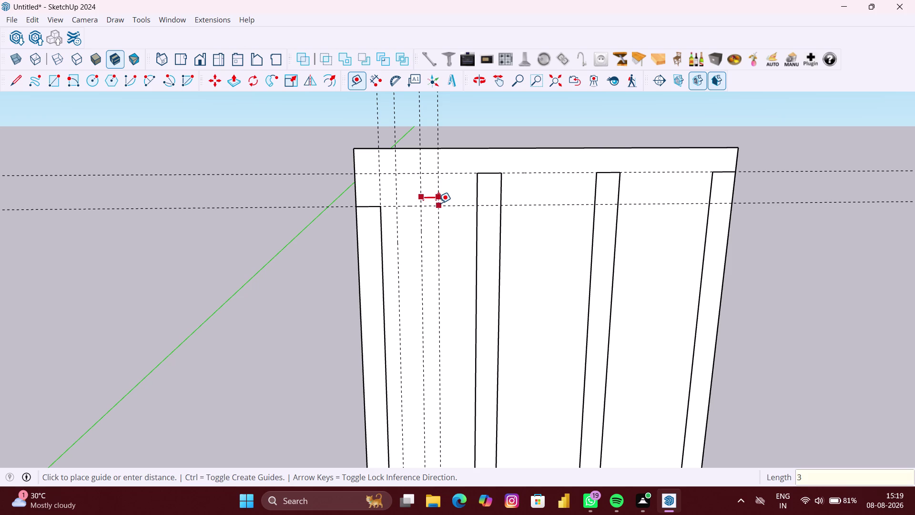
text(")
key(Return)
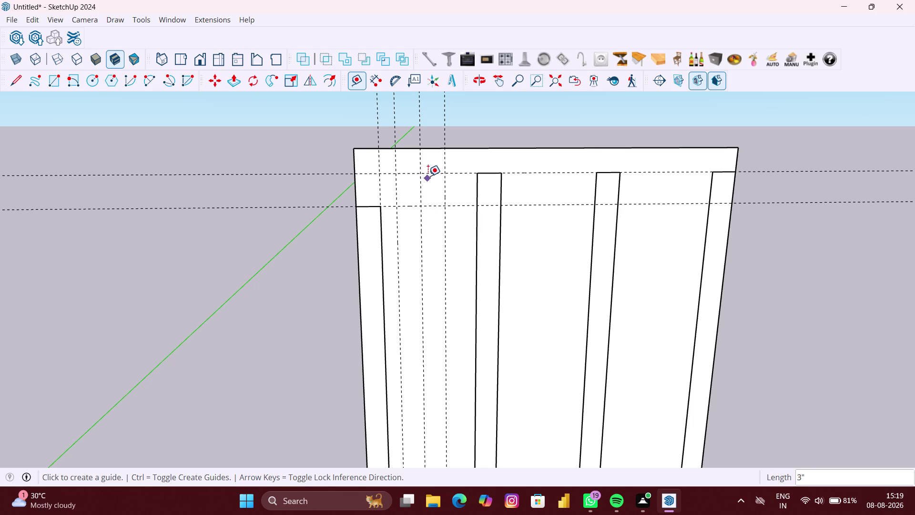
Place a horizontal guide 1" down on the top rail.
click(429, 173)
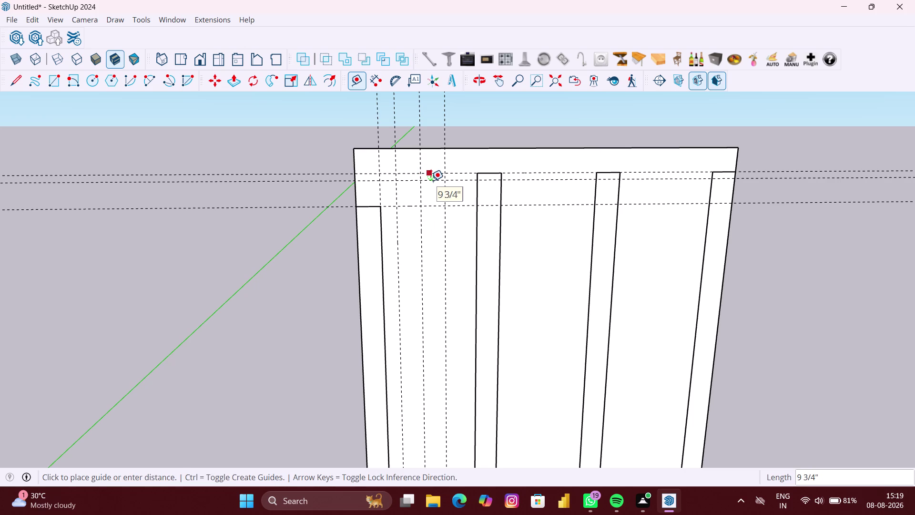
text(1")
key(Return)
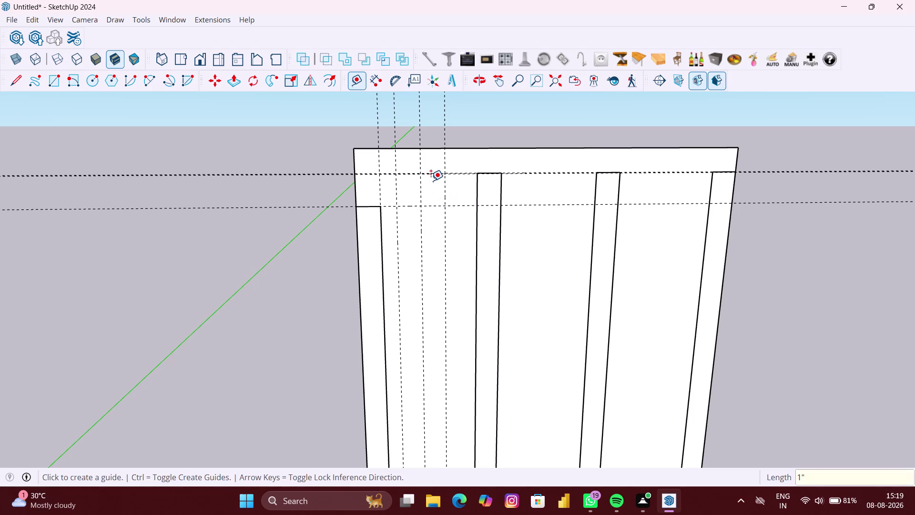
scroll(up, 3)
scroll(up, 3)
scroll(up, 3)
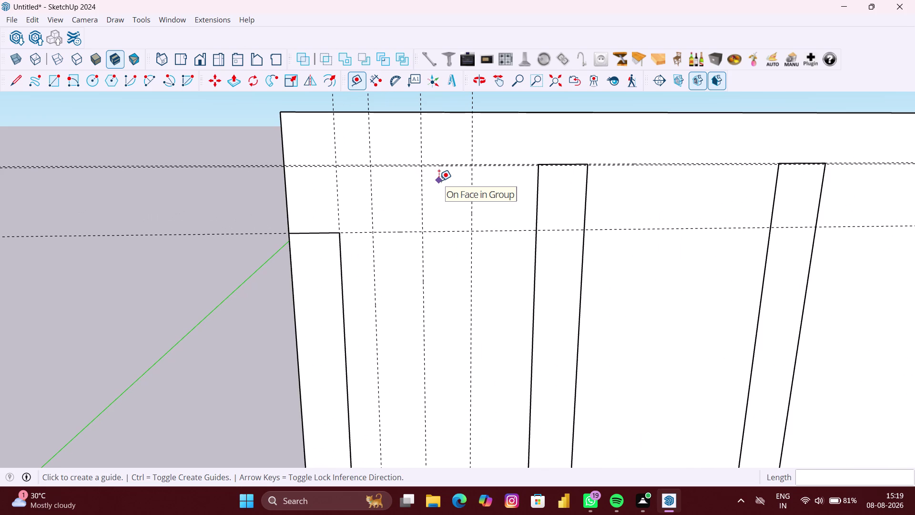
key(ctrl+z)
Add a second horizontal guide 1" from the new guide.
click(444, 166)
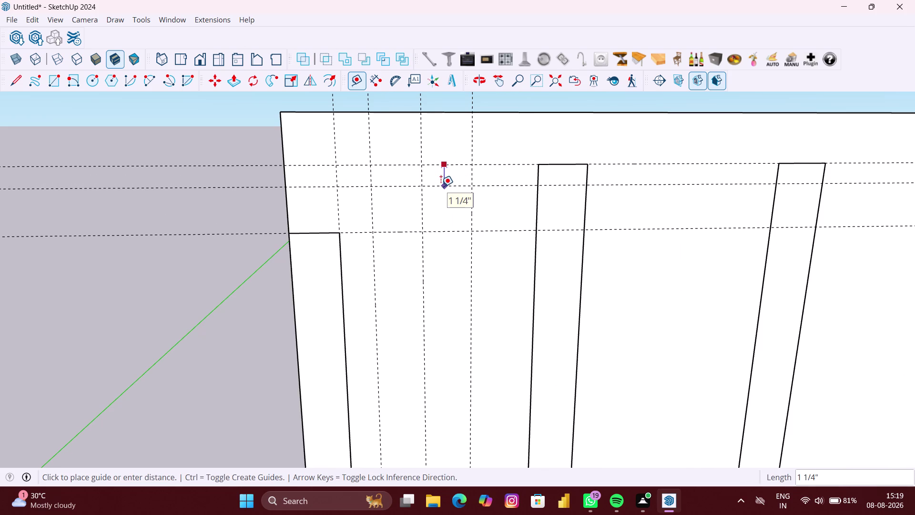
text(1")
key(Return)
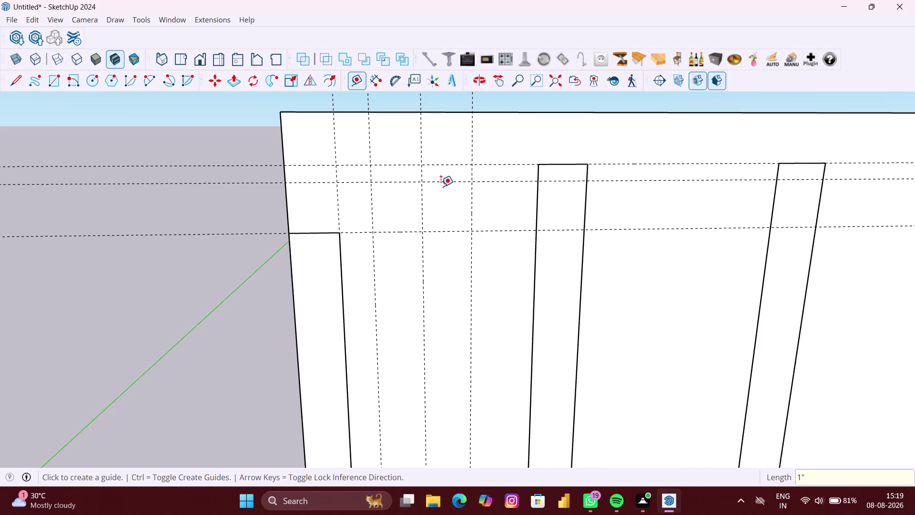
scroll(down, 3)
scroll(down, 3)
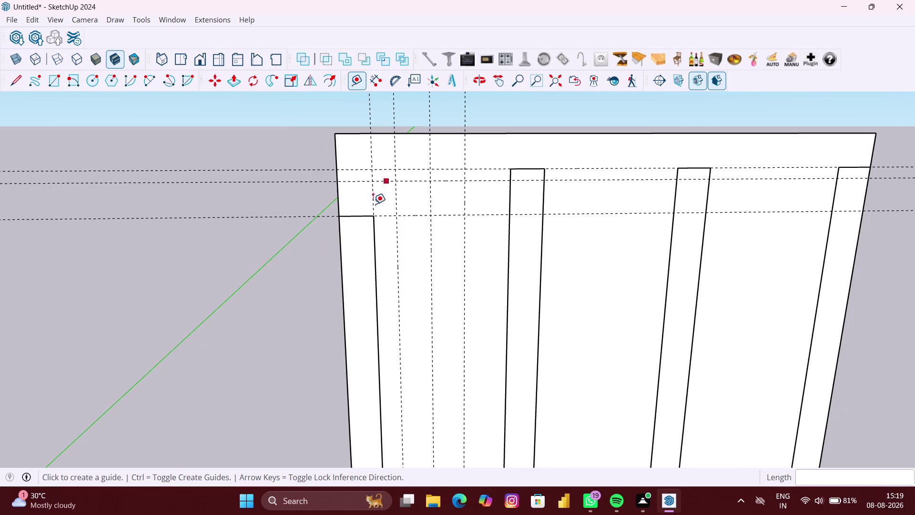
scroll(down, 3)
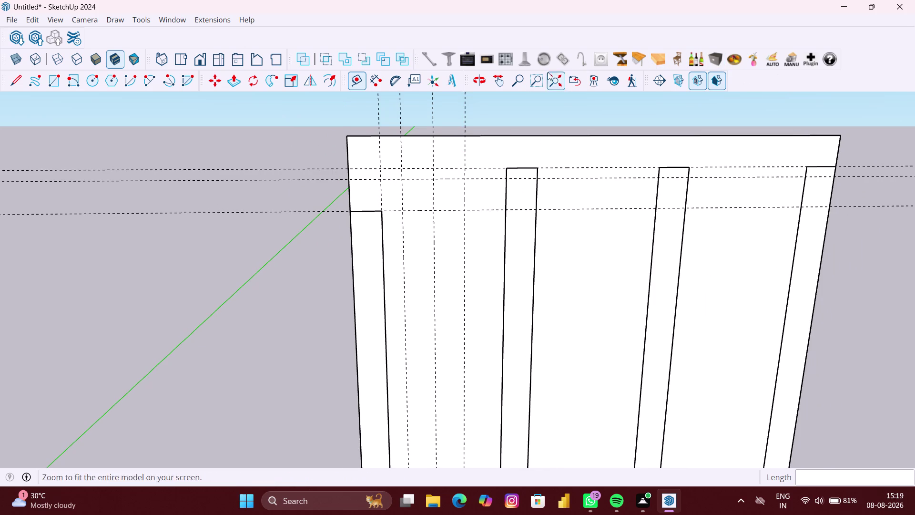
click(380, 78)
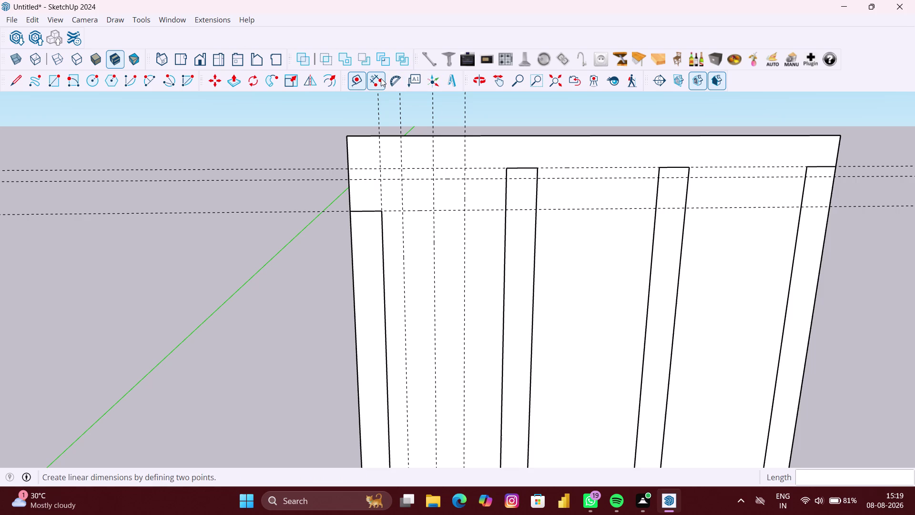
click(347, 179)
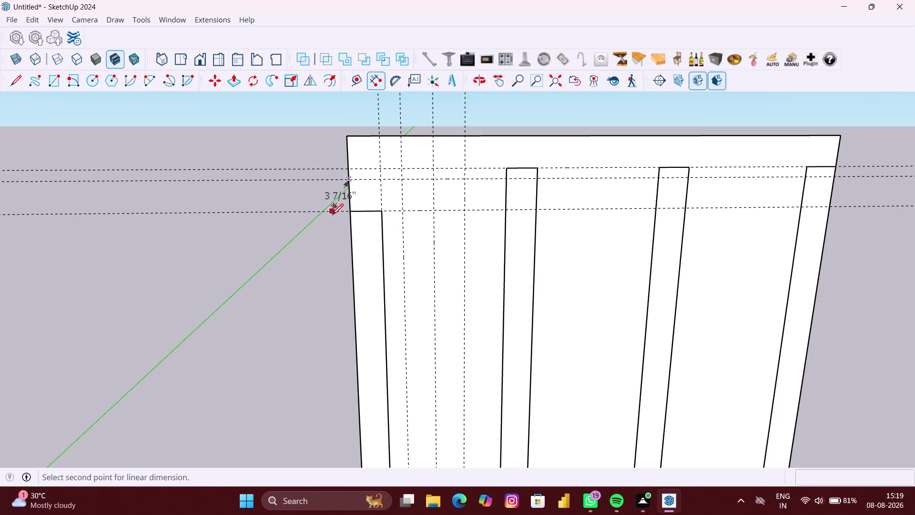
key(space)
scroll(down, 3)
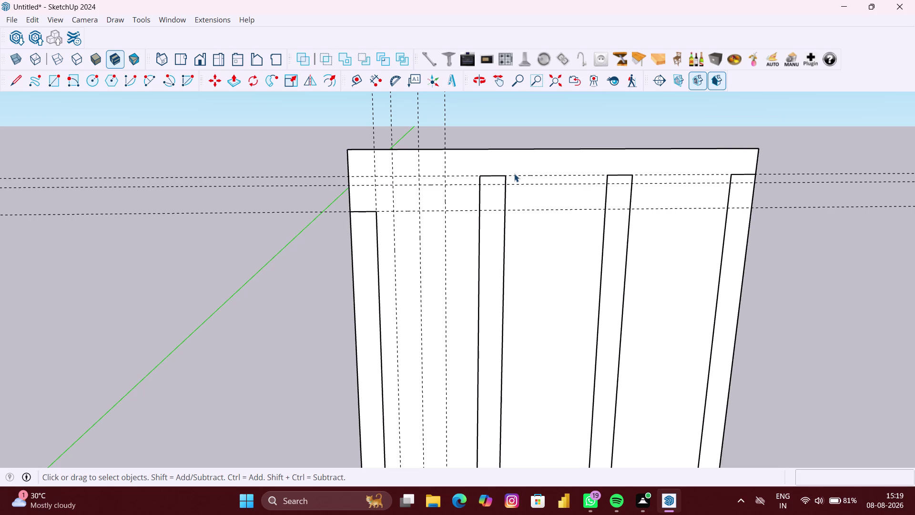
right_click(791, 157)
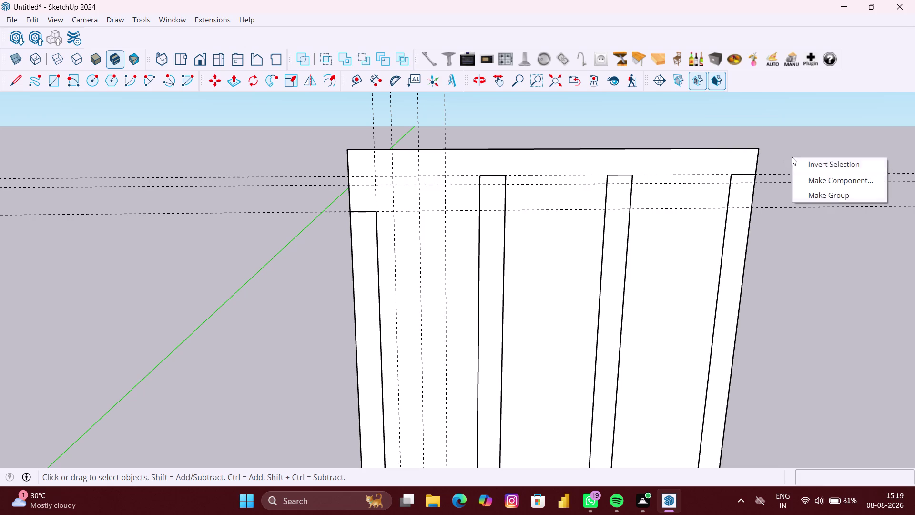
Draw rectangles across the top rail and a small notch rectangle at its left corner.
click(821, 195)
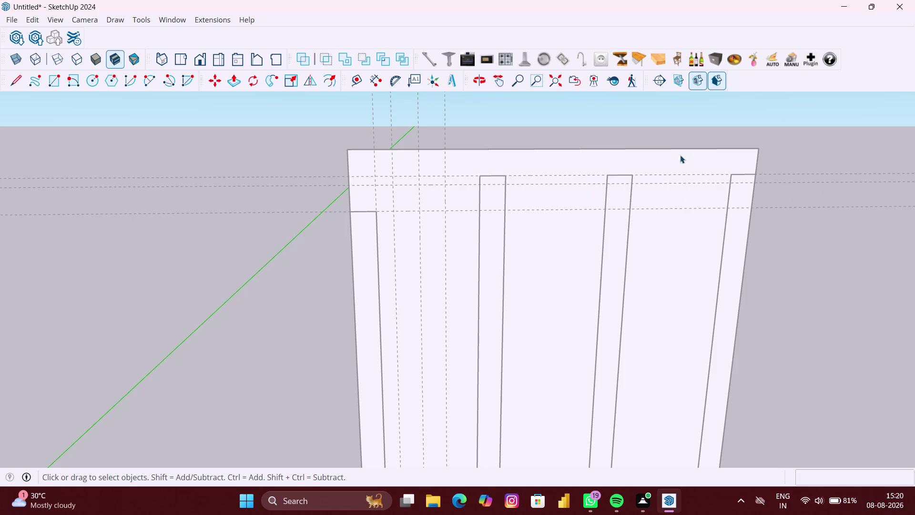
key(r)
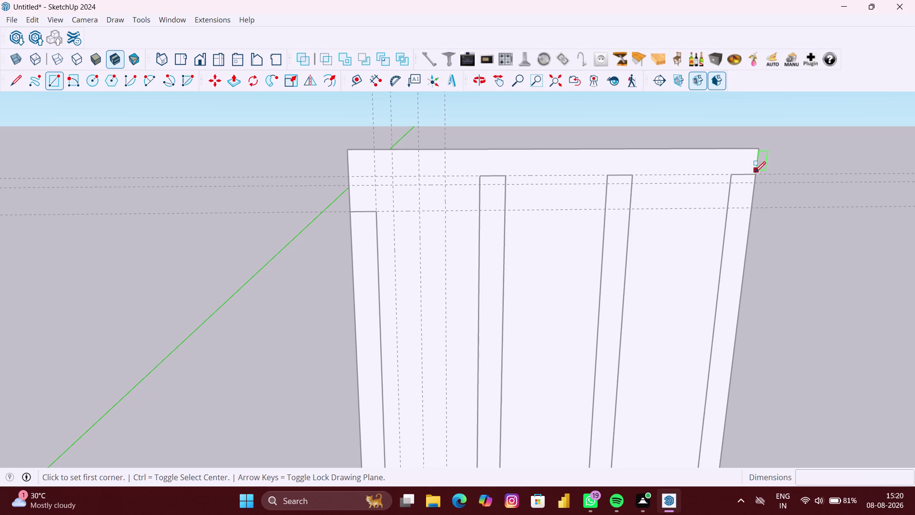
click(755, 174)
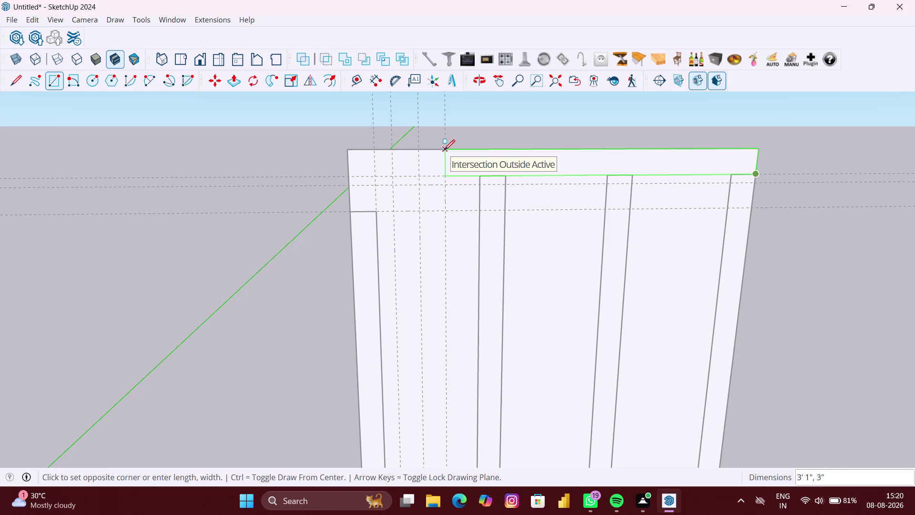
click(419, 149)
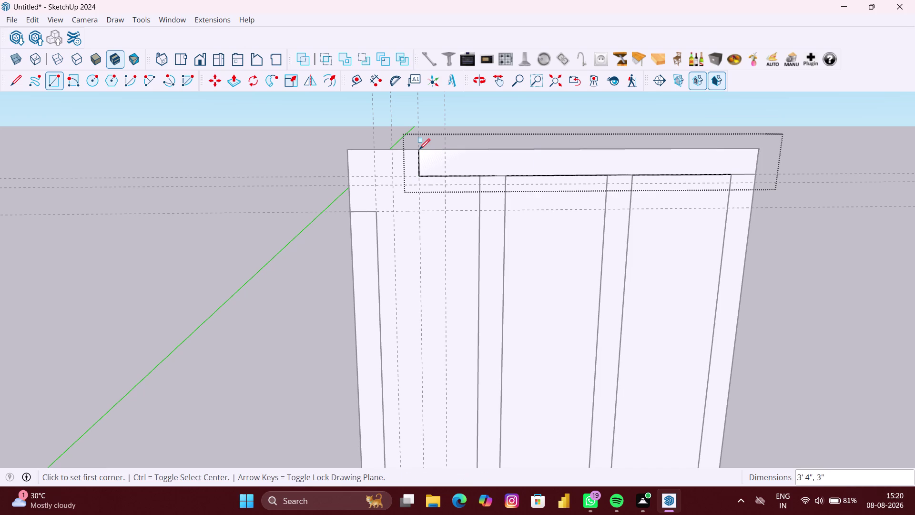
click(421, 177)
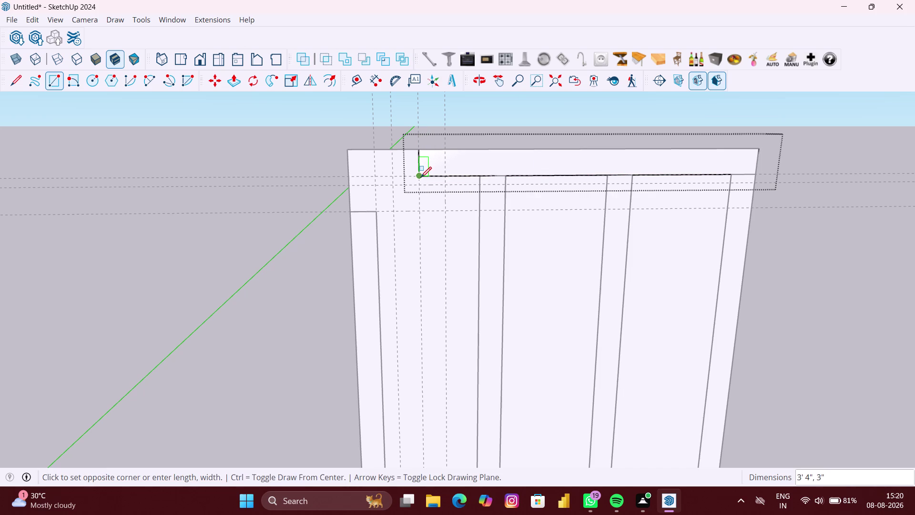
click(446, 211)
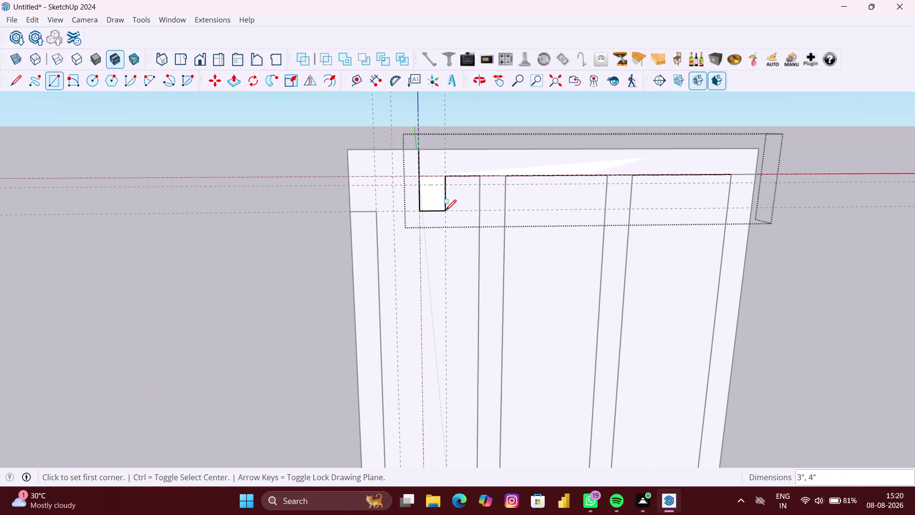
click(417, 184)
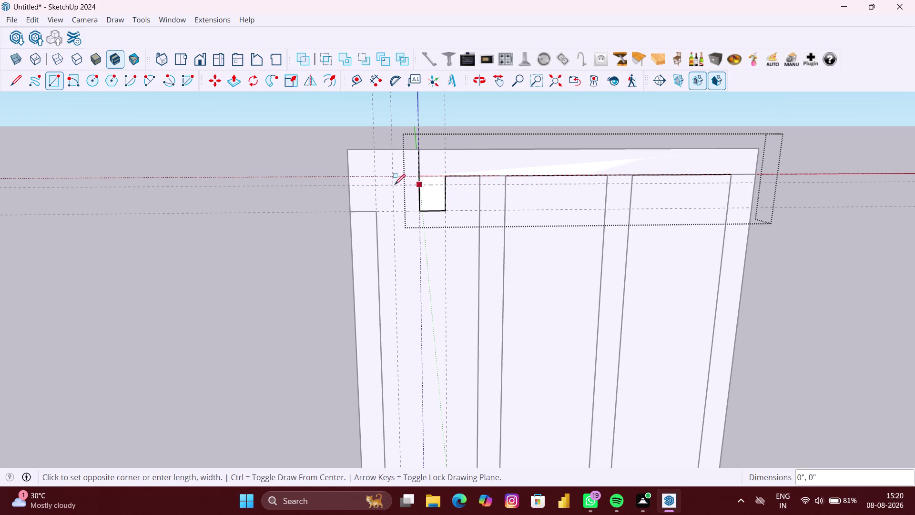
click(350, 211)
scroll(down, 3)
key(space)
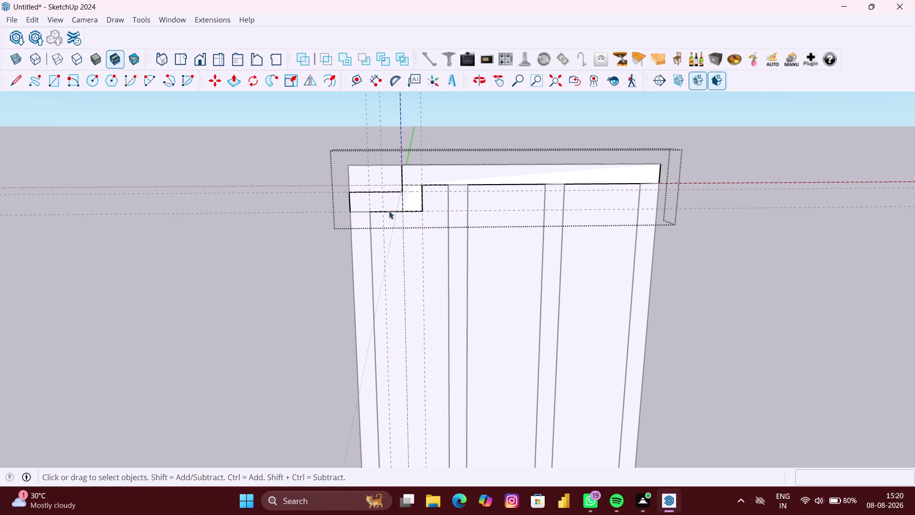
Inside the frame group, delete the filler face between the bars.
scroll(down, 3)
click(420, 211)
scroll(down, 3)
click(395, 263)
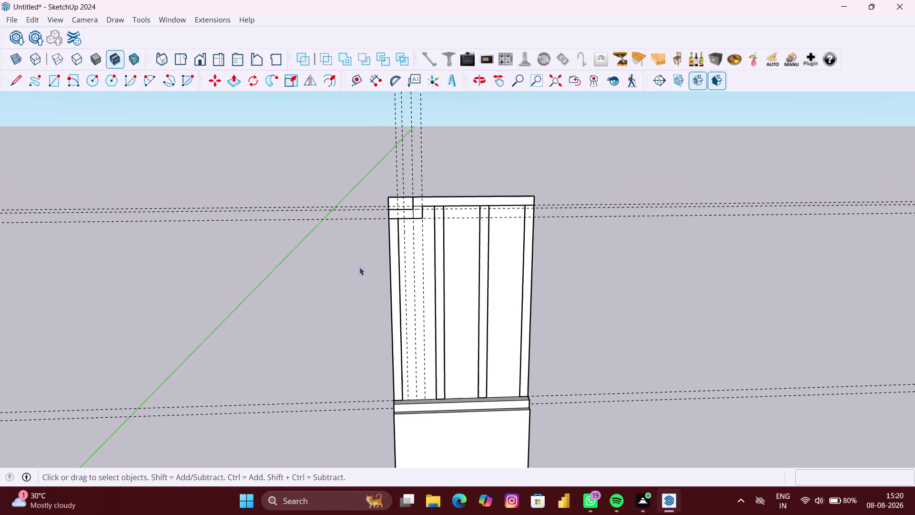
scroll(up, 3)
drag(465, 259, 471, 267)
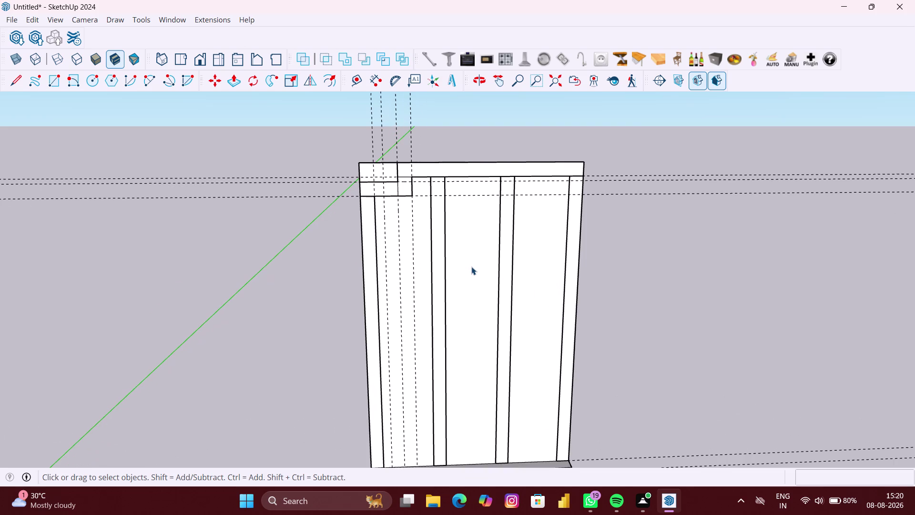
double_click(471, 266)
drag(764, 280, 768, 284)
double_click(478, 264)
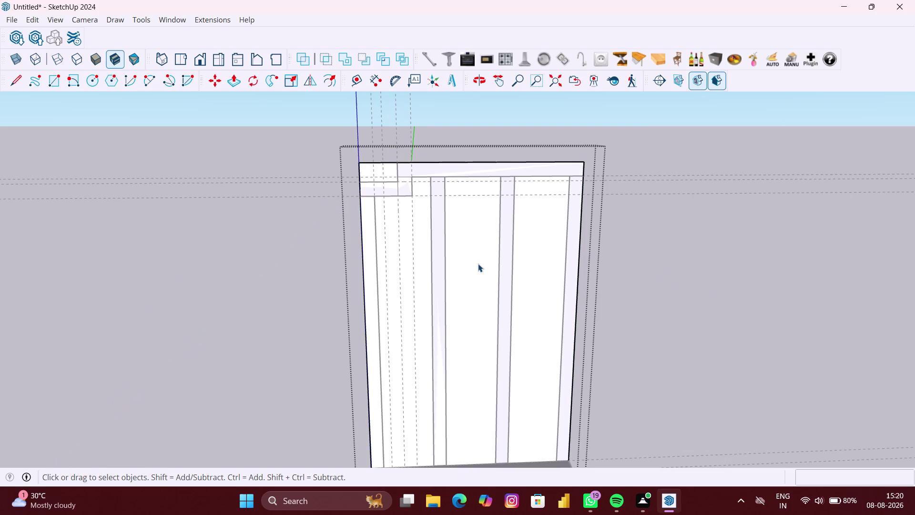
click(478, 263)
key(Delete)
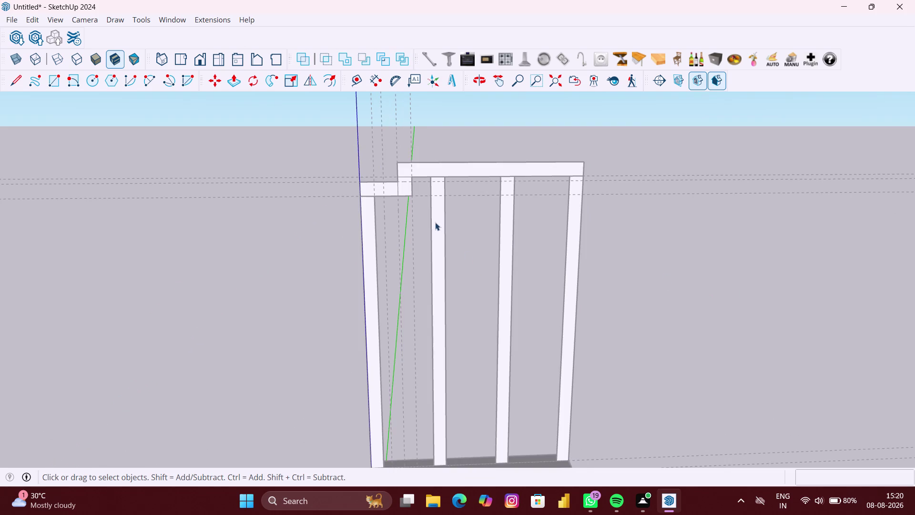
Orbit to check the open frame and exit the frame group.
scroll(down, 3)
click(614, 232)
scroll(up, 3)
middle_drag(610, 307, 599, 303)
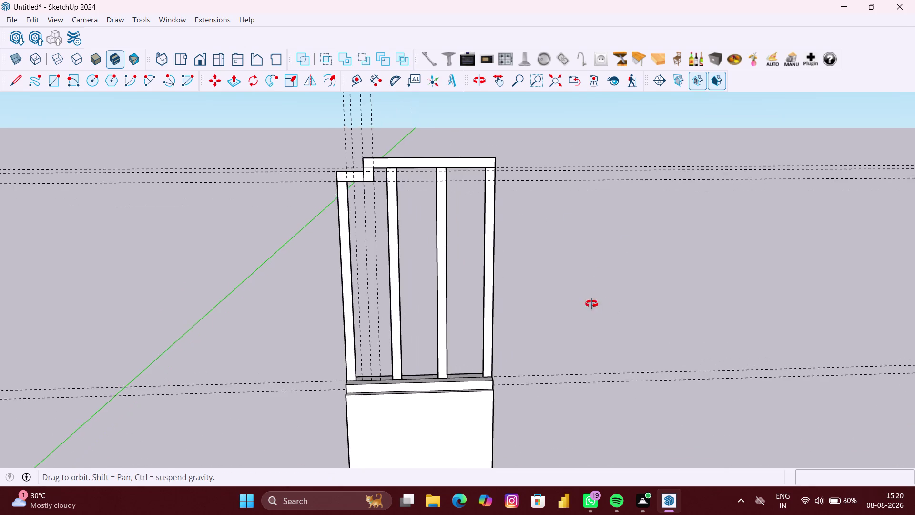
middle_drag(599, 304, 531, 309)
scroll(up, 3)
middle_drag(416, 221, 499, 220)
scroll(up, 3)
click(129, 180)
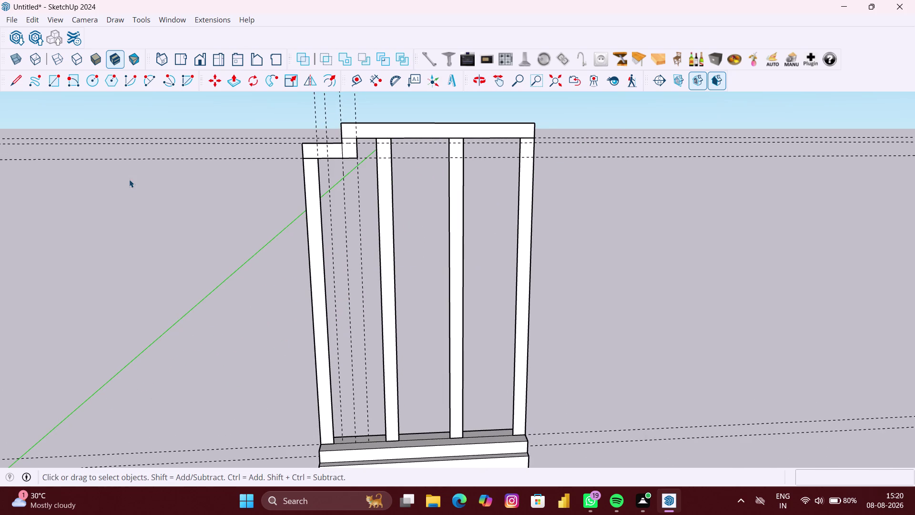
drag(193, 177, 194, 172)
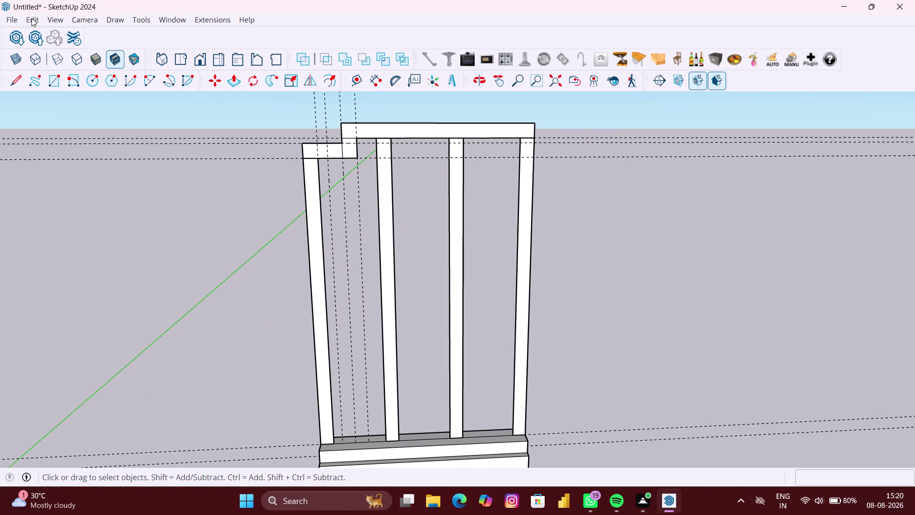
click(31, 18)
click(76, 143)
scroll(down, 3)
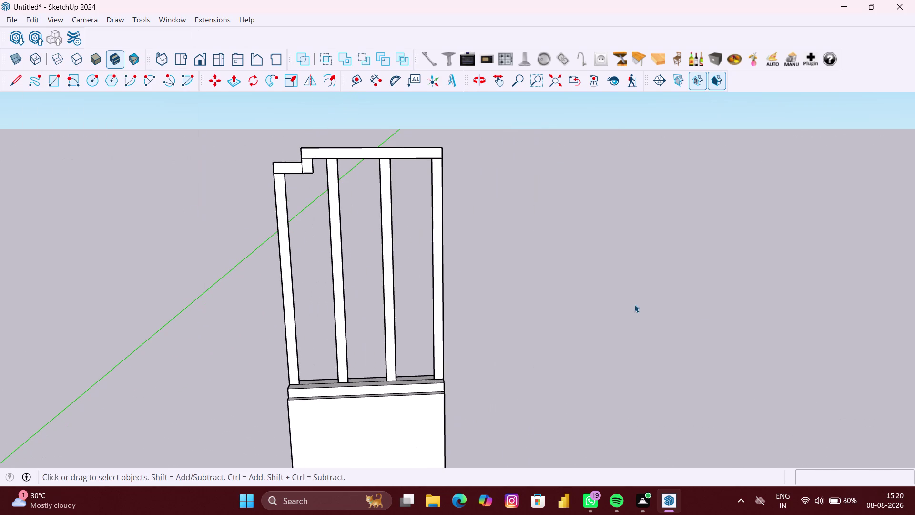
click(790, 312)
scroll(up, 3)
Delete the leftover stray edges in the top rail's notch, then exit the group.
double_click(314, 156)
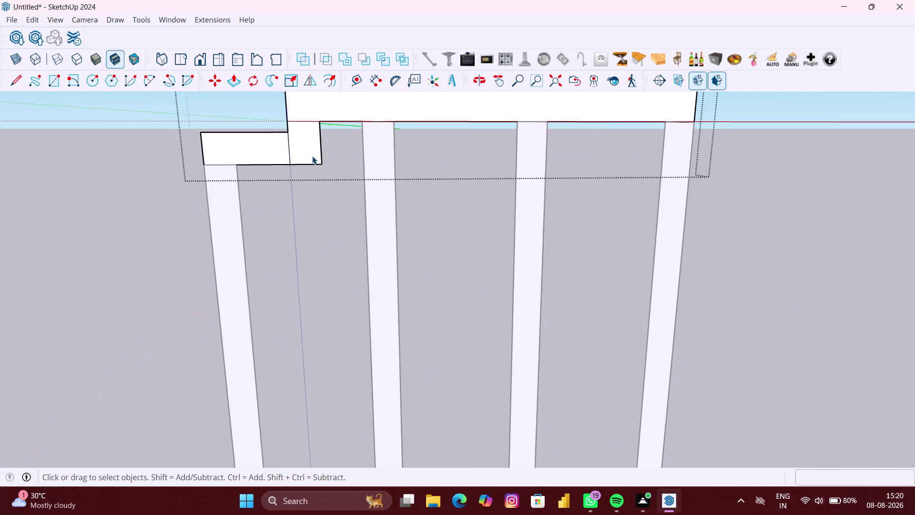
scroll(up, 3)
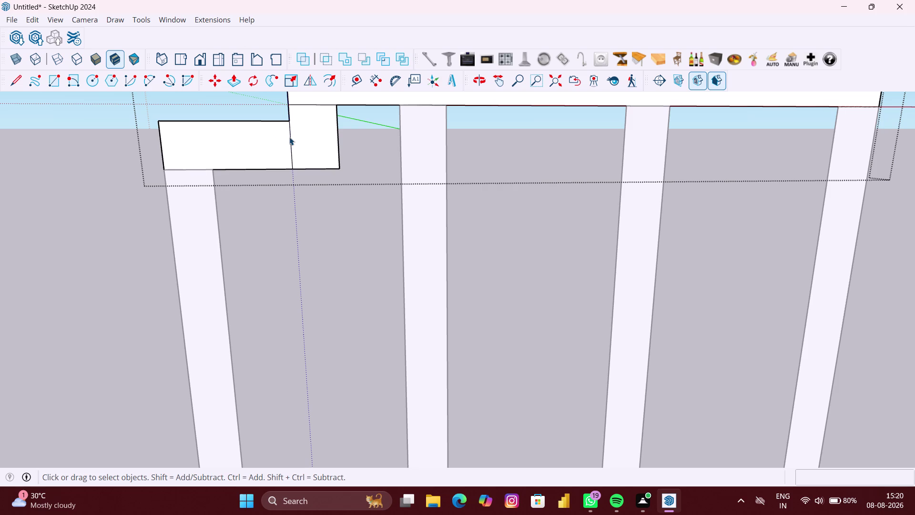
click(289, 137)
drag(289, 149, 302, 150)
click(291, 150)
key(Delete)
click(323, 103)
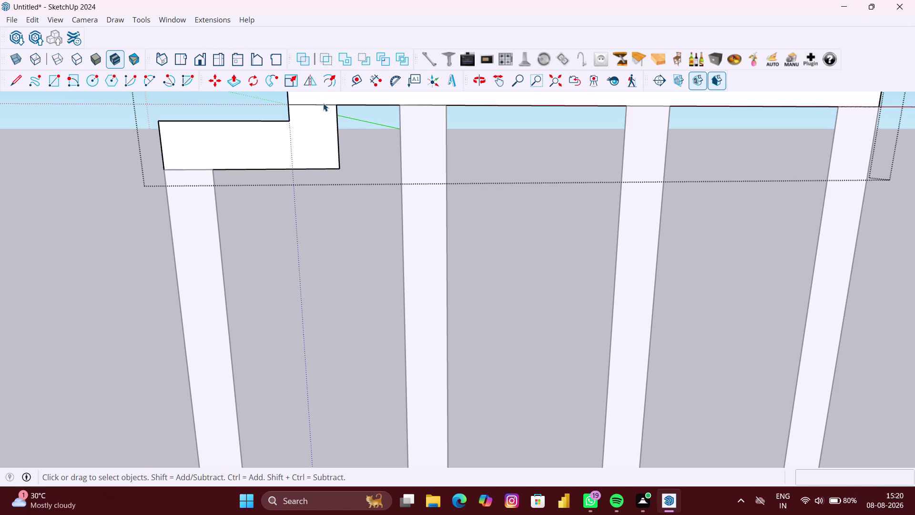
click(322, 107)
click(322, 106)
key(Delete)
scroll(down, 3)
click(152, 207)
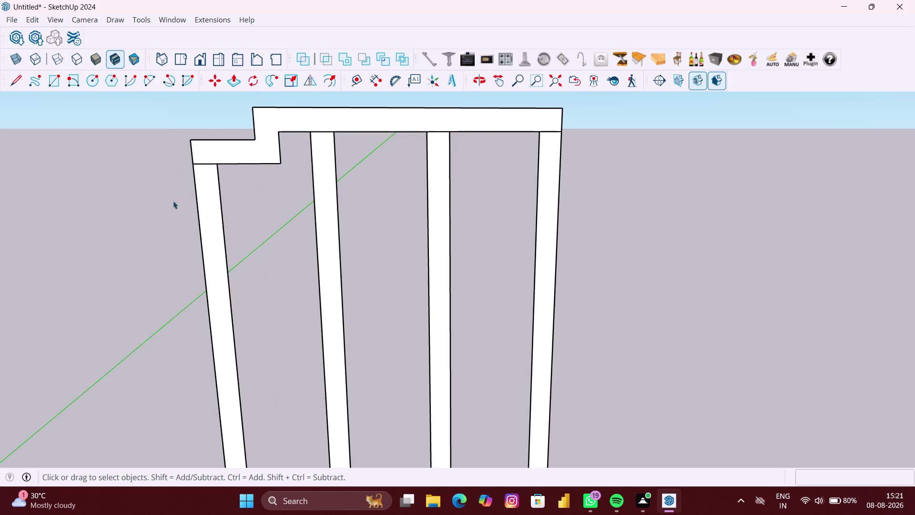
Delete the left post face in the frame group, then undo to restore it.
scroll(up, 3)
double_click(212, 157)
click(212, 156)
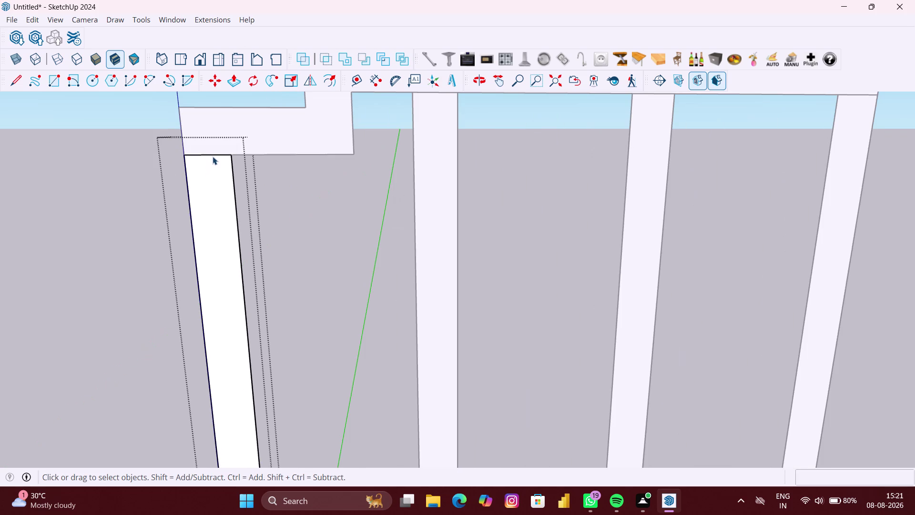
key(Delete)
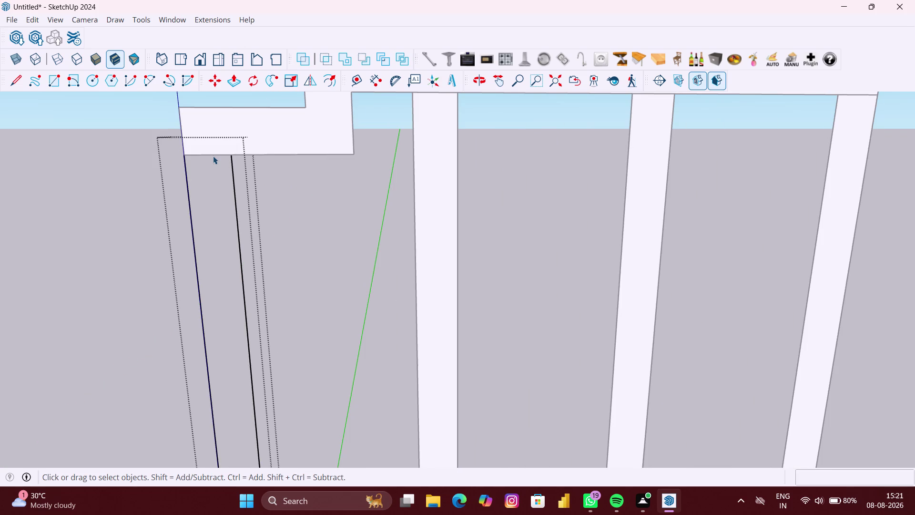
key(ctrl+z)
scroll(down, 3)
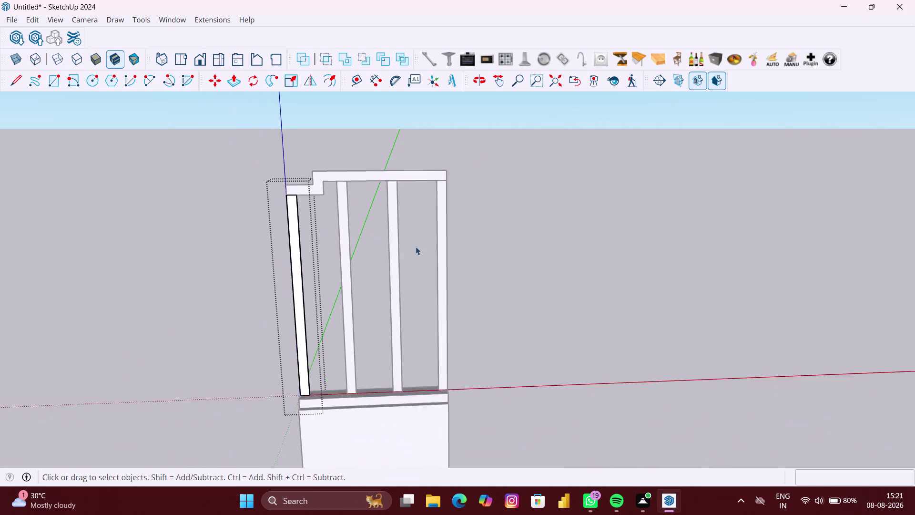
click(467, 248)
scroll(up, 3)
middle_click(469, 275)
scroll(up, 3)
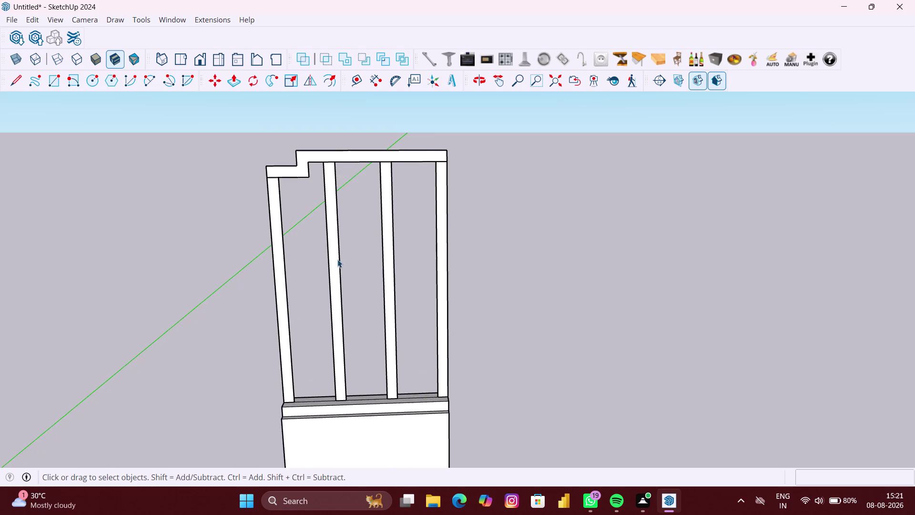
Orbit around the model to view the flat bars and rails from the side.
middle_drag(337, 258, 483, 251)
scroll(down, 3)
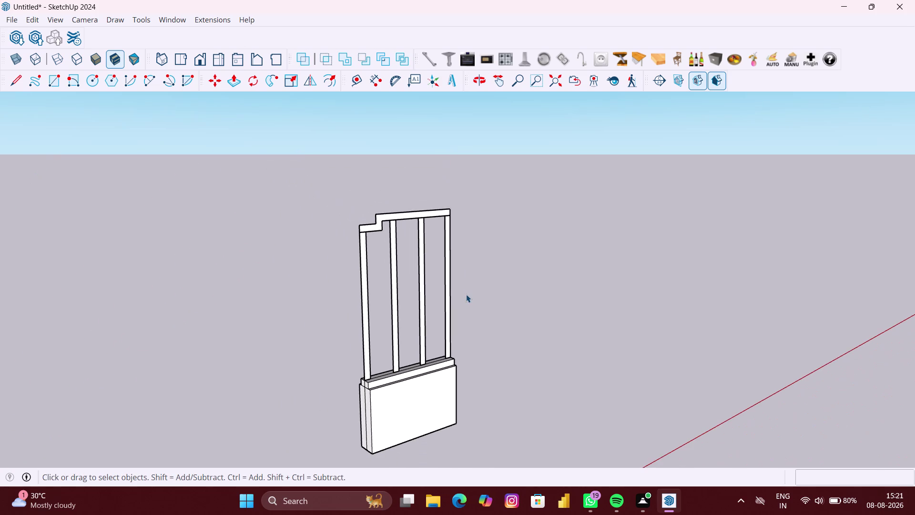
middle_drag(557, 355, 523, 357)
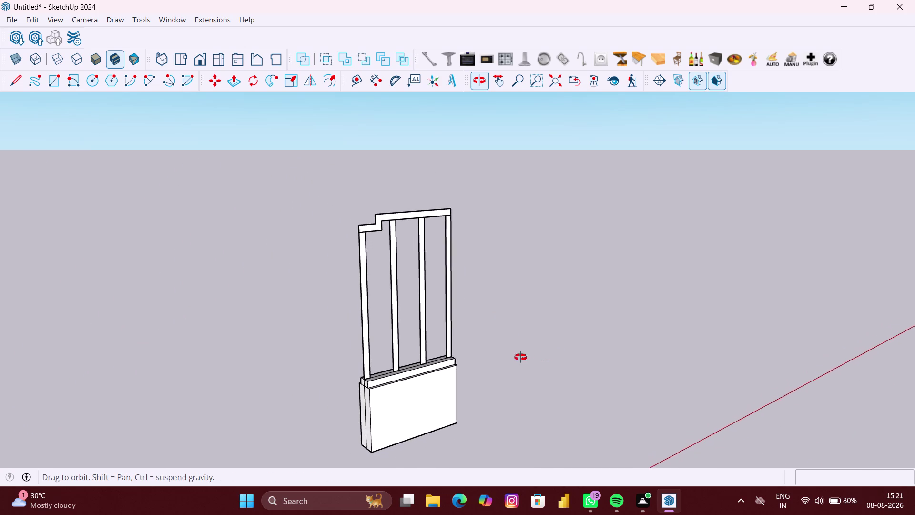
middle_drag(523, 356, 491, 358)
middle_drag(503, 354, 458, 360)
middle_drag(499, 353, 408, 358)
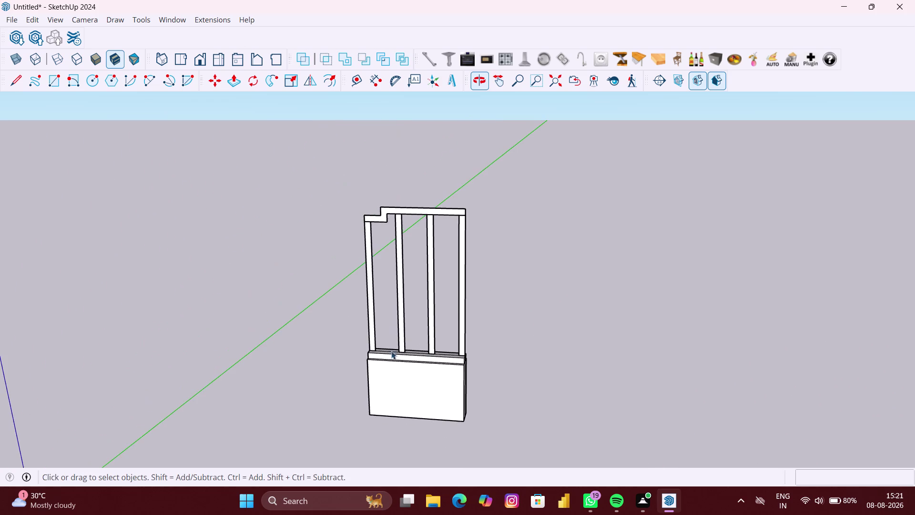
scroll(up, 3)
middle_drag(338, 323, 764, 396)
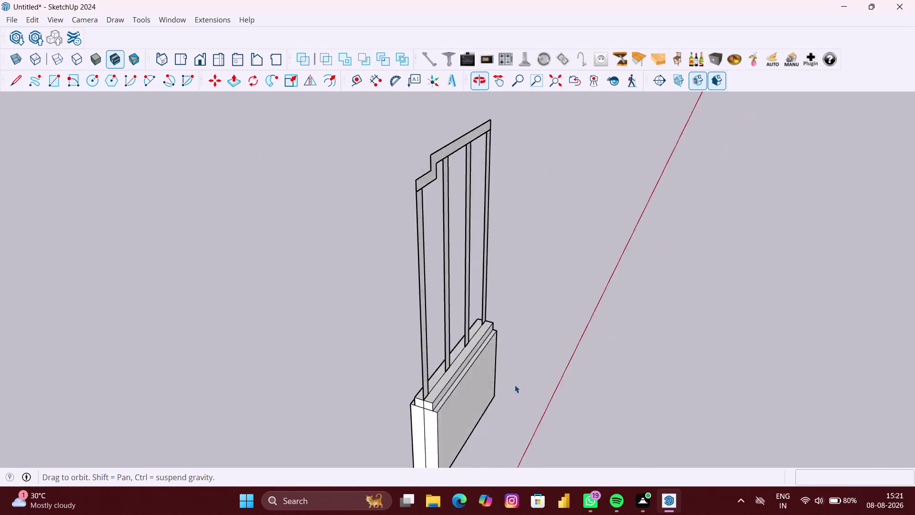
middle_drag(337, 375, 470, 353)
scroll(up, 3)
scroll(up, 3)
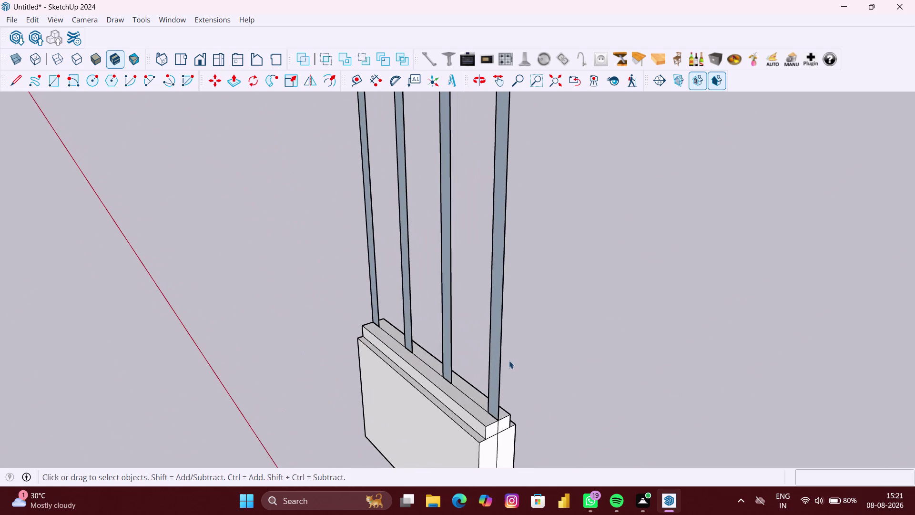
Open the frame group and push the right vertical bar out 3 inches.
key(p)
scroll(up, 3)
scroll(up, 3)
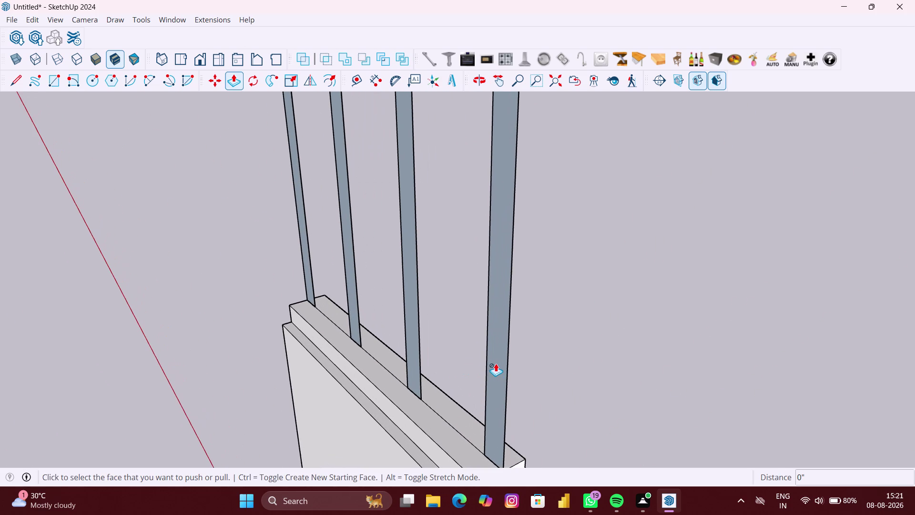
key(space)
double_click(497, 363)
key(p)
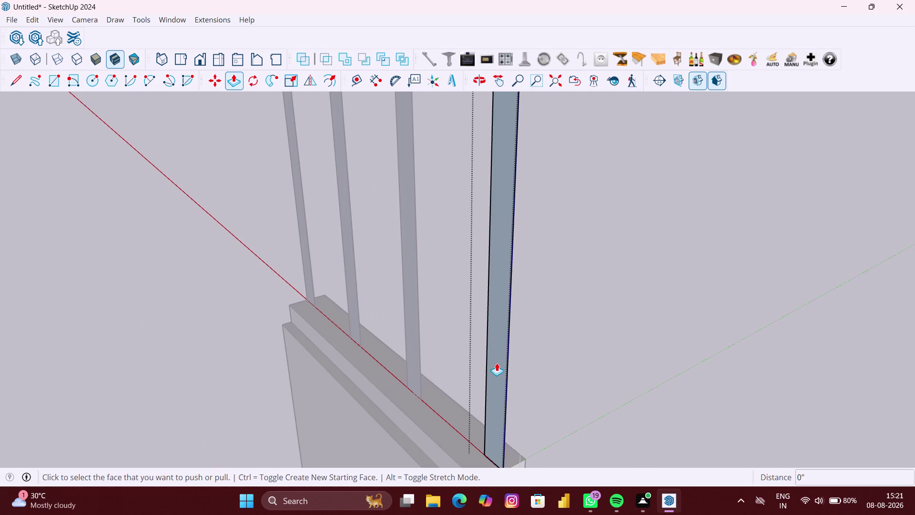
click(493, 362)
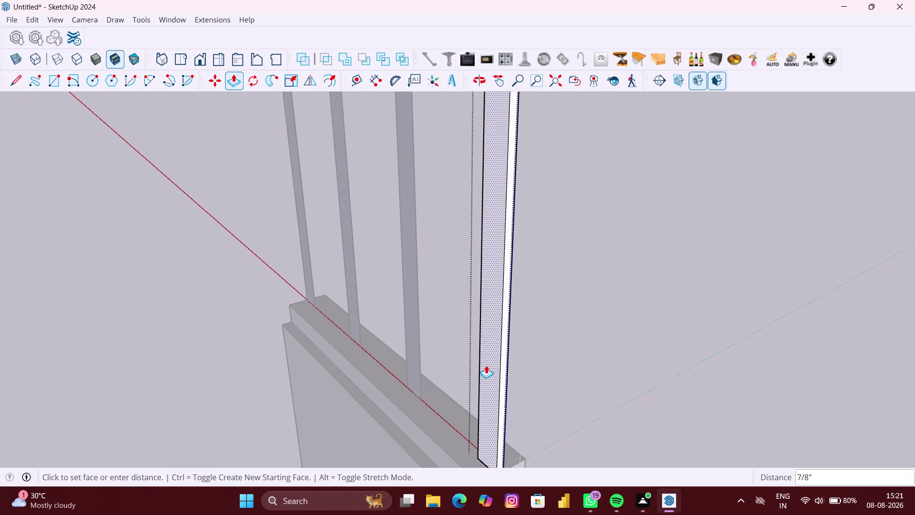
key(3)
key(shift+quotedbl)
key(Return)
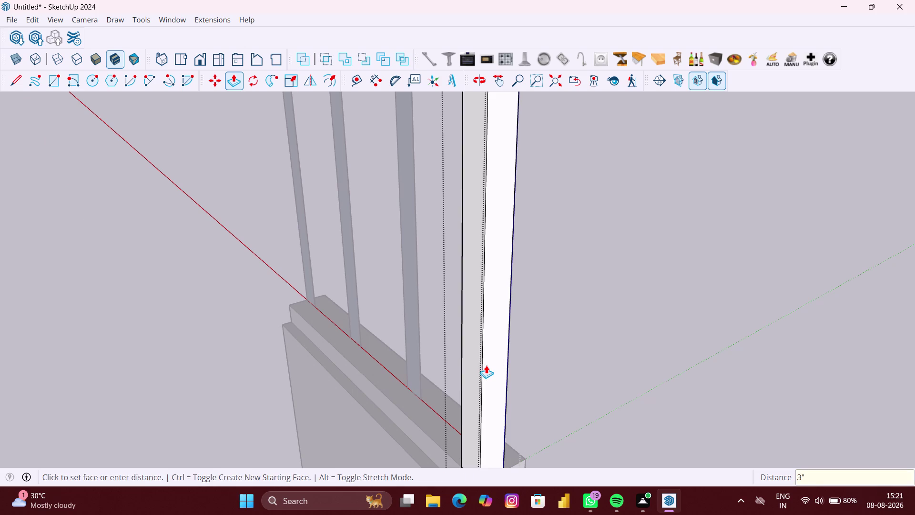
Orbit to the far side and extrude the left post's face.
scroll(down, 3)
middle_drag(548, 331, 431, 326)
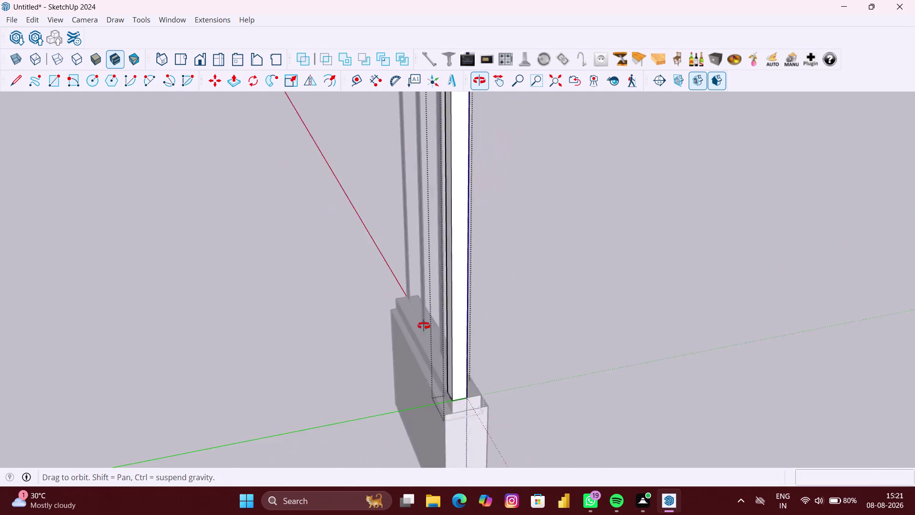
middle_drag(432, 326, 387, 324)
scroll(up, 3)
middle_drag(422, 343, 397, 334)
scroll(up, 3)
scroll(up, 3)
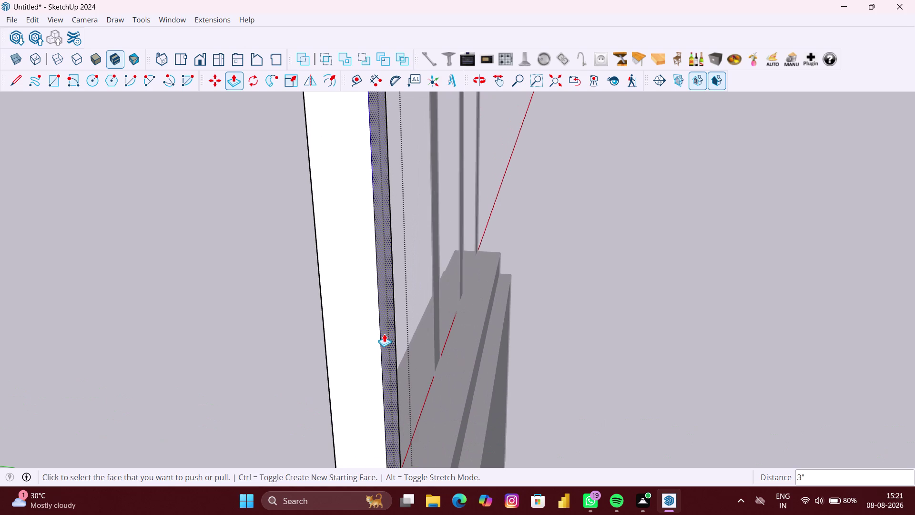
click(384, 333)
scroll(down, 3)
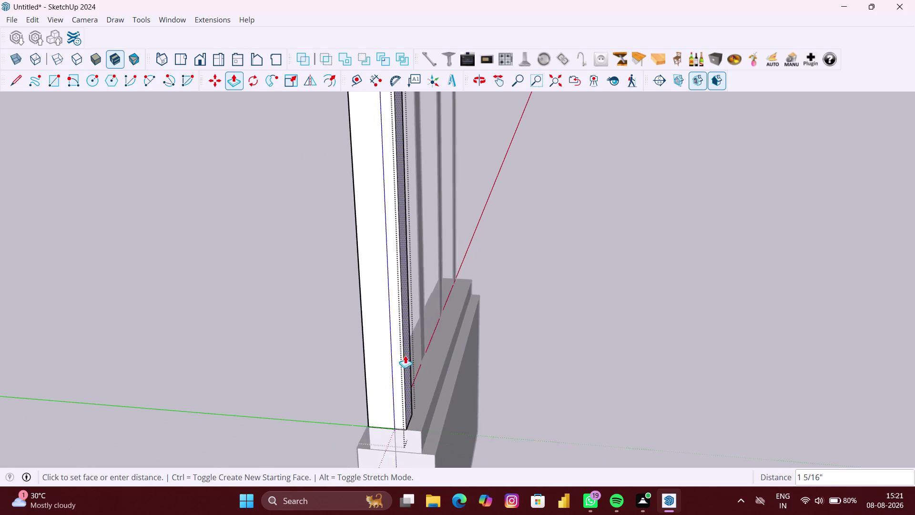
scroll(up, 3)
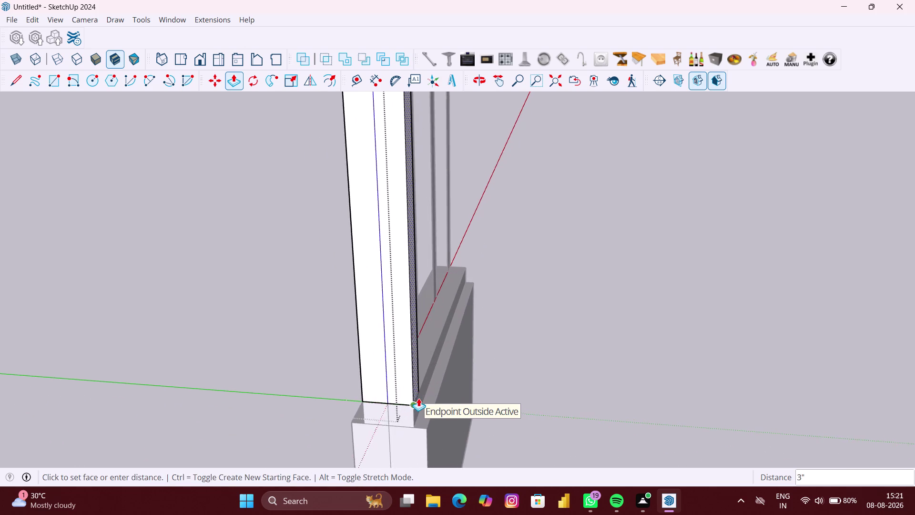
scroll(up, 3)
click(419, 397)
Thicken the nearest vertical bar to the 3-inch depth.
scroll(down, 3)
middle_drag(423, 370, 416, 367)
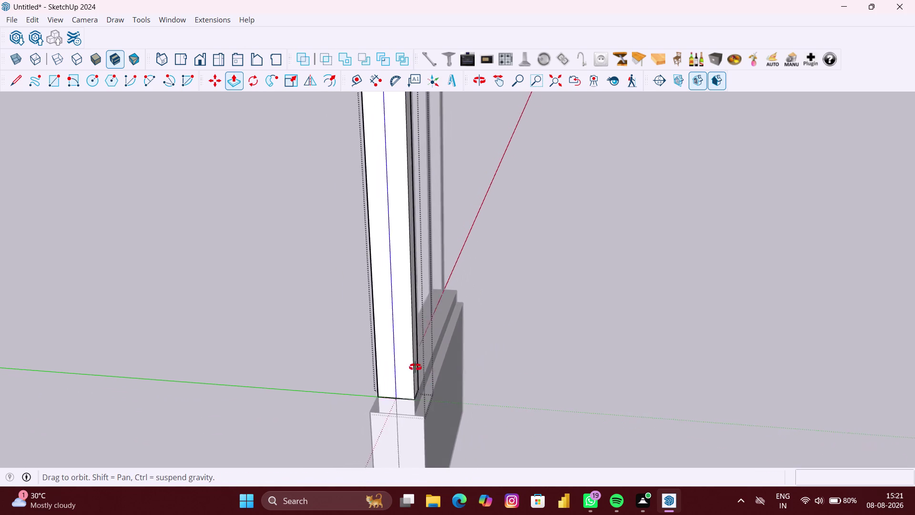
middle_drag(416, 367, 299, 365)
scroll(up, 3)
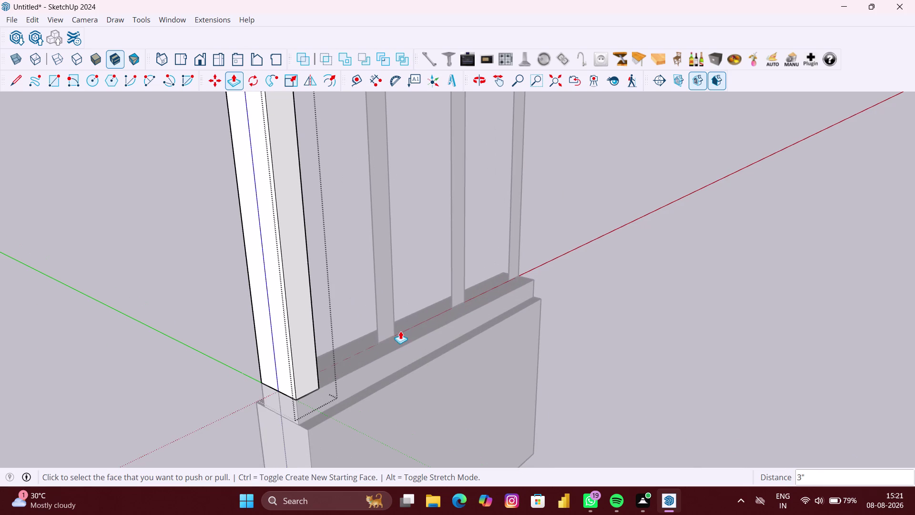
key(space)
click(387, 313)
click(388, 316)
click(388, 315)
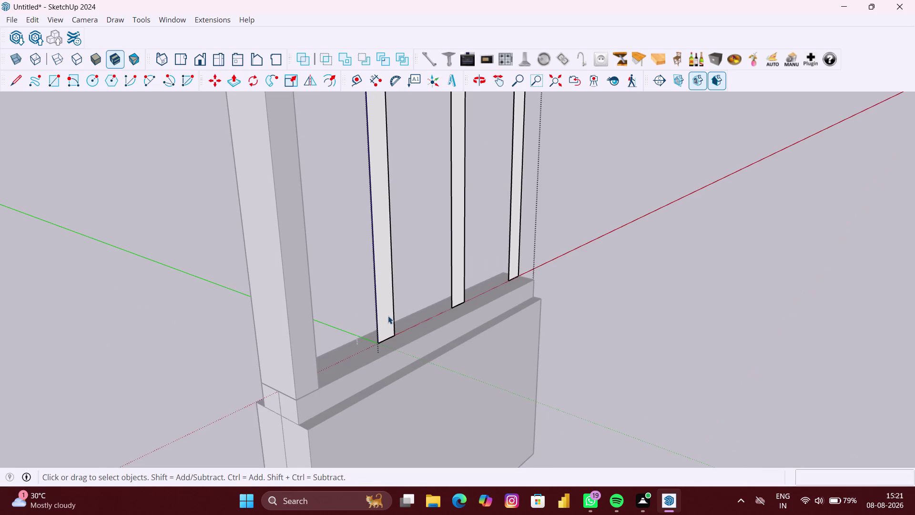
key(p)
click(388, 315)
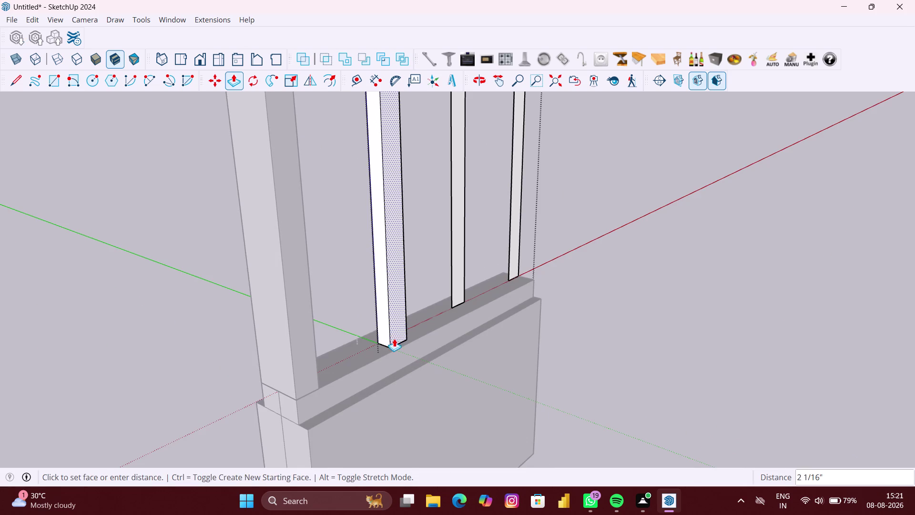
click(393, 348)
Thicken the next vertical bar and the middle bar to the same depth.
scroll(down, 3)
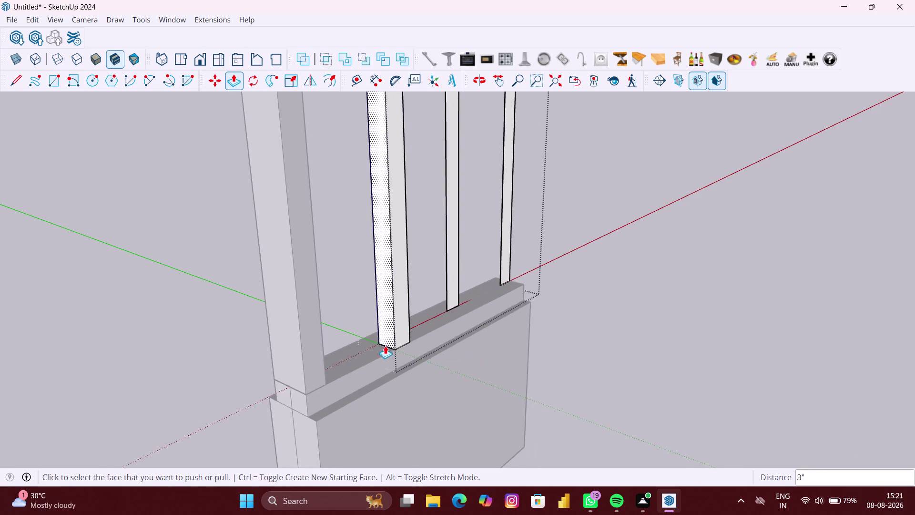
middle_drag(383, 340, 710, 314)
scroll(up, 3)
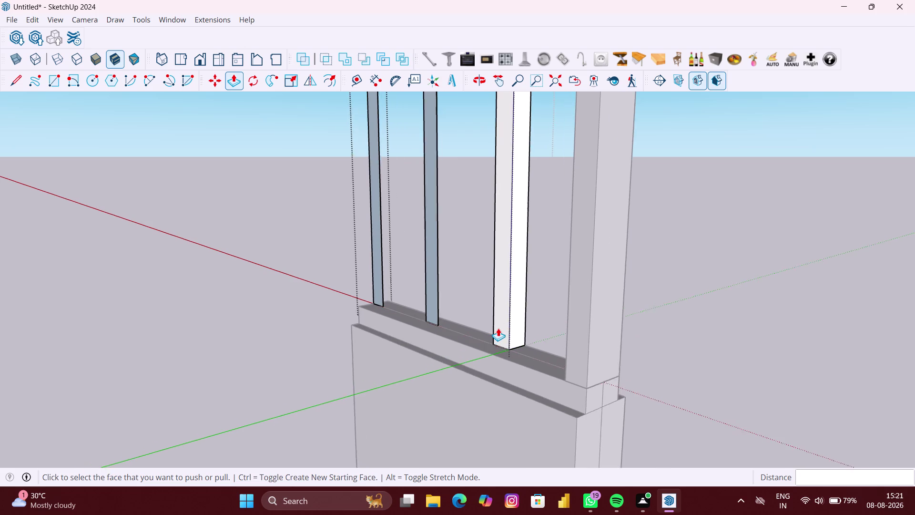
click(498, 328)
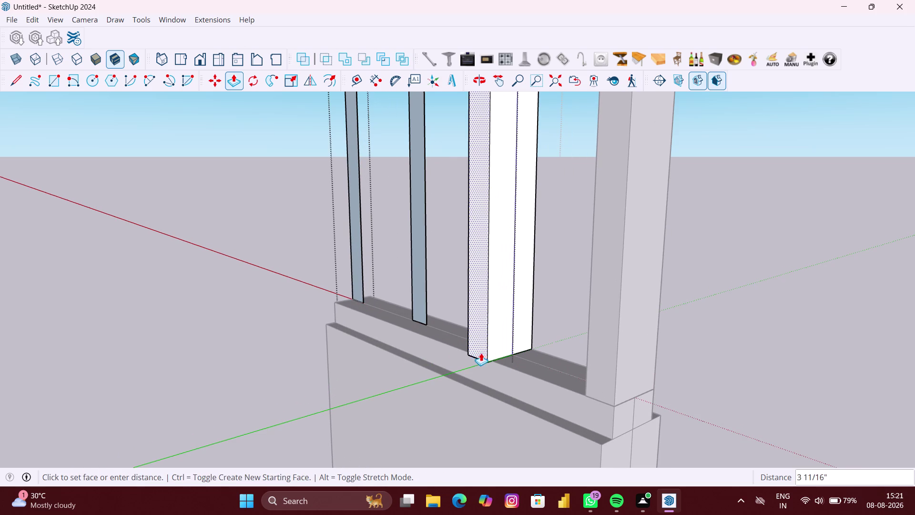
click(498, 362)
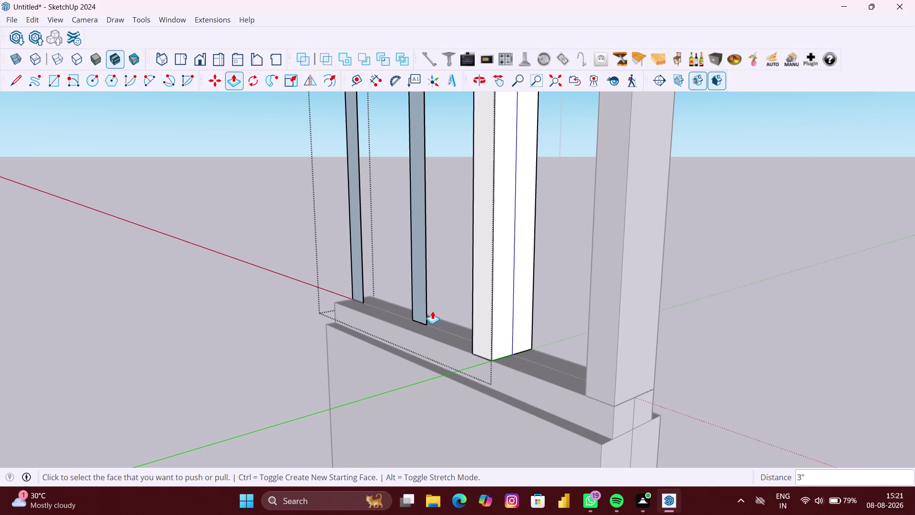
click(419, 303)
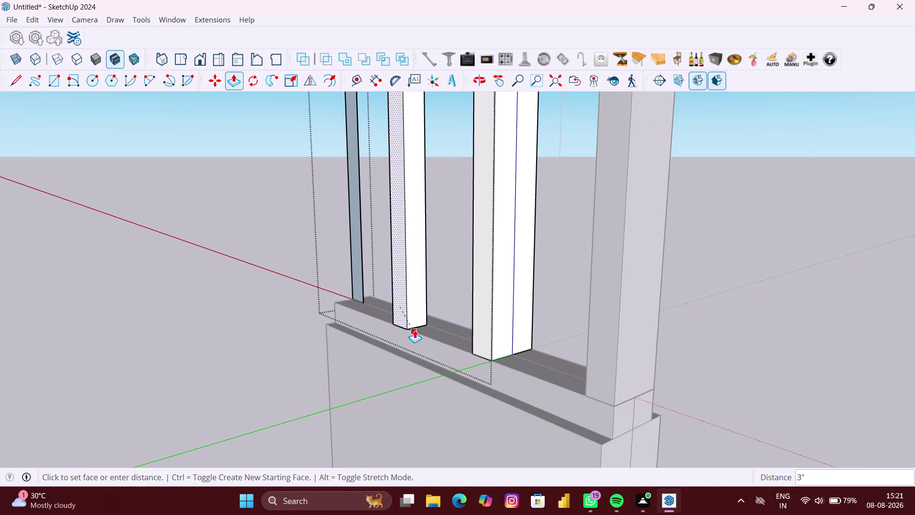
click(415, 329)
Thicken the remaining thin bar and the rightmost bar to 3 inches.
scroll(down, 3)
middle_drag(454, 312, 241, 327)
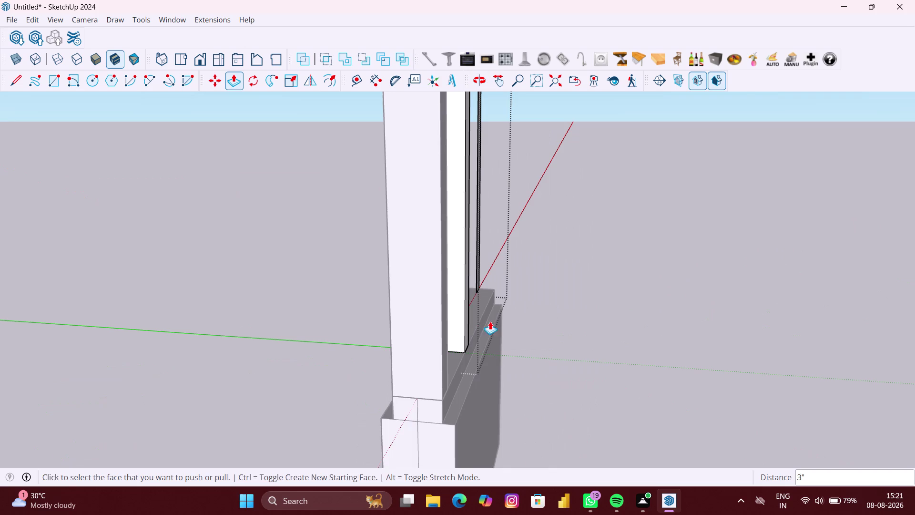
middle_drag(491, 321, 432, 321)
scroll(up, 3)
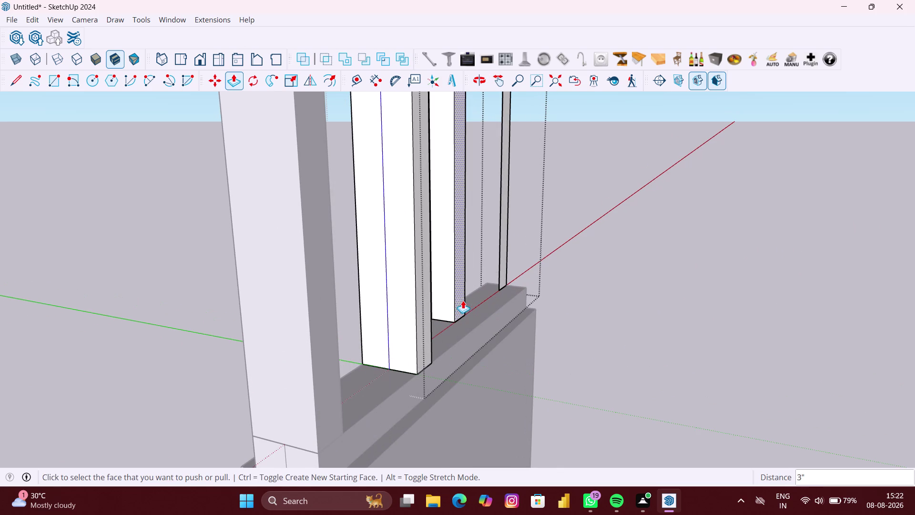
click(456, 300)
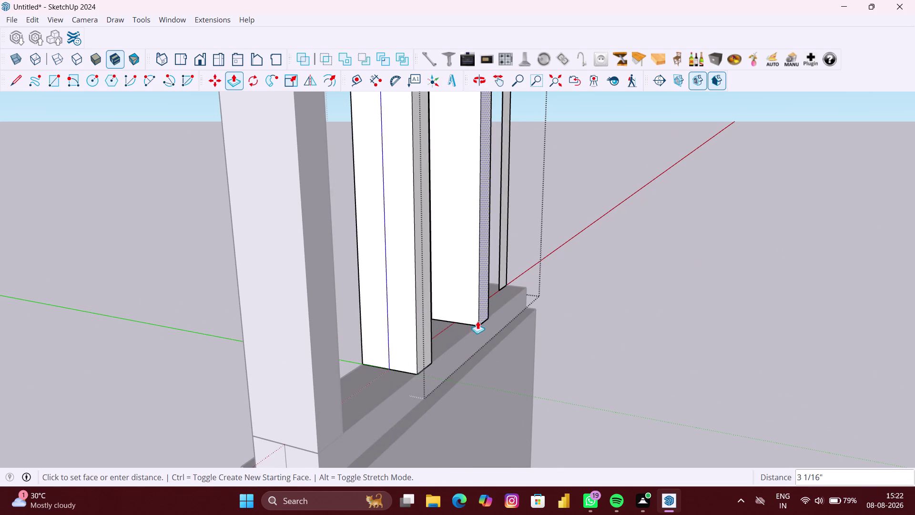
click(468, 329)
scroll(down, 3)
middle_drag(517, 311, 511, 310)
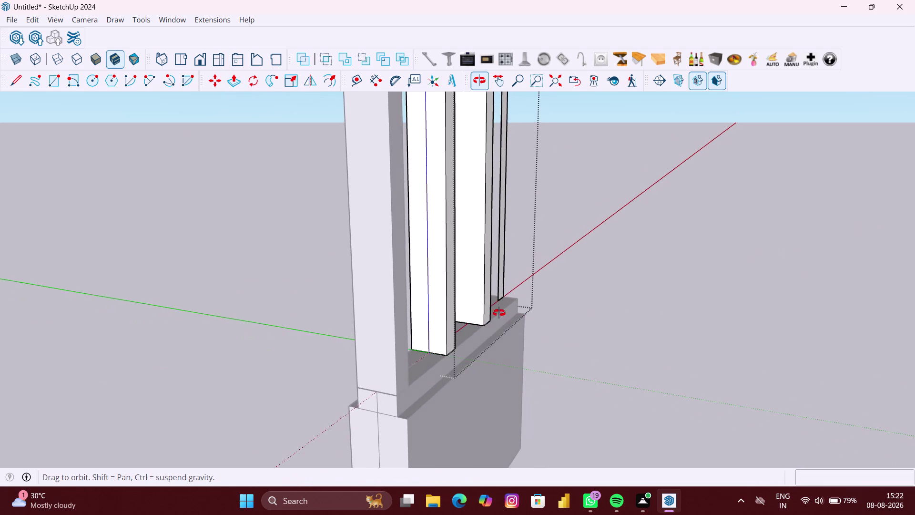
middle_drag(511, 311, 342, 331)
scroll(up, 3)
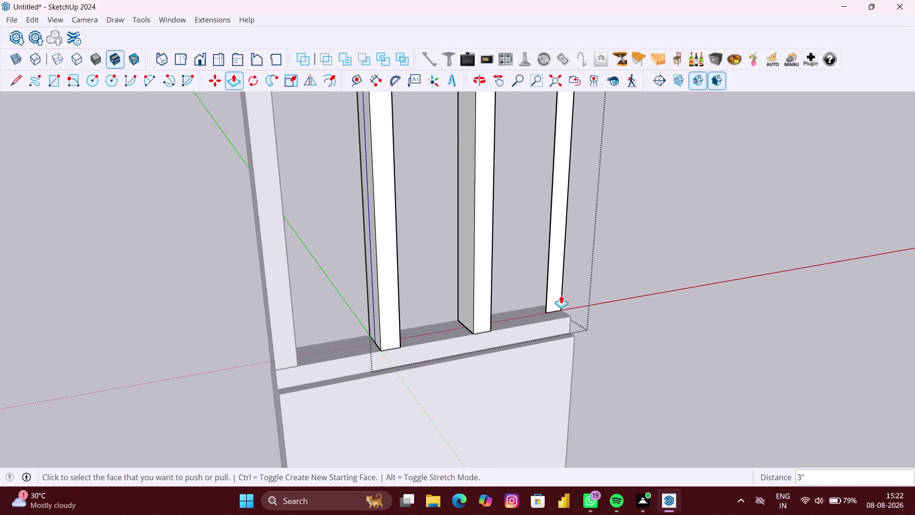
click(557, 293)
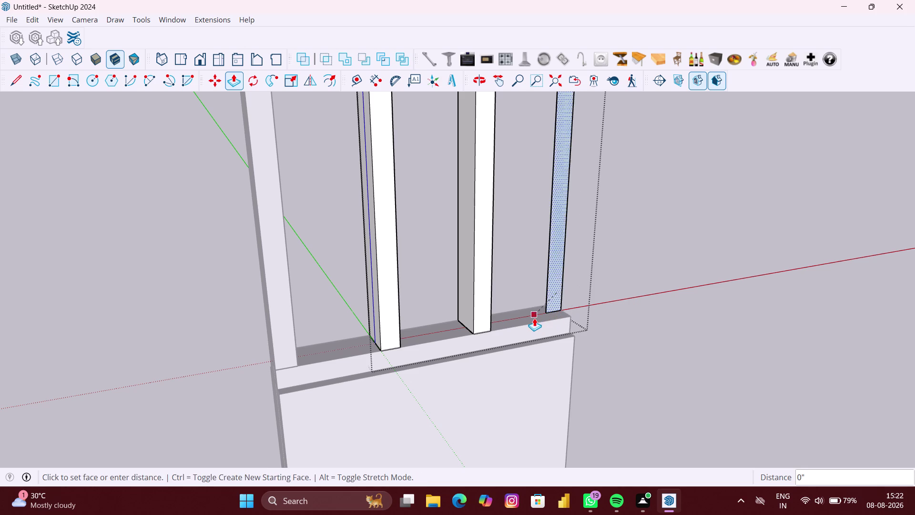
click(536, 322)
Pull the left post out so its depth snaps to the rail edge.
scroll(down, 3)
middle_drag(534, 316, 543, 318)
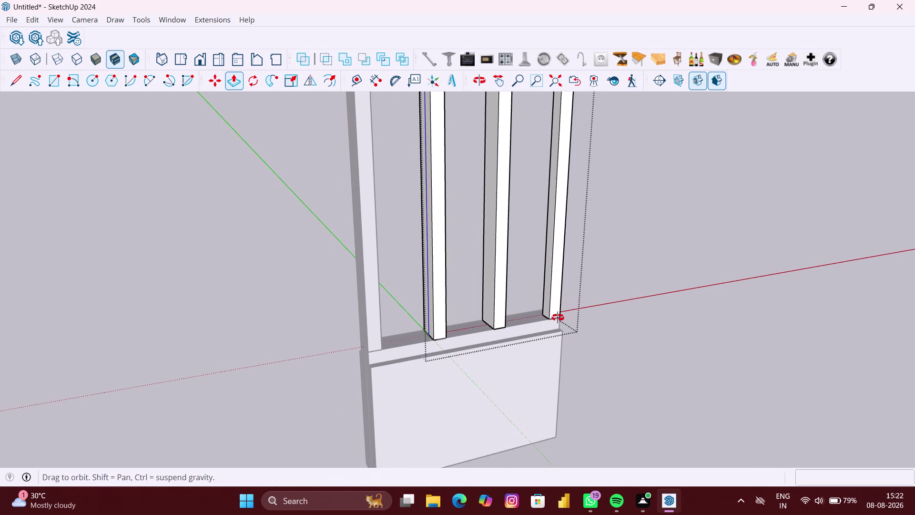
middle_drag(543, 317, 863, 297)
middle_drag(411, 307, 609, 299)
middle_drag(403, 303, 594, 313)
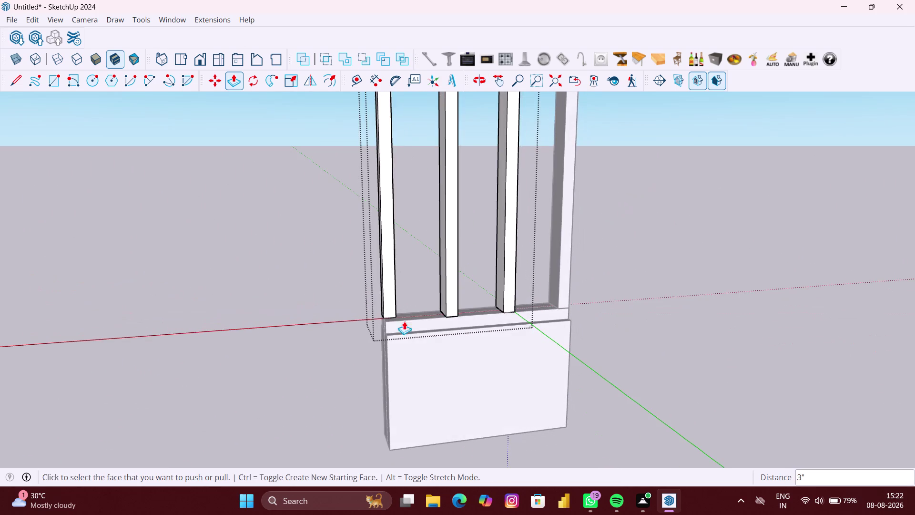
scroll(up, 3)
click(400, 293)
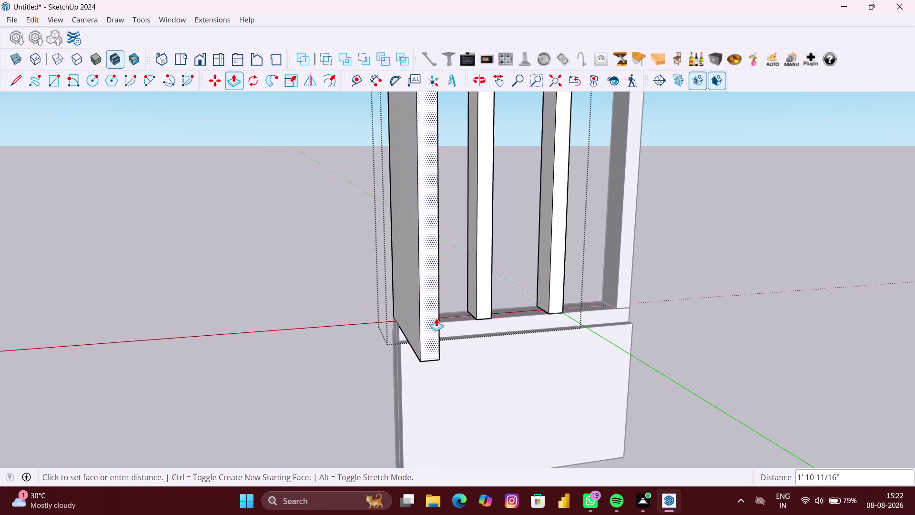
scroll(down, 3)
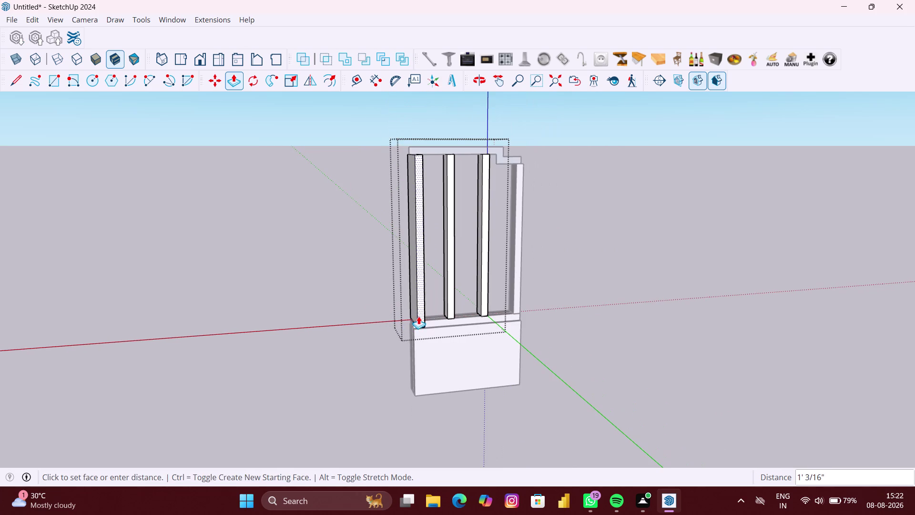
scroll(up, 3)
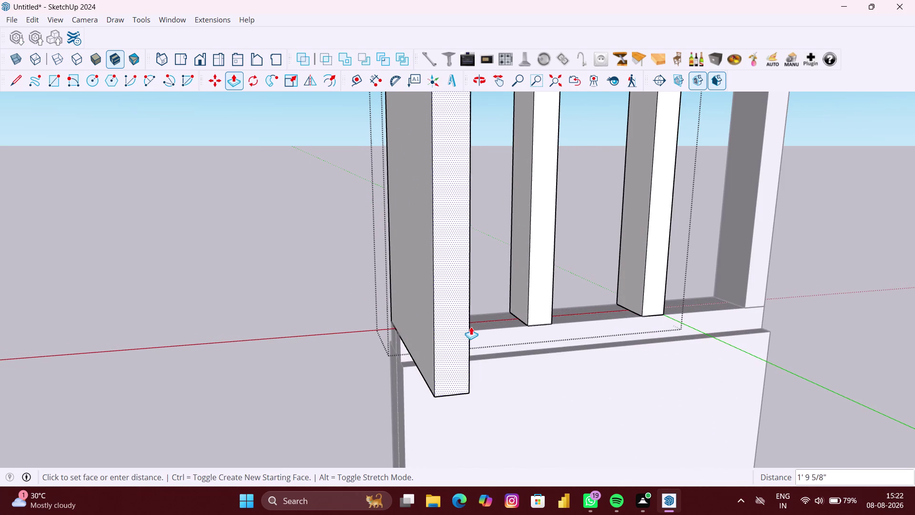
middle_drag(462, 323, 420, 325)
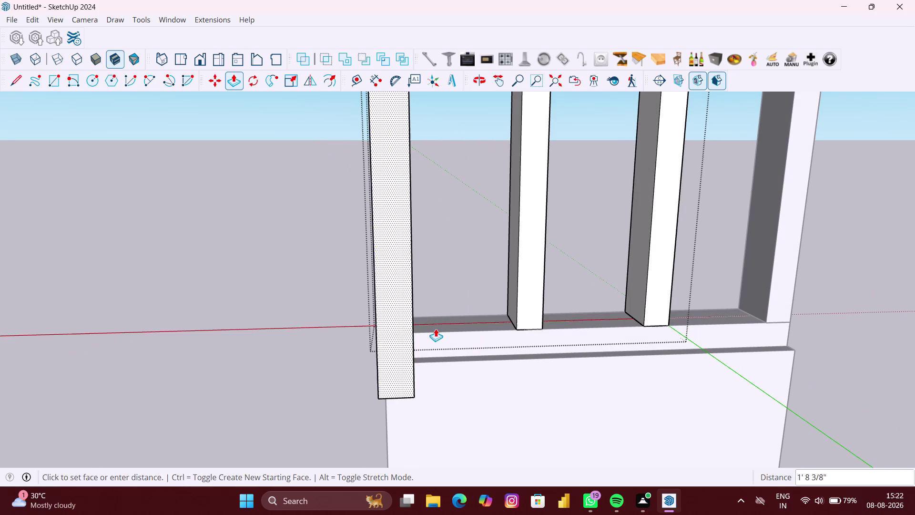
scroll(up, 3)
scroll(up, 3)
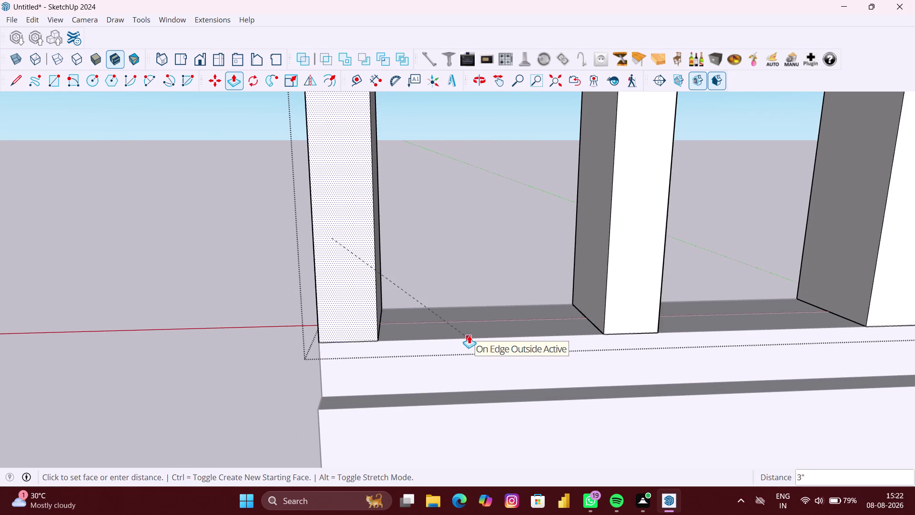
click(469, 335)
scroll(down, 3)
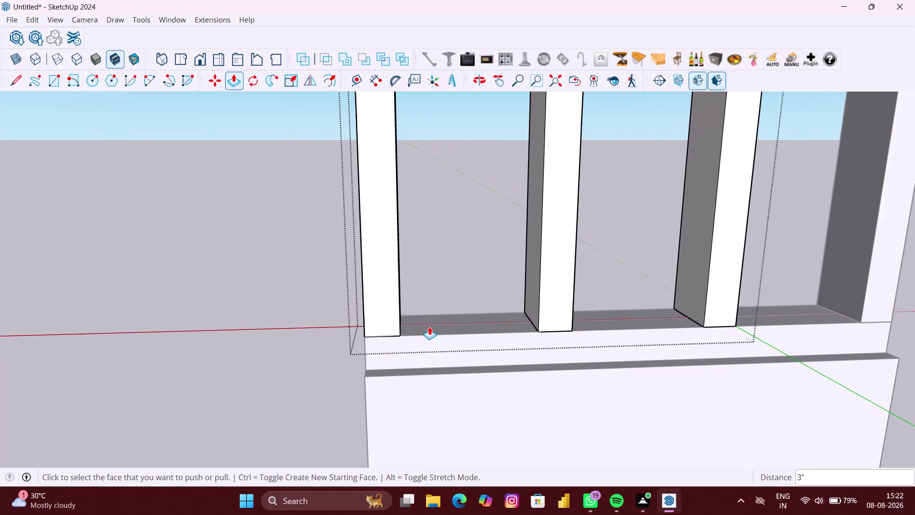
key(space)
click(282, 327)
Orbit up to the top rail and select its stepped profile face.
scroll(down, 3)
middle_drag(293, 290, 480, 303)
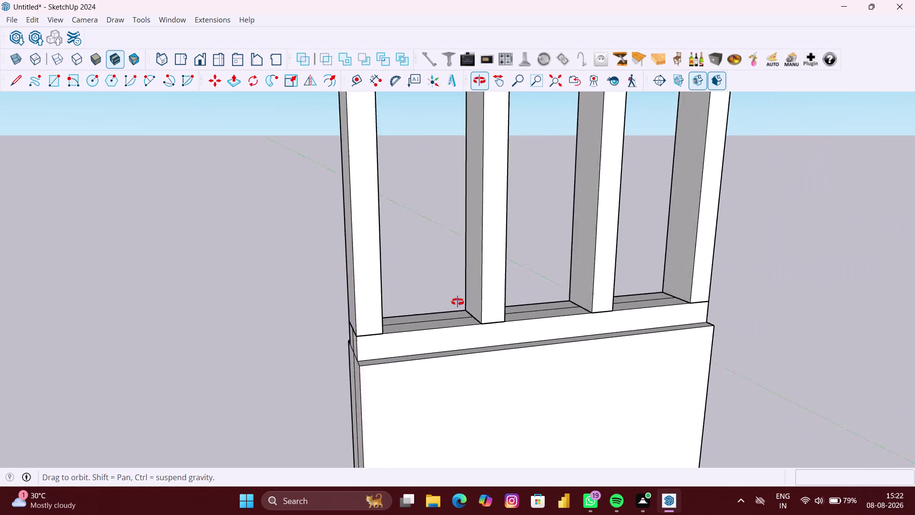
middle_drag(480, 302, 763, 303)
scroll(down, 3)
middle_drag(419, 297, 581, 289)
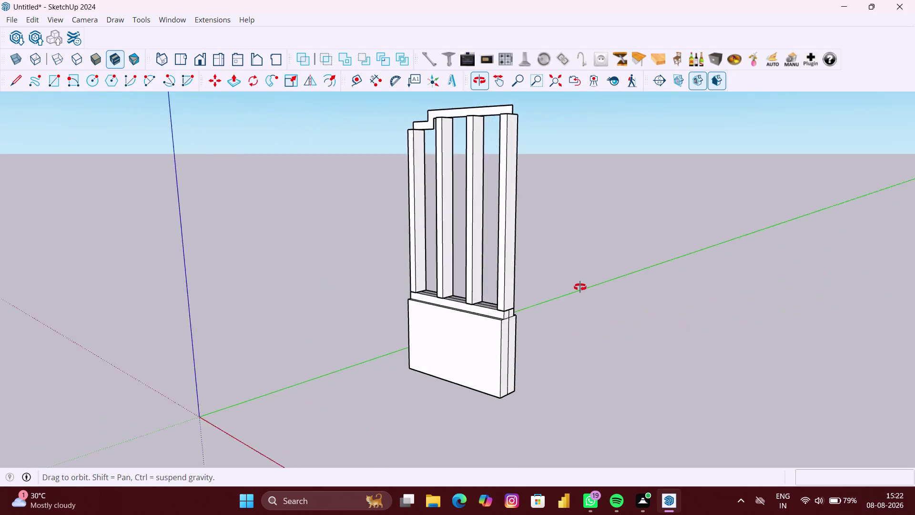
middle_drag(581, 289, 581, 288)
scroll(up, 3)
middle_drag(432, 219, 413, 238)
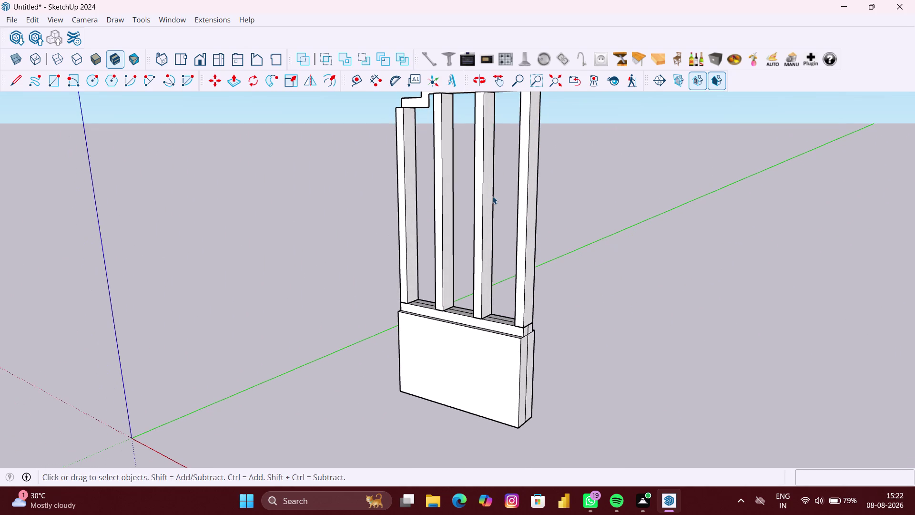
middle_drag(491, 196, 462, 301)
scroll(up, 3)
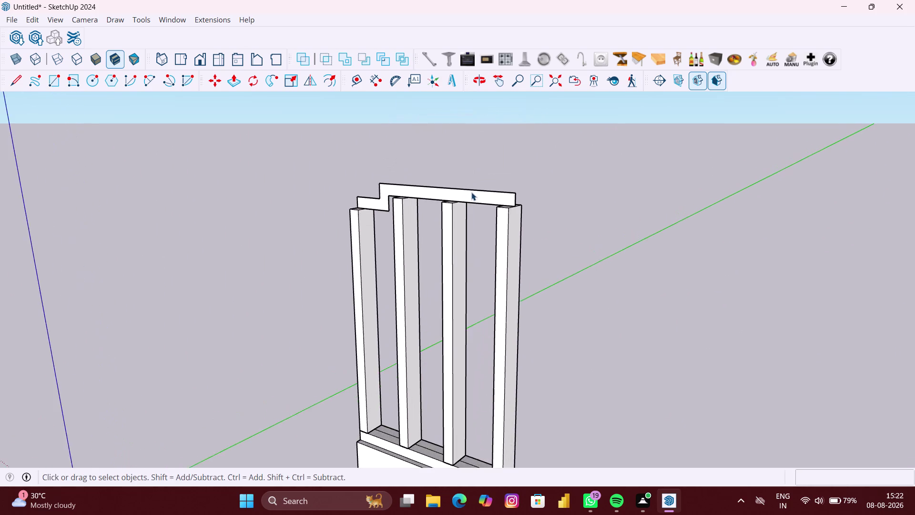
scroll(up, 3)
middle_drag(560, 215, 544, 217)
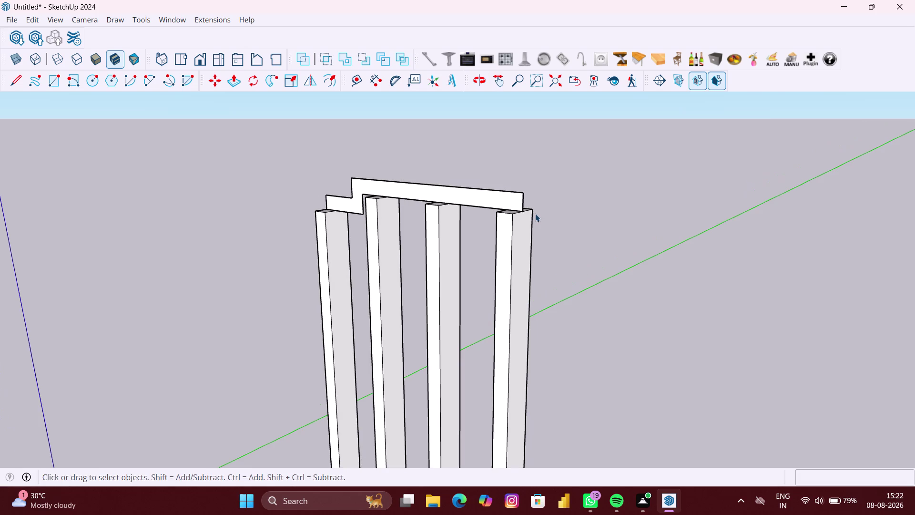
key(p)
scroll(up, 3)
key(space)
click(502, 190)
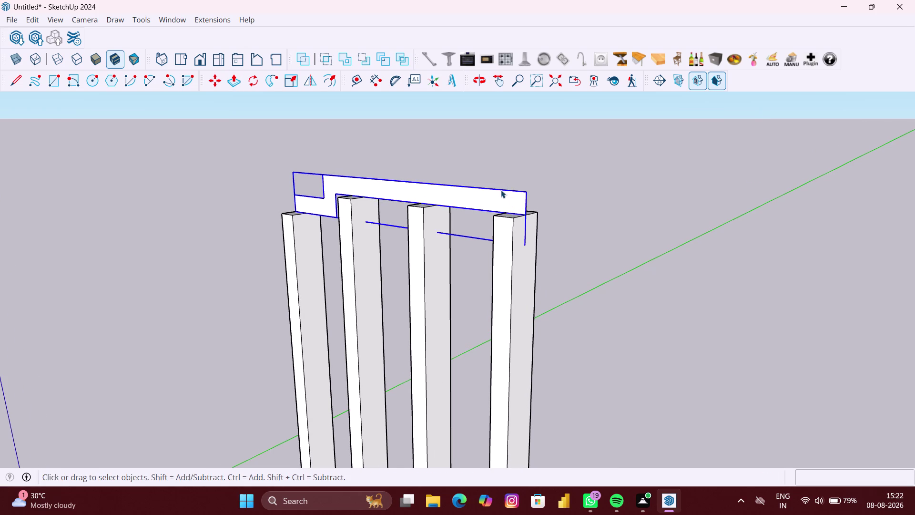
double_click(505, 201)
scroll(up, 3)
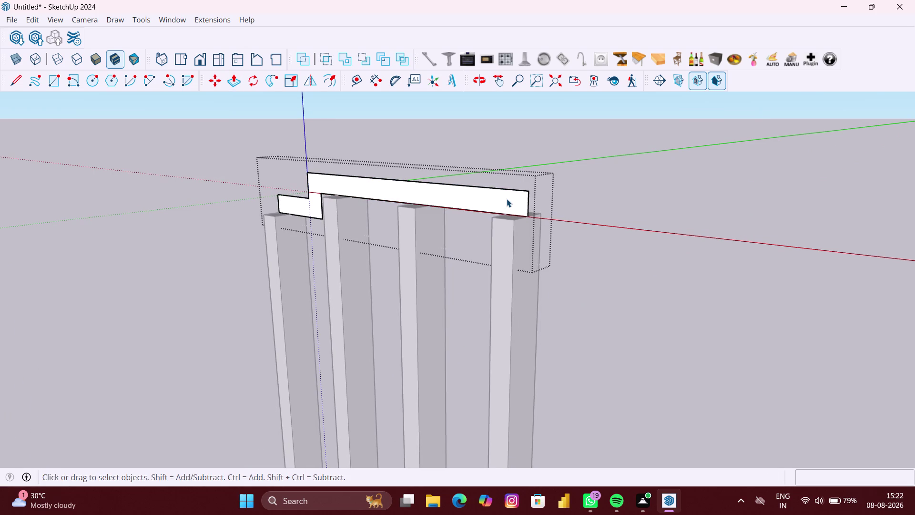
Extrude the rail profile about 3 inches, repeat the extrusion, then clear the selection.
key(p)
click(507, 195)
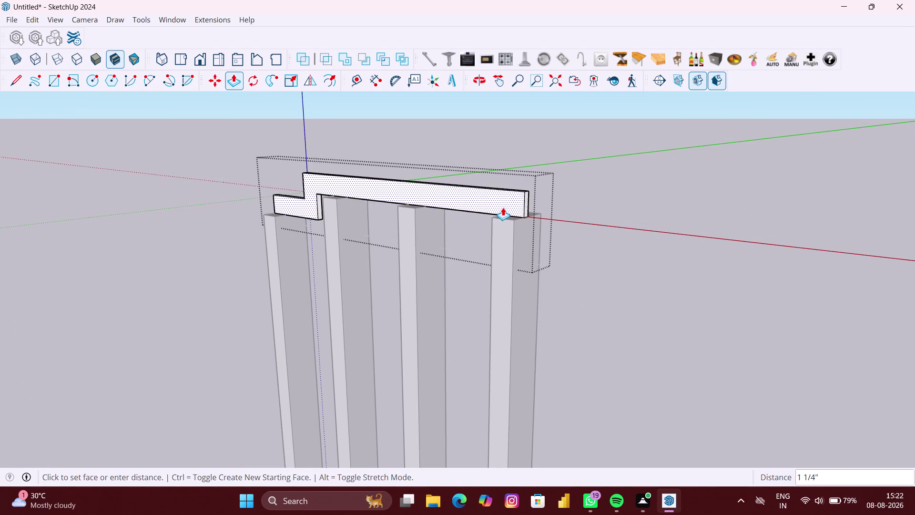
click(505, 220)
scroll(down, 3)
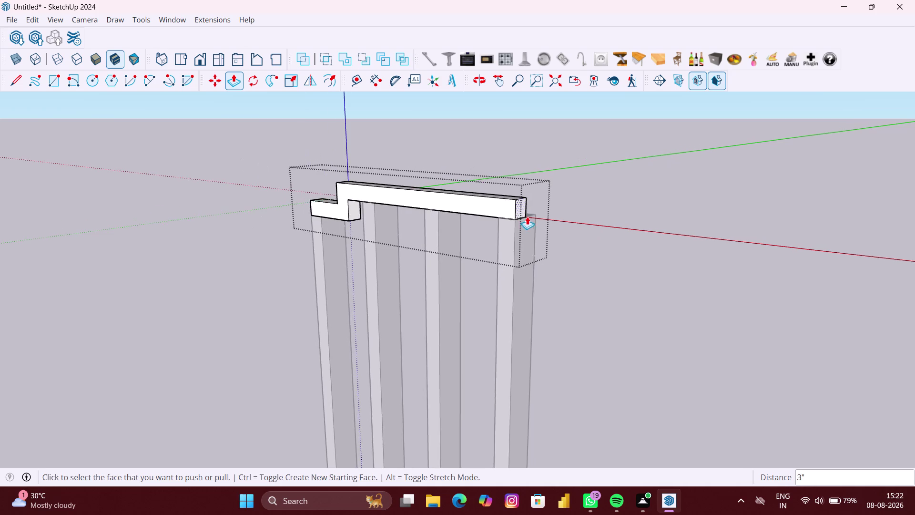
middle_drag(527, 216, 323, 234)
scroll(up, 3)
middle_drag(445, 215, 386, 222)
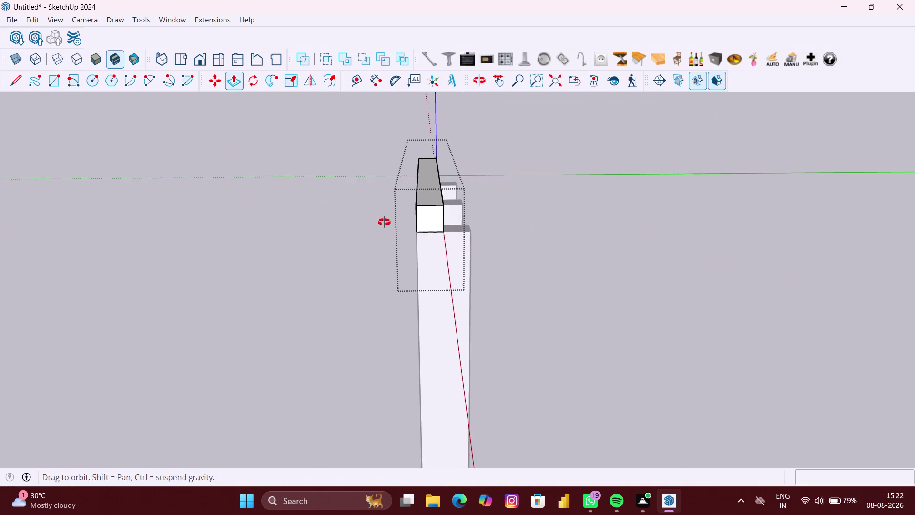
middle_drag(386, 222, 364, 225)
scroll(up, 3)
double_click(399, 205)
scroll(down, 3)
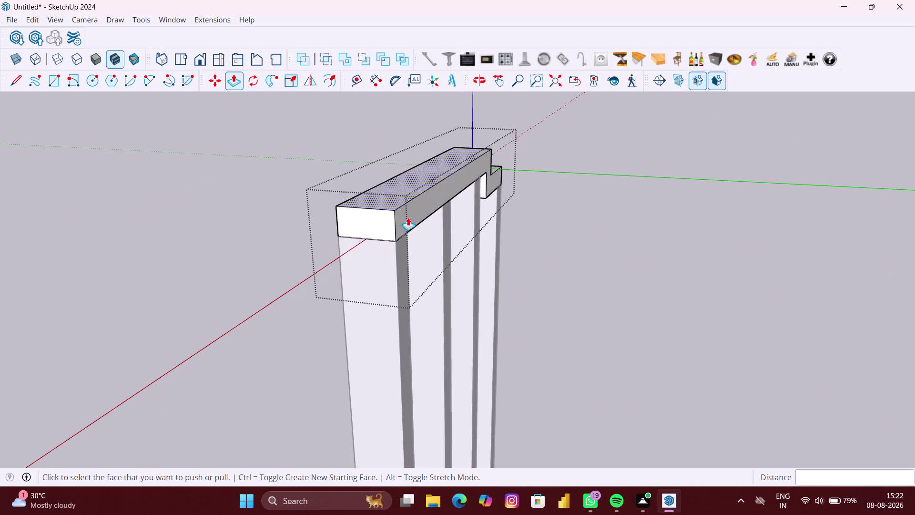
scroll(down, 3)
key(space)
click(552, 236)
scroll(down, 3)
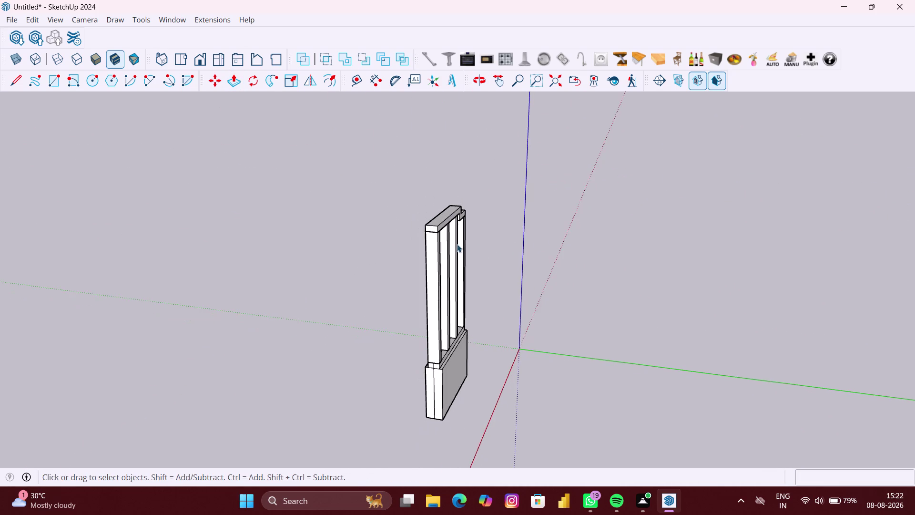
middle_drag(465, 242, 839, 204)
scroll(up, 3)
middle_drag(565, 301, 588, 294)
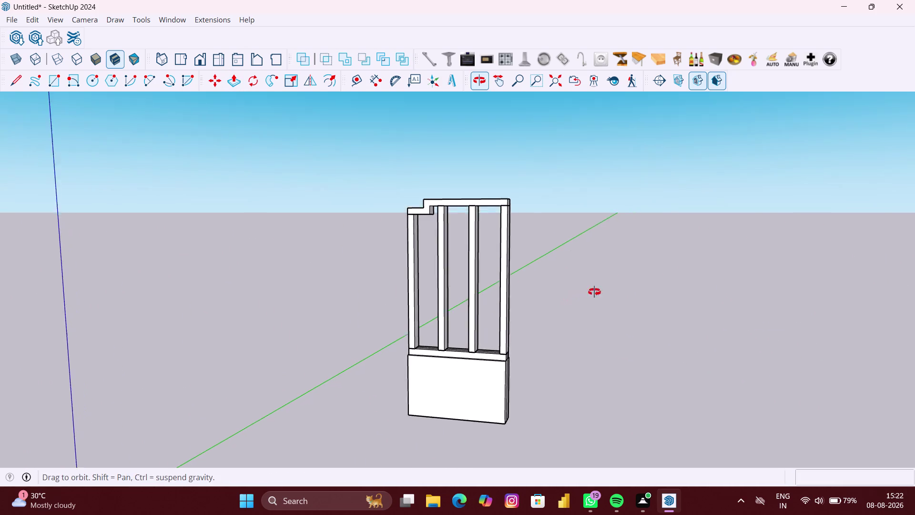
middle_drag(587, 293, 605, 291)
scroll(up, 3)
scroll(up, 3)
middle_drag(528, 351, 600, 316)
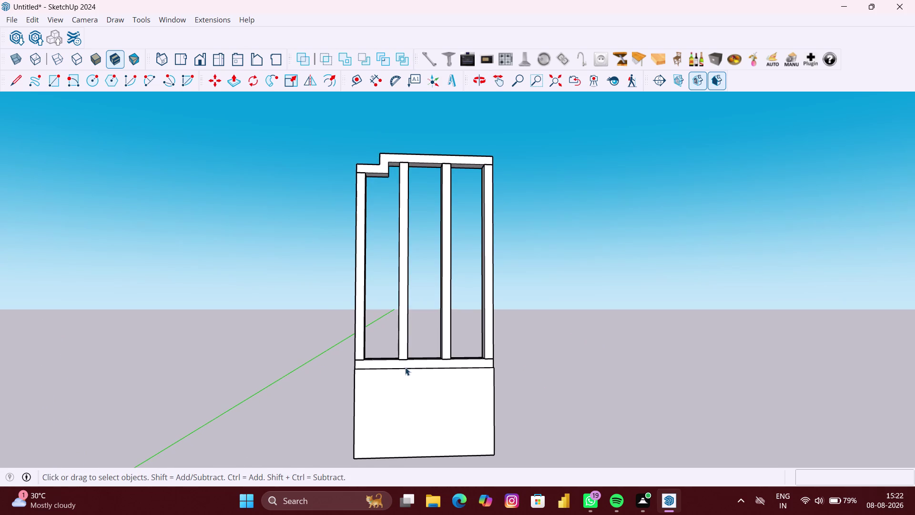
scroll(down, 3)
middle_drag(393, 373, 486, 370)
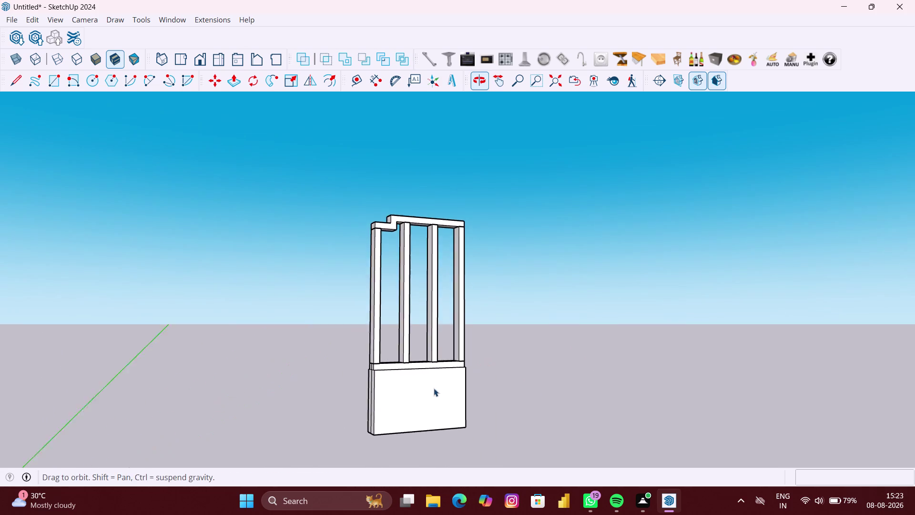
scroll(up, 3)
scroll(up, 3)
middle_drag(375, 382, 402, 391)
scroll(up, 3)
middle_drag(388, 382, 391, 384)
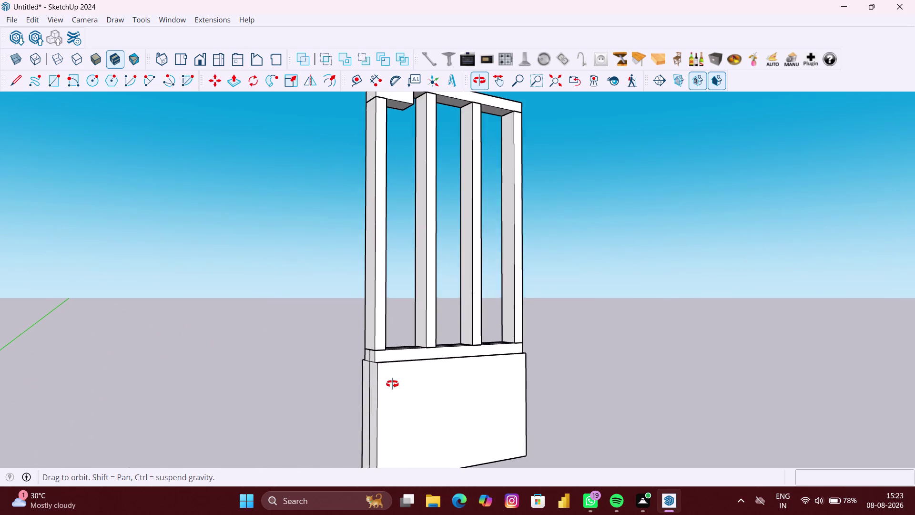
middle_drag(390, 384, 397, 388)
scroll(up, 3)
middle_drag(390, 383, 390, 387)
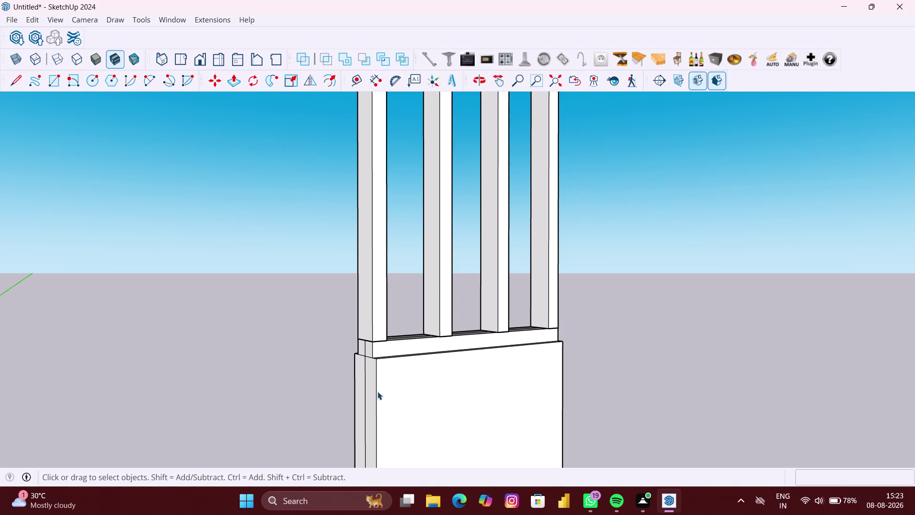
key(r)
scroll(down, 3)
Attempt a 45 by 2 inch rectangle under the rail, then undo it.
middle_drag(380, 367, 377, 372)
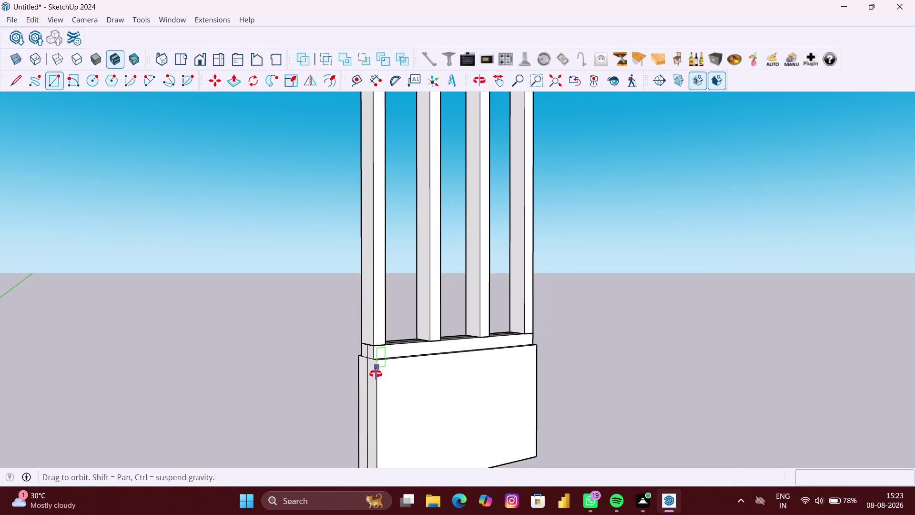
middle_drag(378, 371, 282, 392)
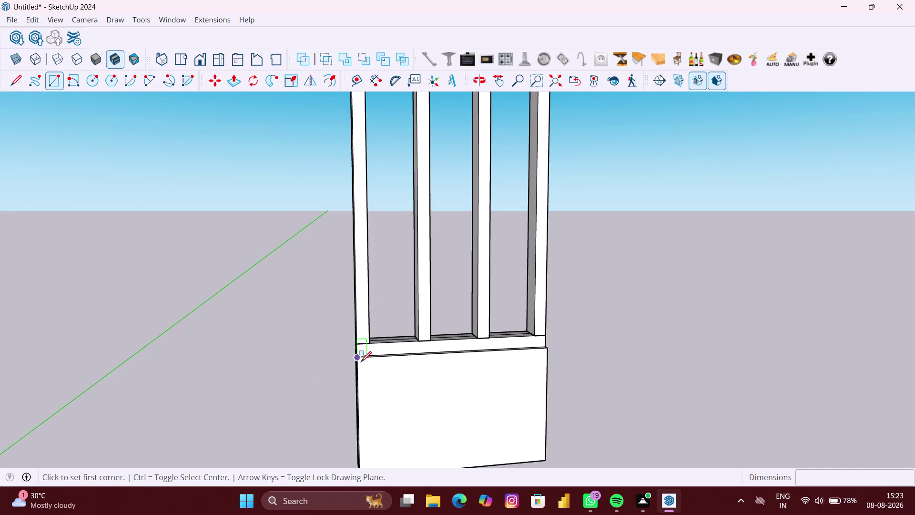
click(360, 360)
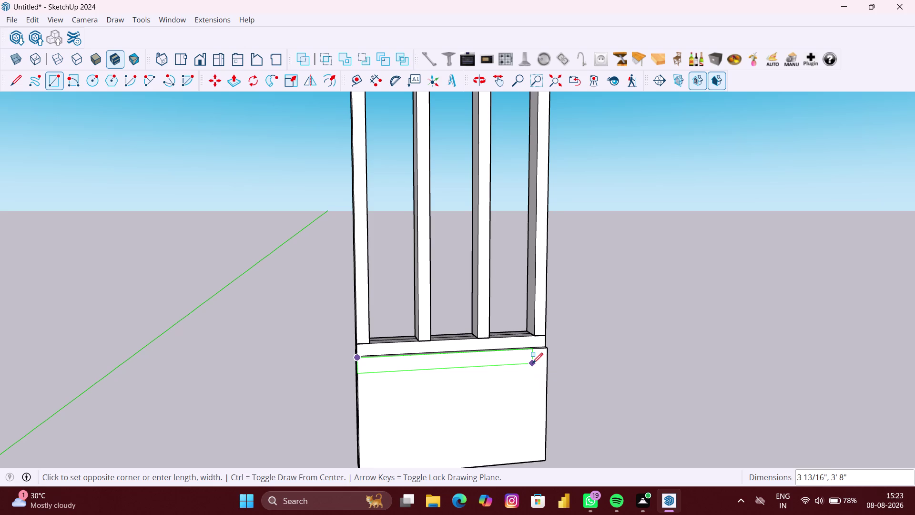
text(45)
key(shift+quotedbl)
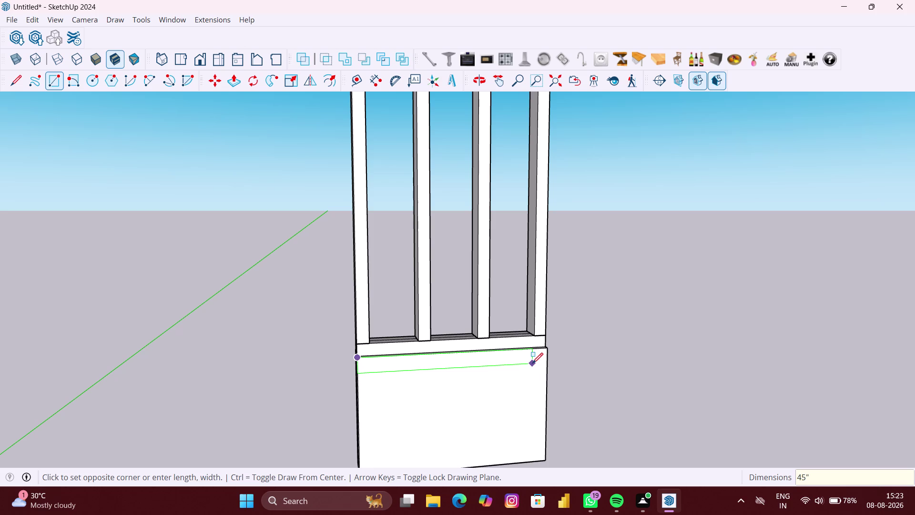
key(comma)
key(2)
key(shift+quotedbl)
key(Return)
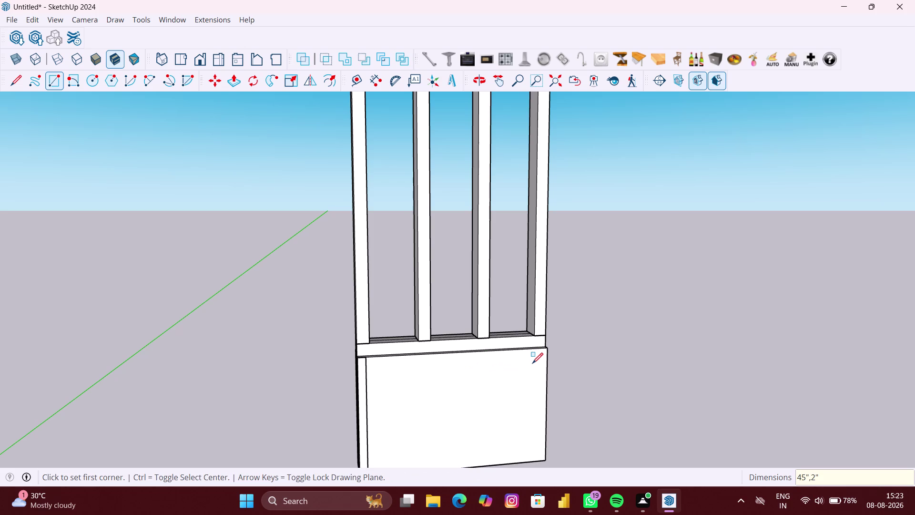
key(ctrl+z)
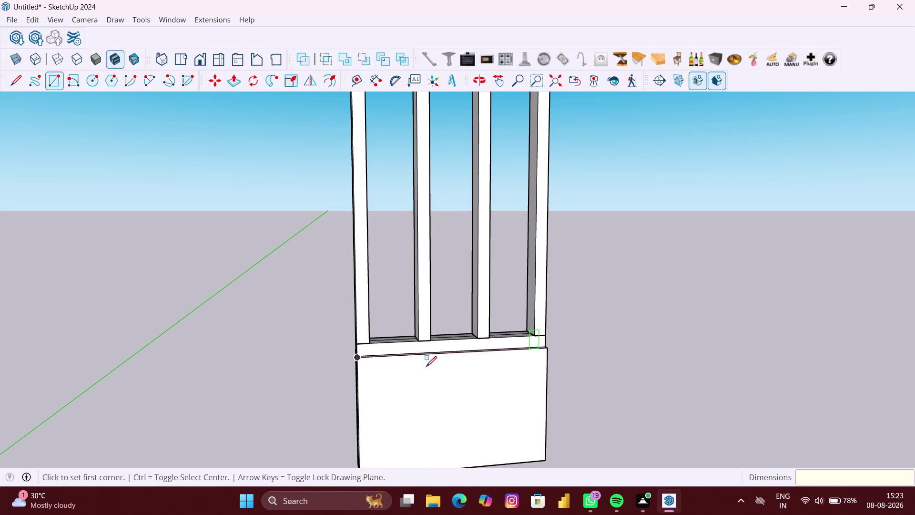
Redraw the 45 by 2 inch strip from the corner beneath the rail.
scroll(up, 3)
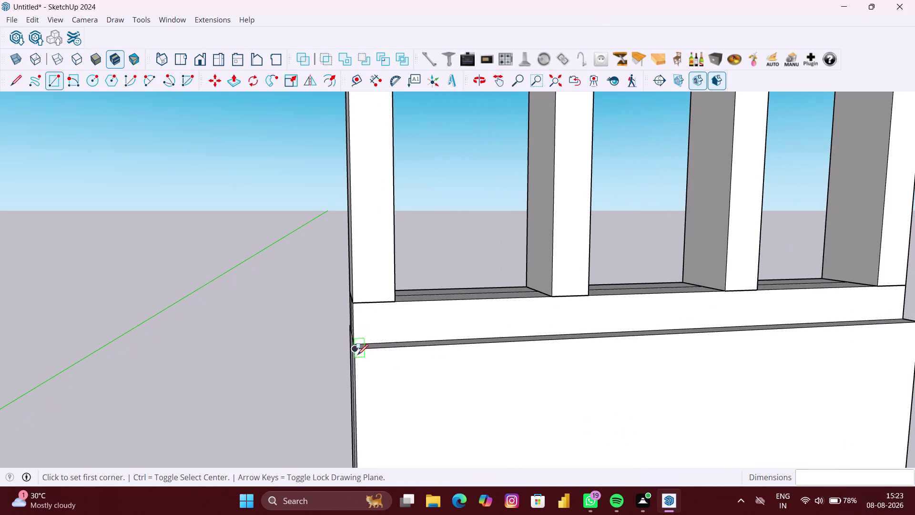
click(352, 352)
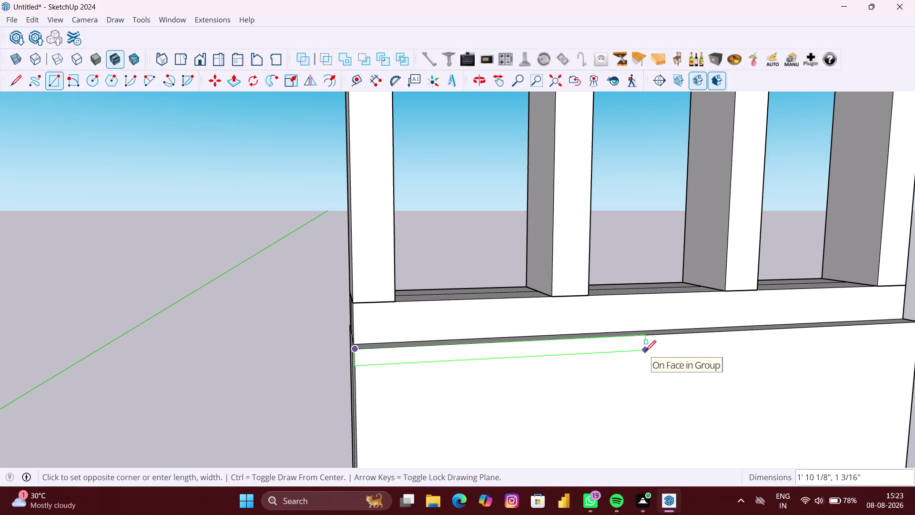
text(45")
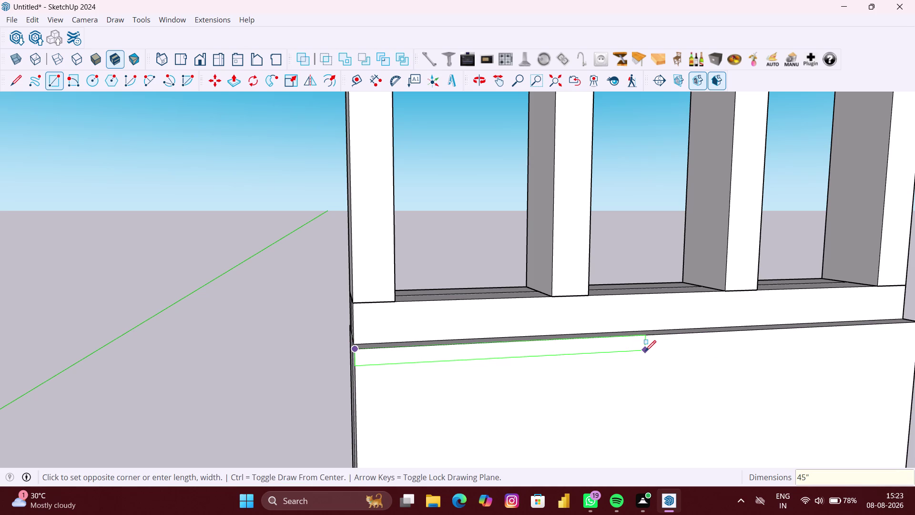
key(comma)
text(2)
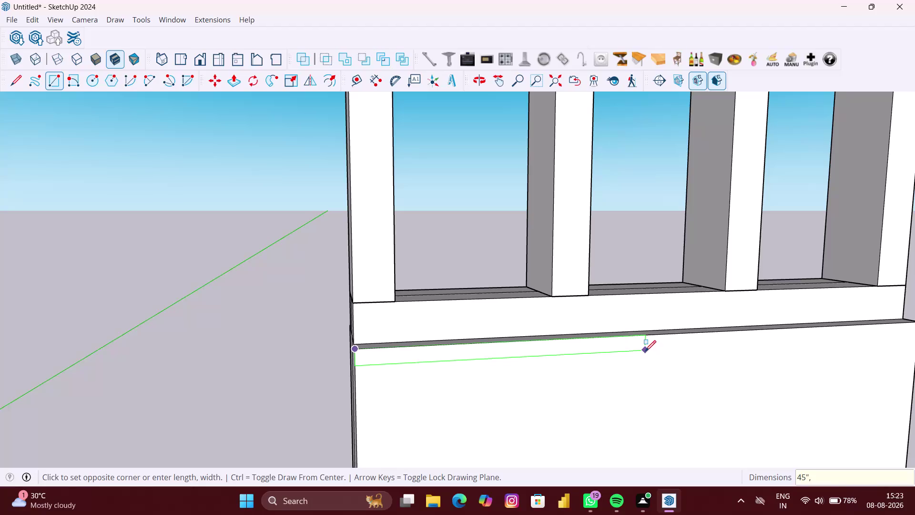
text(")
key(Return)
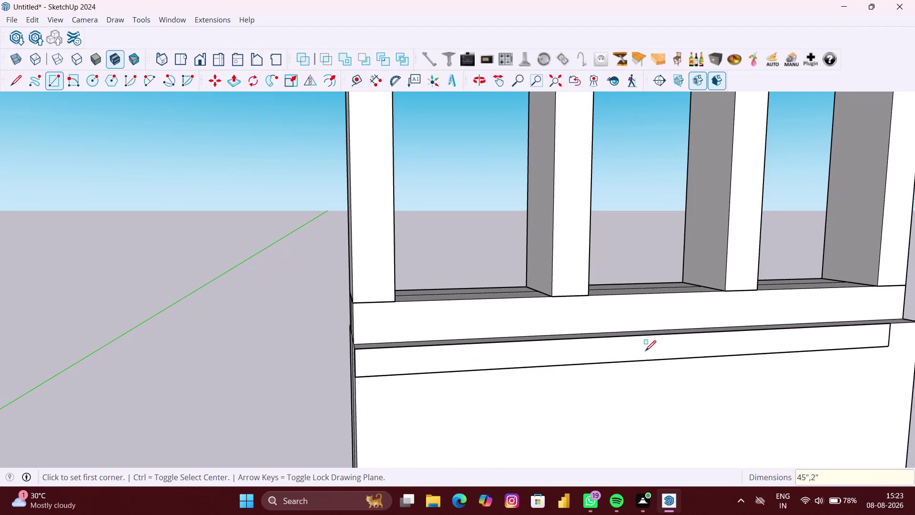
Select the new strip face together with its edges.
scroll(down, 3)
middle_drag(726, 386, 725, 386)
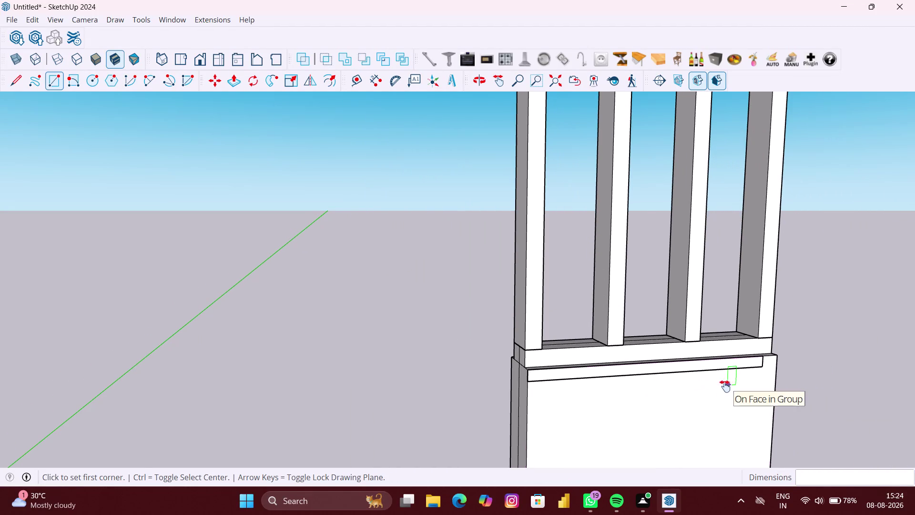
middle_drag(725, 386, 459, 385)
scroll(up, 3)
scroll(up, 3)
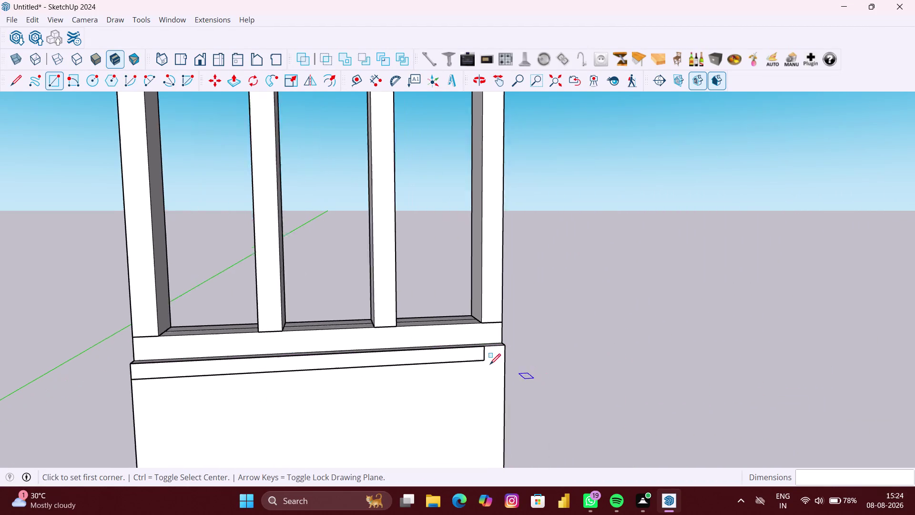
key(space)
click(471, 353)
scroll(up, 3)
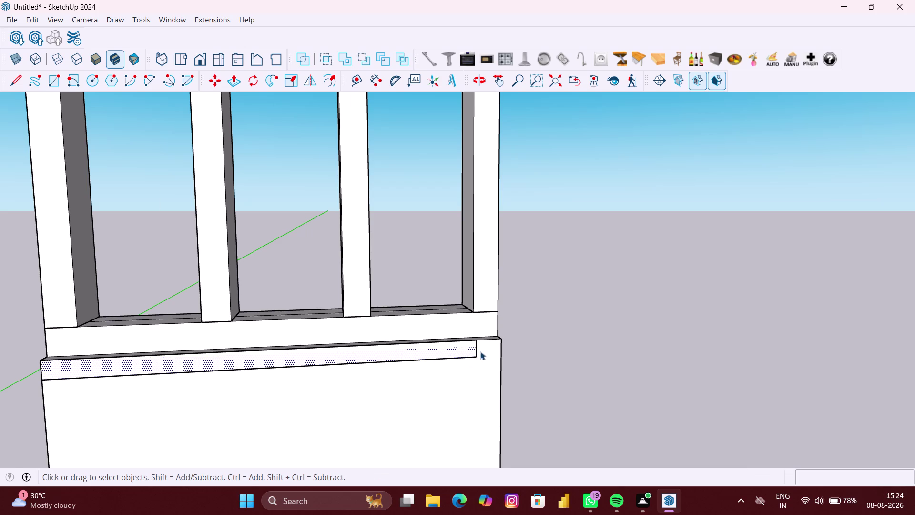
scroll(up, 3)
double_click(468, 351)
scroll(up, 3)
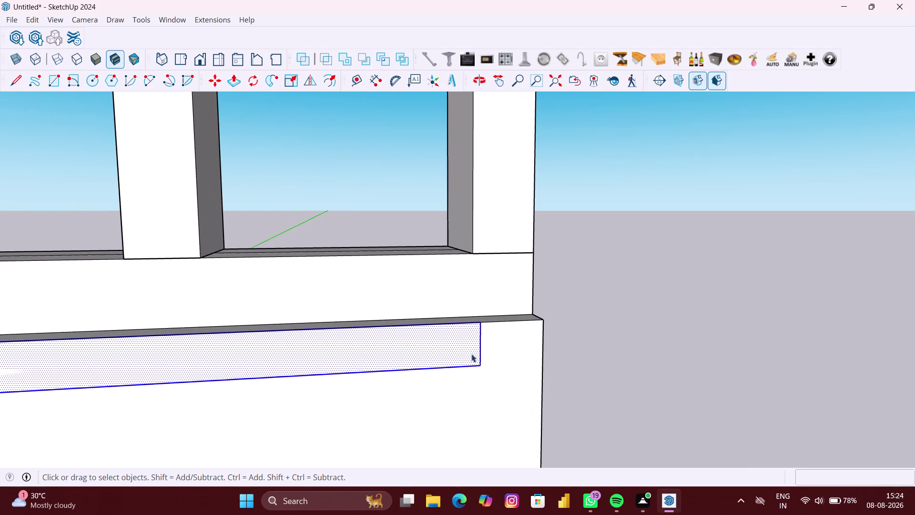
click(294, 80)
scroll(up, 3)
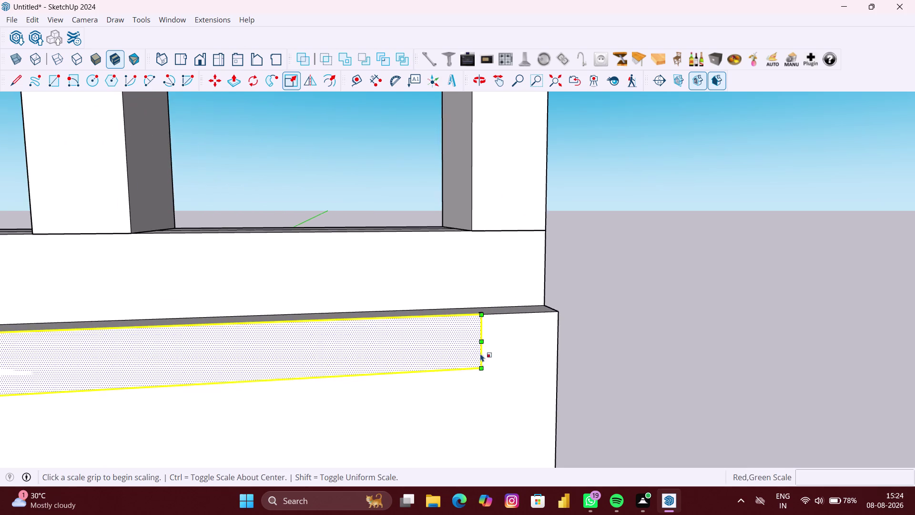
Stretch the thin strip sideways to the base's right edge so it spans the full width.
middle_drag(481, 353, 442, 357)
click(475, 344)
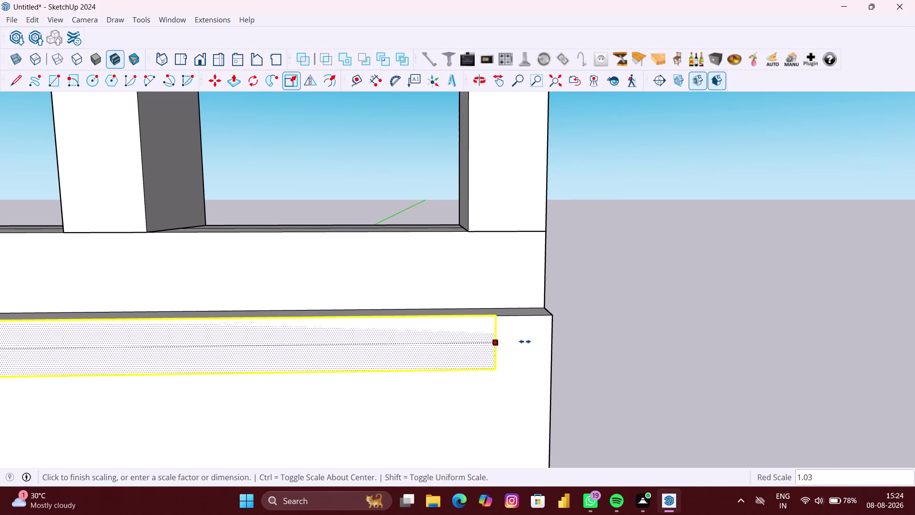
click(548, 340)
scroll(down, 3)
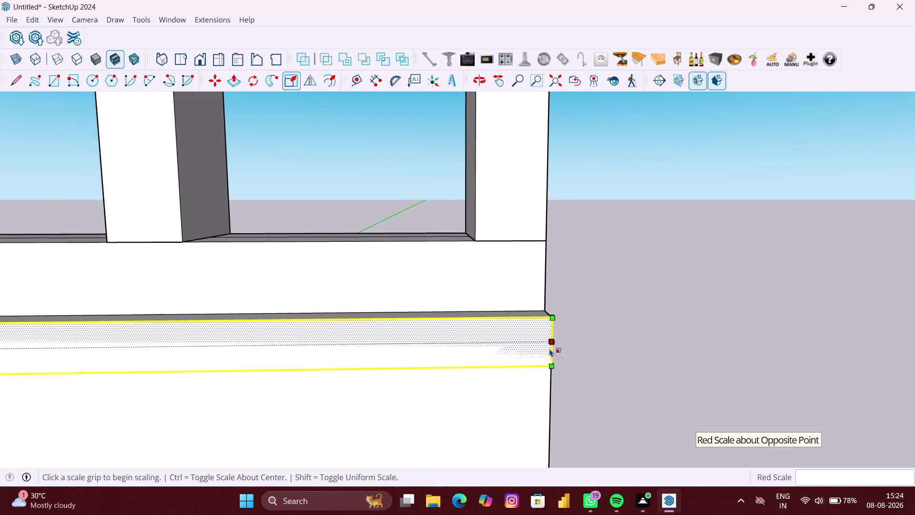
scroll(down, 3)
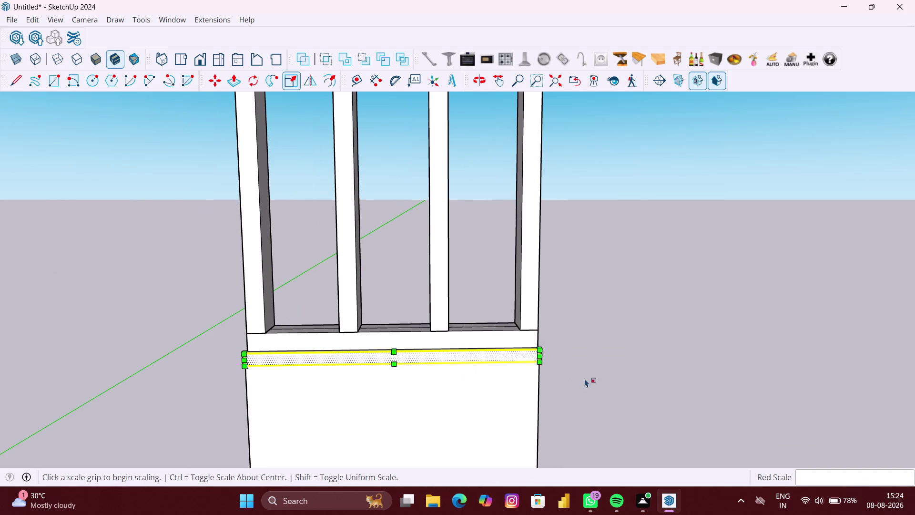
click(584, 379)
middle_click(543, 380)
key(space)
click(583, 376)
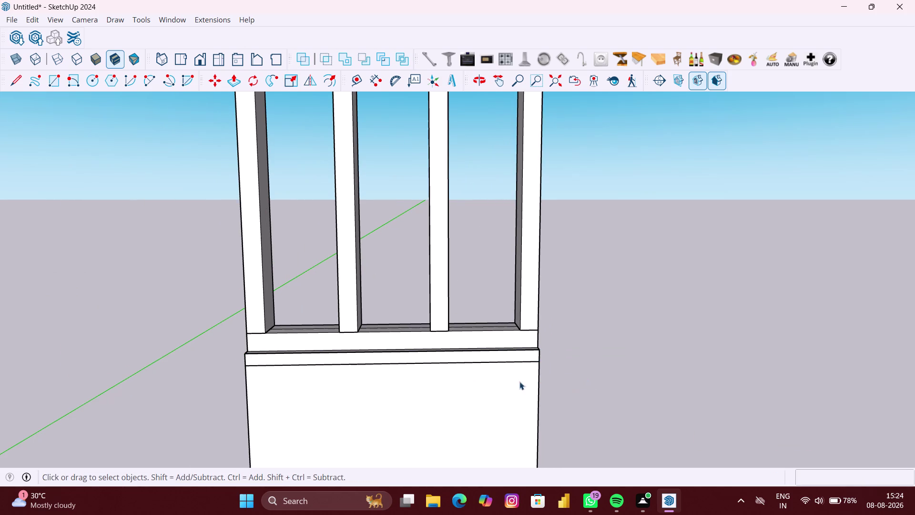
Orbit to face the base and double-click the strip below the lower rail to select it with its edges.
middle_drag(431, 377, 474, 364)
scroll(down, 3)
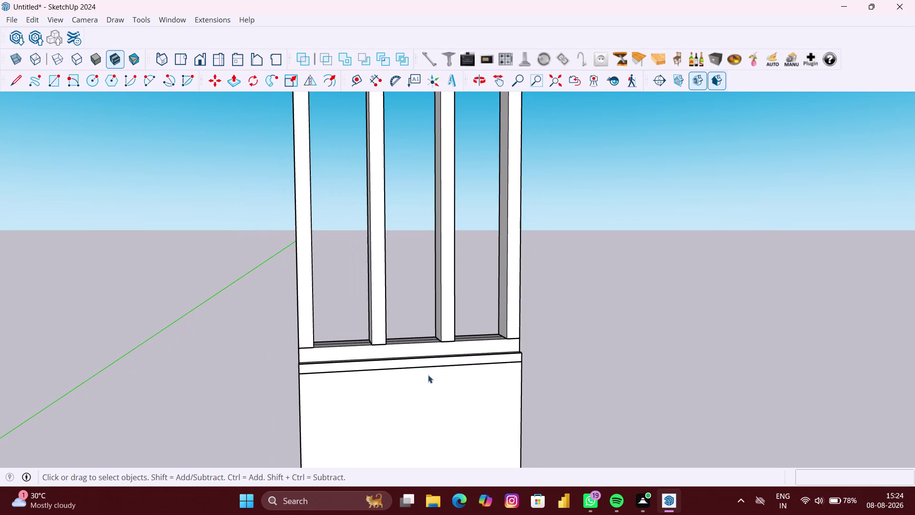
middle_drag(428, 374, 458, 369)
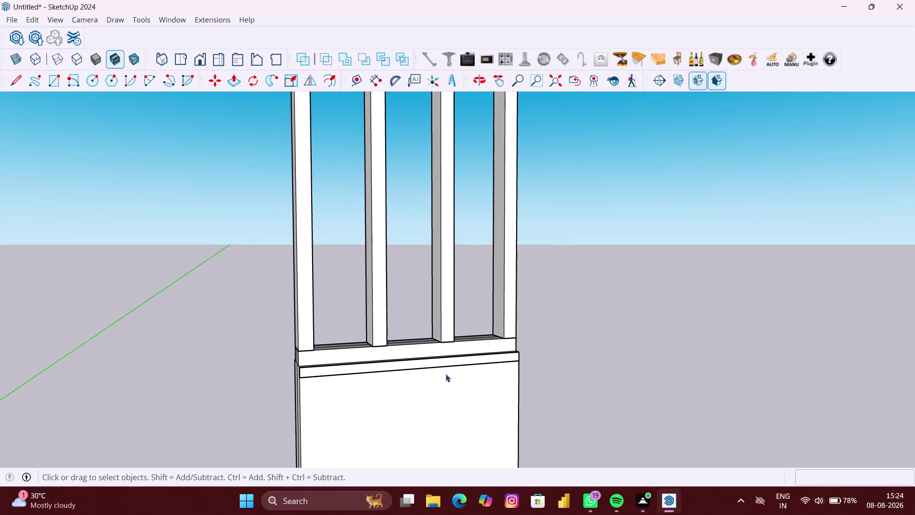
click(448, 361)
scroll(up, 3)
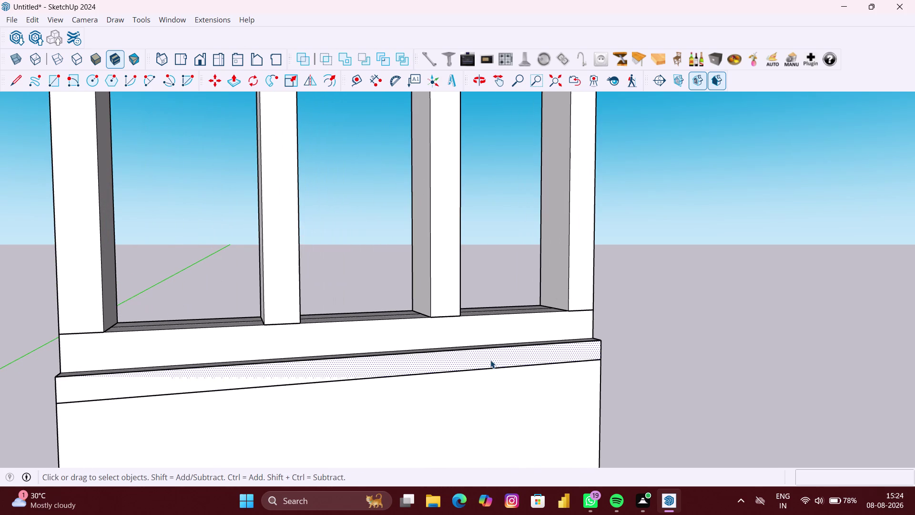
double_click(491, 360)
Create a new component from the selected thin strip with Make Component.
right_click(491, 360)
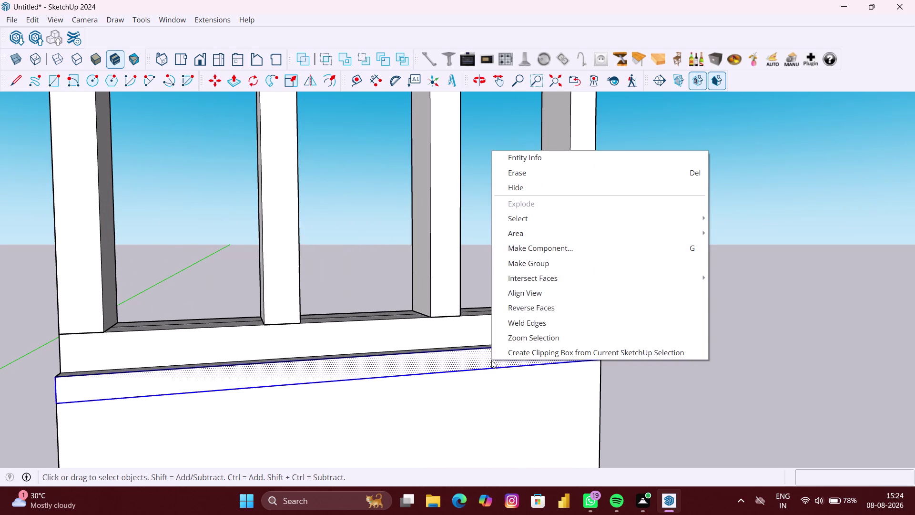
click(518, 253)
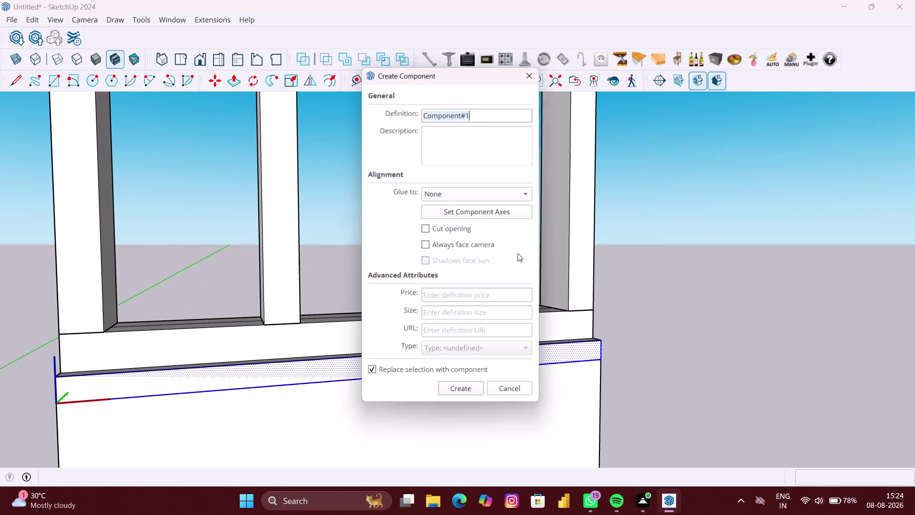
click(467, 399)
scroll(down, 3)
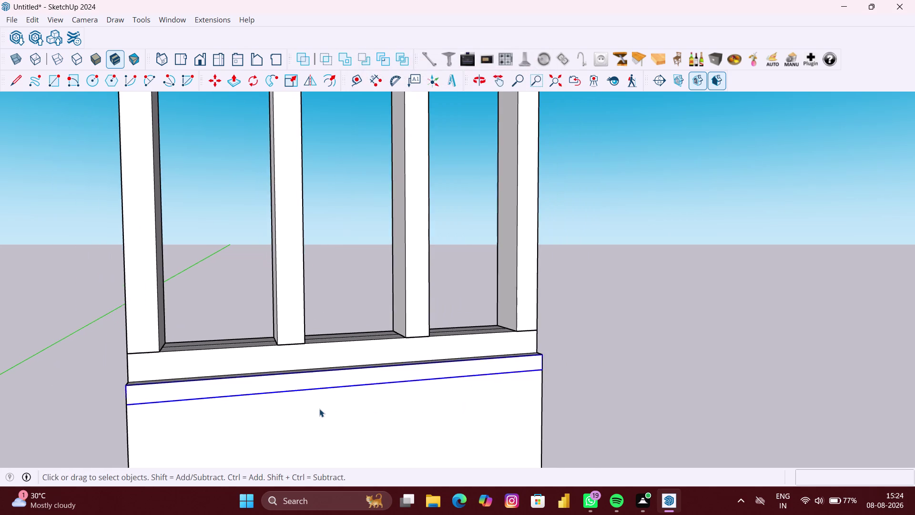
scroll(down, 3)
middle_drag(323, 406, 308, 410)
scroll(up, 3)
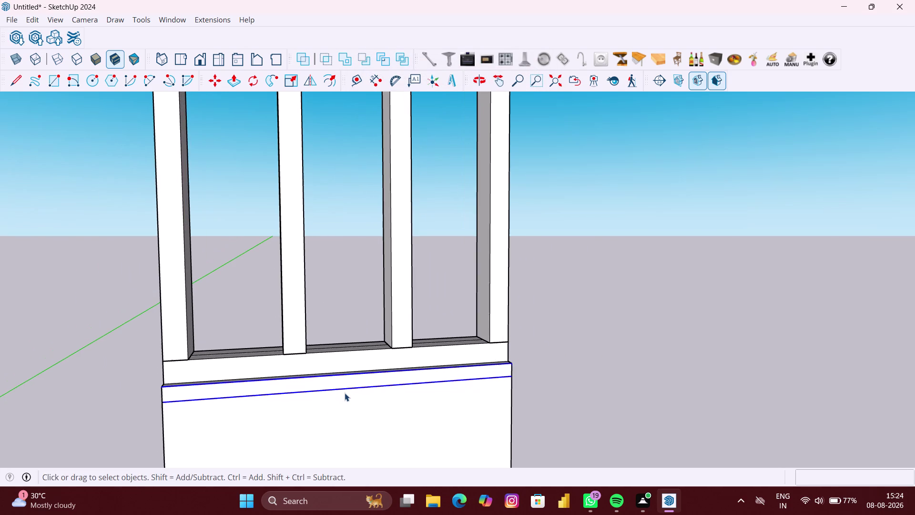
Select the strip component and enter it for editing.
key(p)
scroll(up, 3)
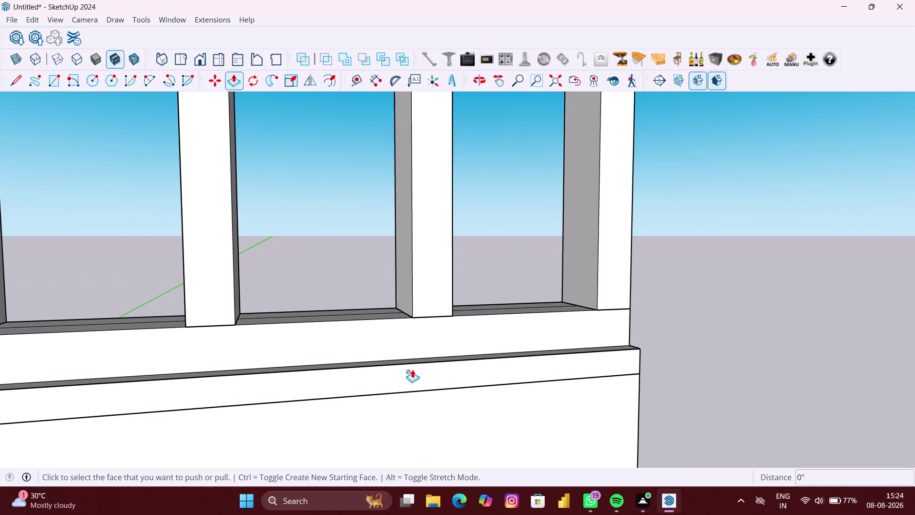
click(412, 370)
click(421, 375)
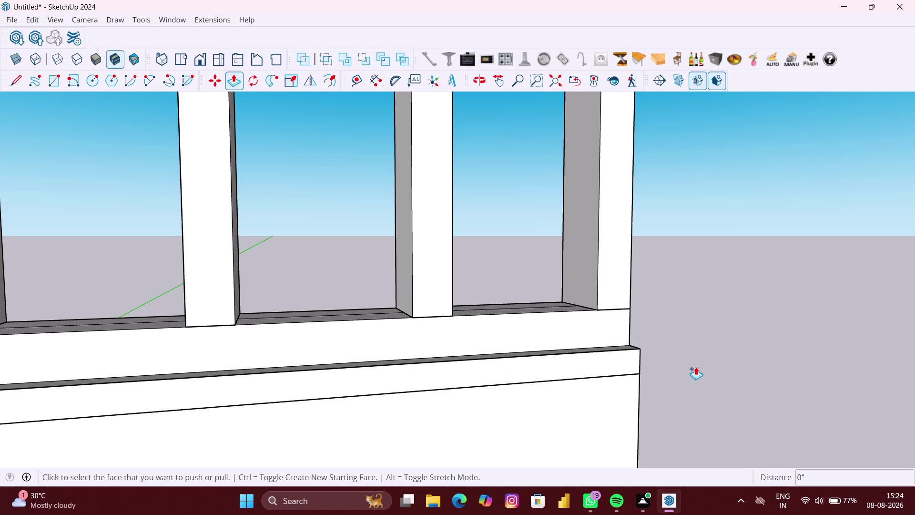
key(space)
click(695, 367)
double_click(598, 370)
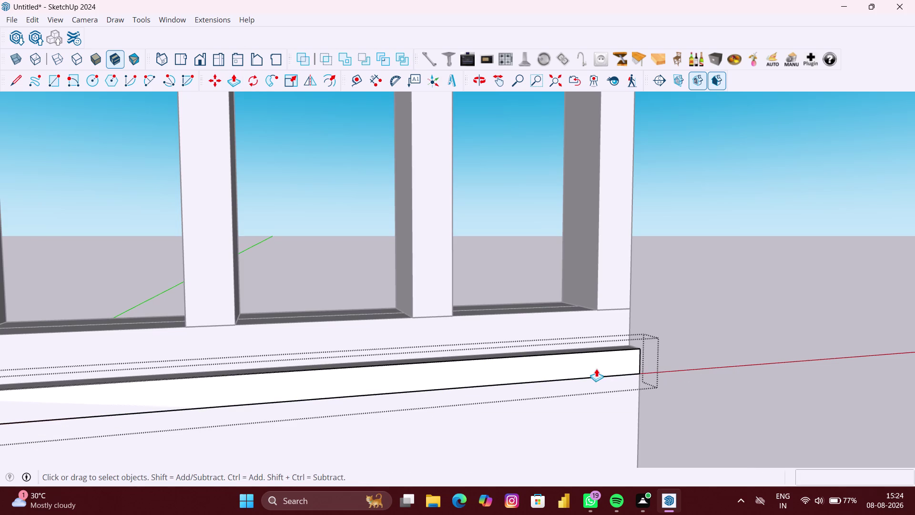
Push/Pull the strip's front face out 0.5" and exit the component.
key(p)
click(596, 363)
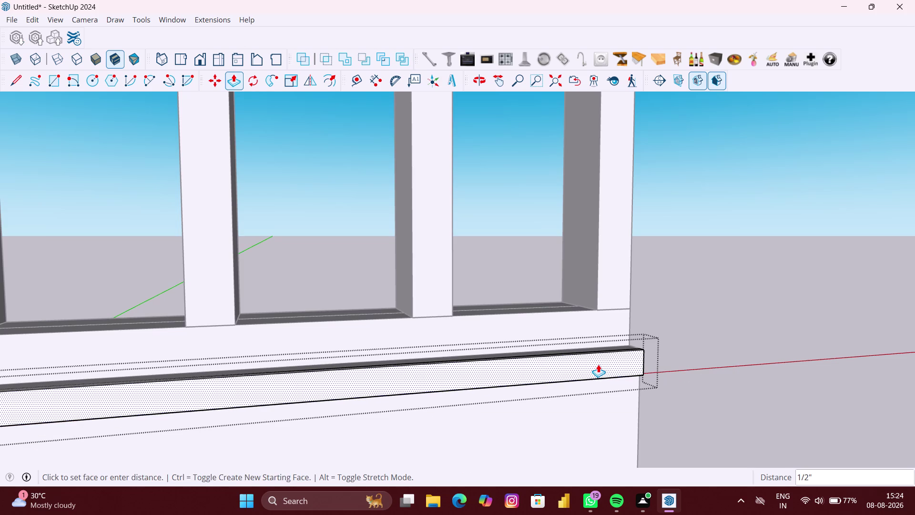
text(0.5")
key(Return)
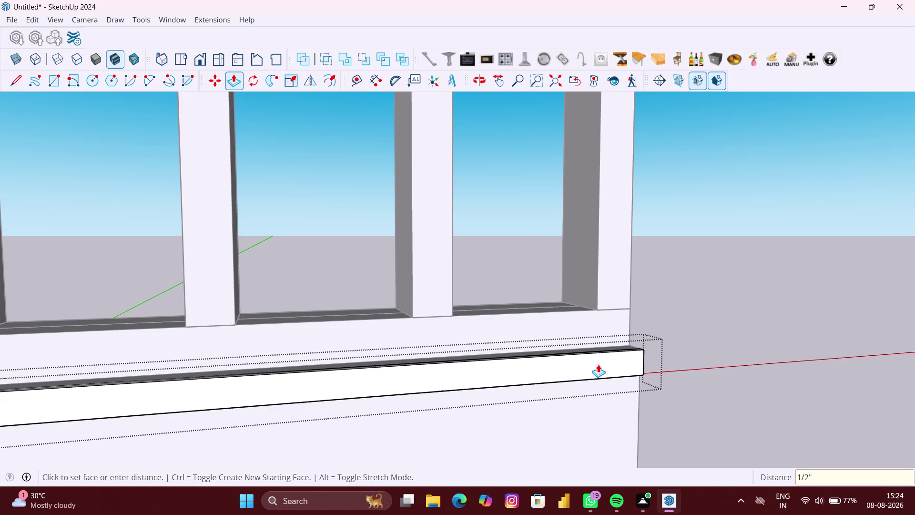
scroll(down, 3)
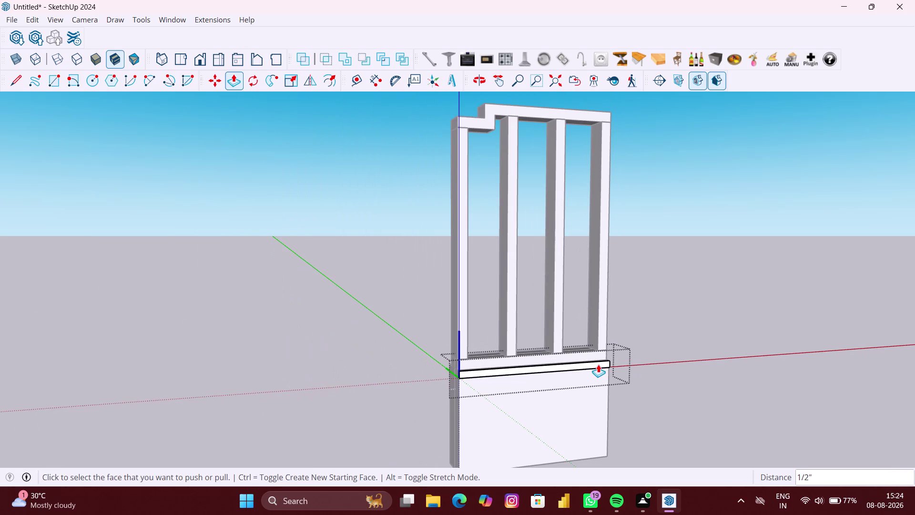
key(space)
click(419, 385)
scroll(up, 3)
middle_drag(466, 398, 518, 397)
scroll(up, 3)
scroll(down, 3)
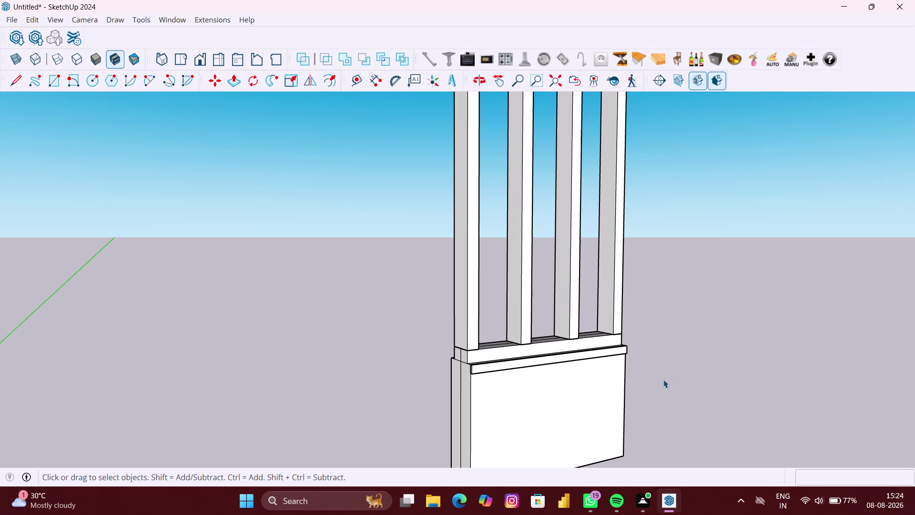
Choose Wood Board Cork from the Wood materials and paint the base box.
key(b)
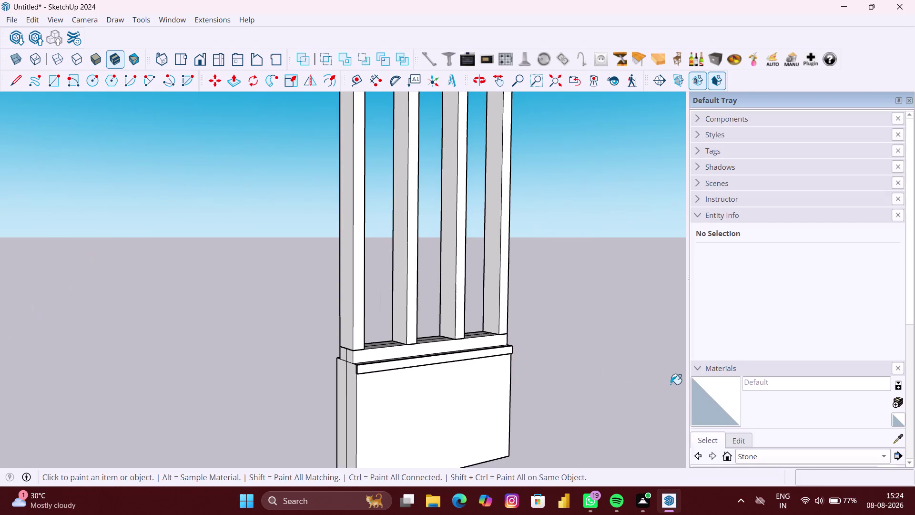
scroll(down, 3)
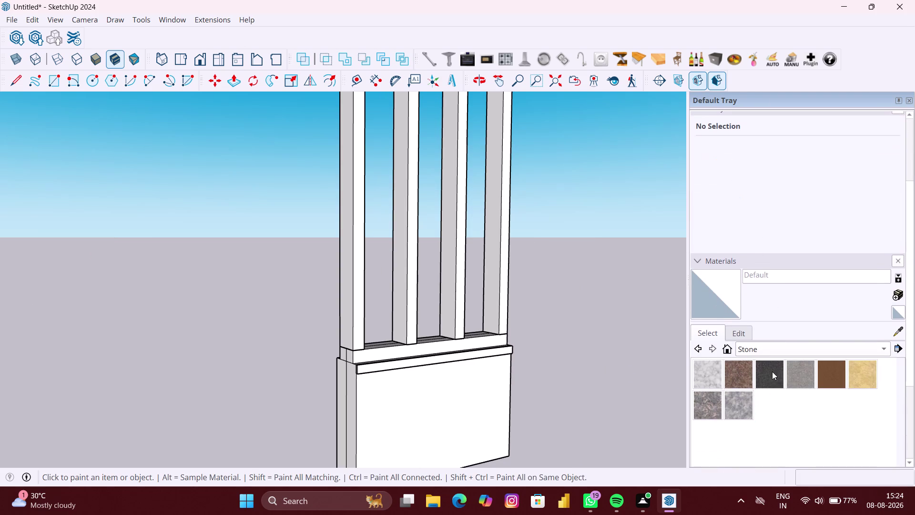
click(759, 345)
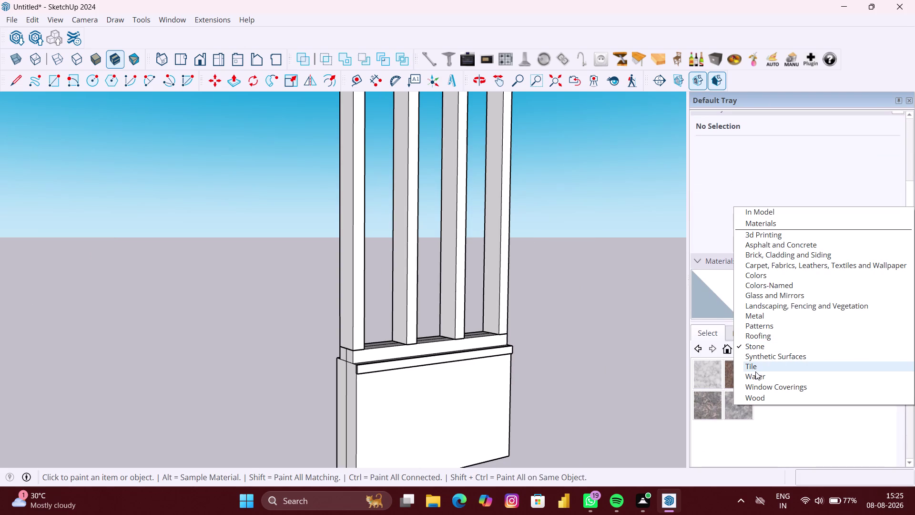
click(759, 395)
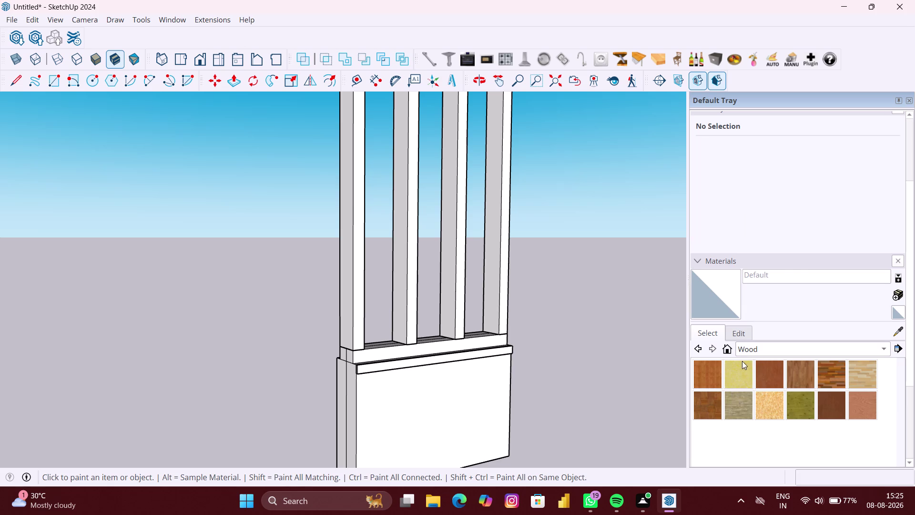
click(741, 371)
click(453, 403)
Paint the vertical bars and the stepped top rail with Wood Board Cork.
middle_drag(394, 400, 394, 401)
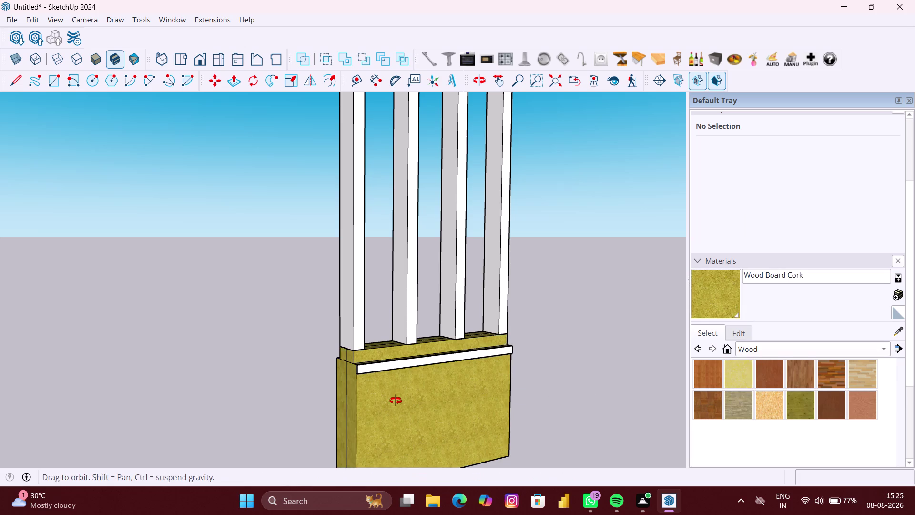
middle_drag(394, 401, 437, 408)
drag(355, 305, 364, 305)
click(405, 300)
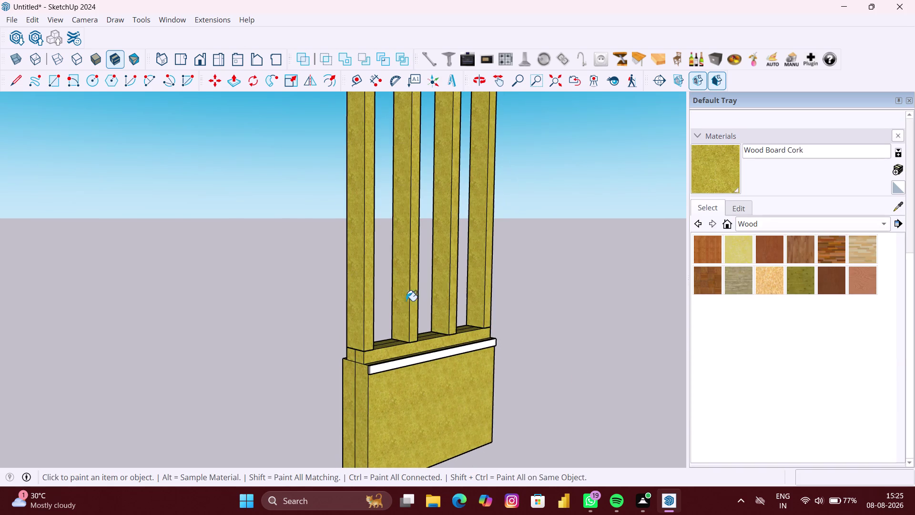
scroll(down, 3)
click(452, 172)
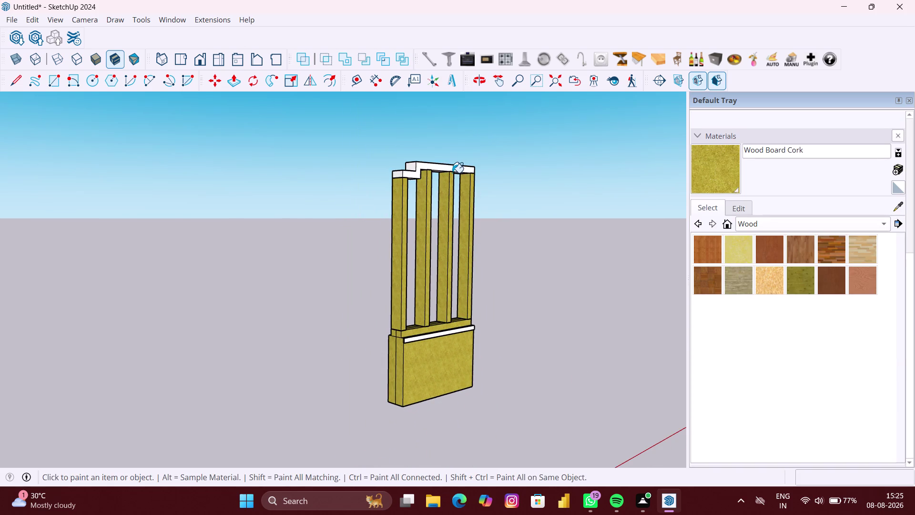
click(458, 172)
Orbit to the front view and select the unpainted white trim strip.
middle_drag(422, 228, 467, 242)
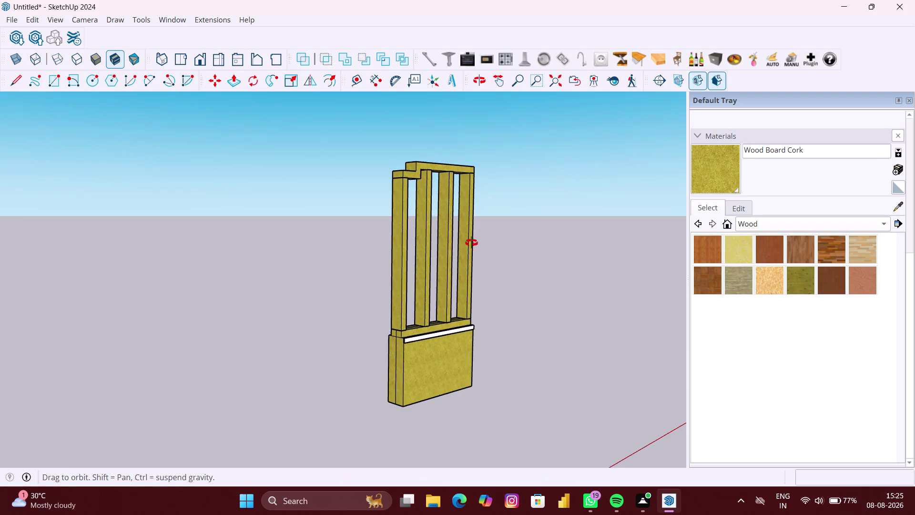
middle_drag(467, 242, 672, 249)
middle_drag(295, 261, 10, 257)
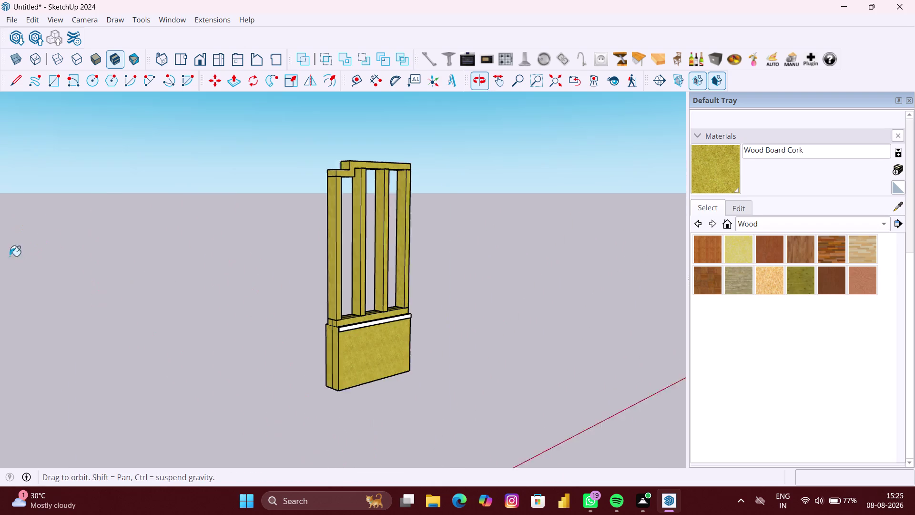
middle_drag(224, 291, 99, 276)
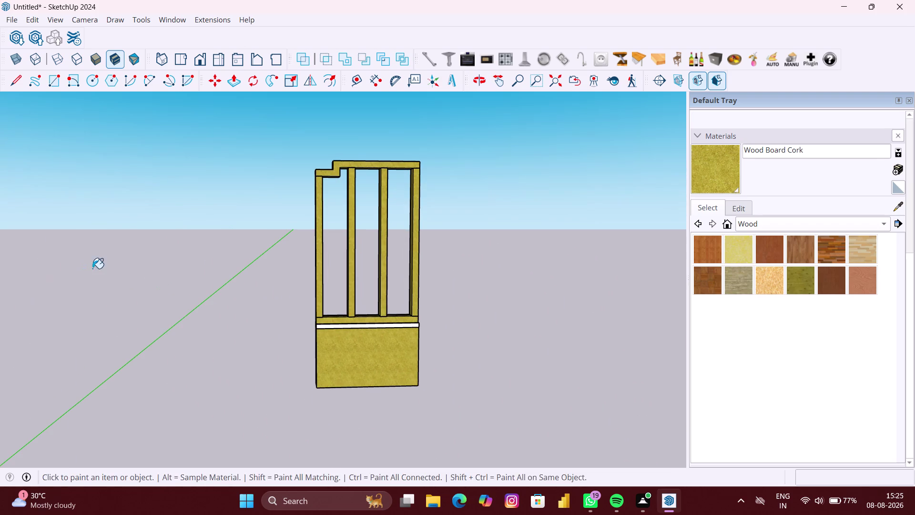
key(space)
scroll(up, 3)
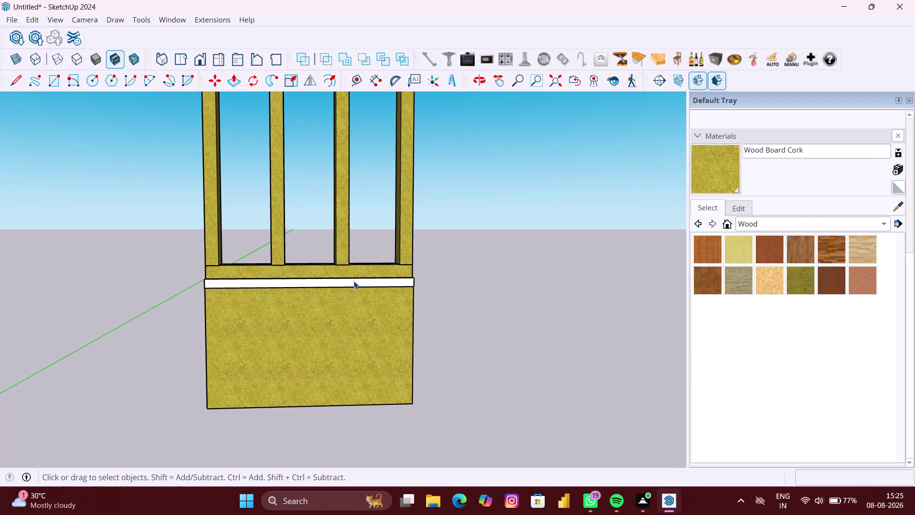
click(354, 280)
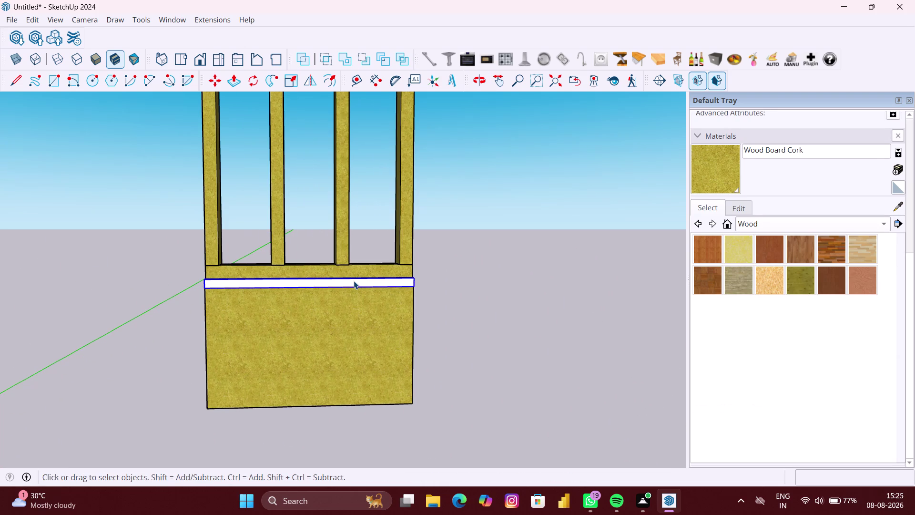